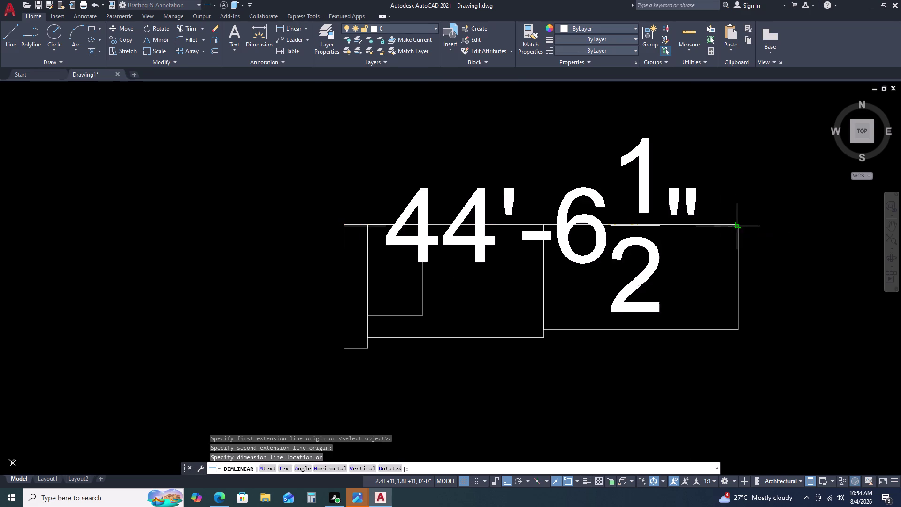
Cancel the unfinished 44'-6 1/2" dimension and frame the plan's lower-left wall corner.
scroll(down, 3)
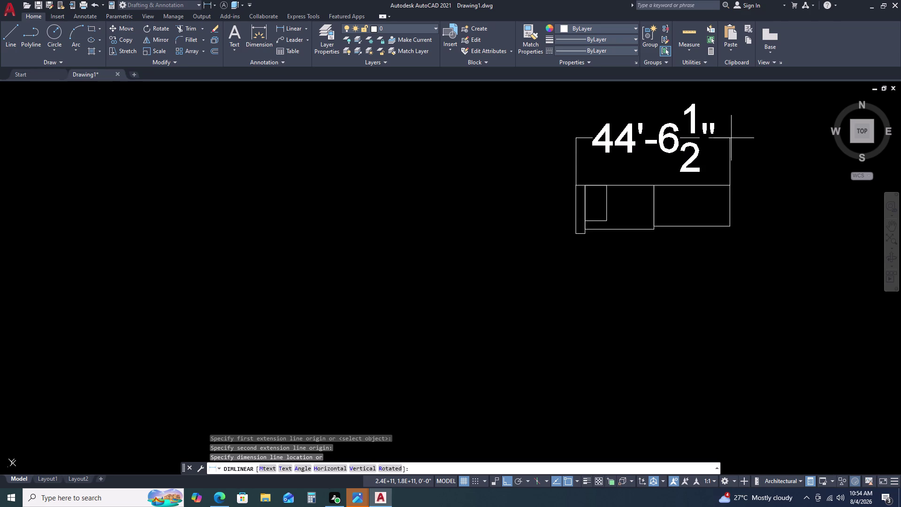
key(Escape)
scroll(up, 3)
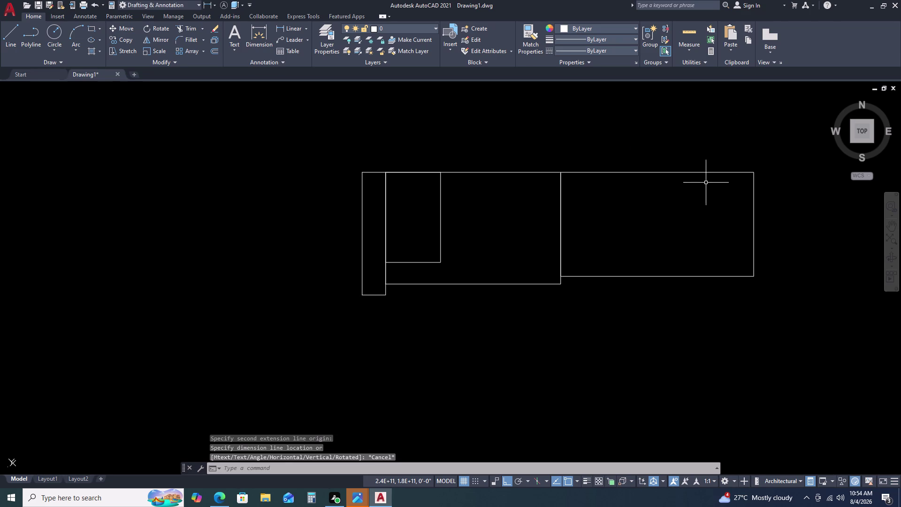
middle_drag(716, 205, 656, 161)
scroll(down, 3)
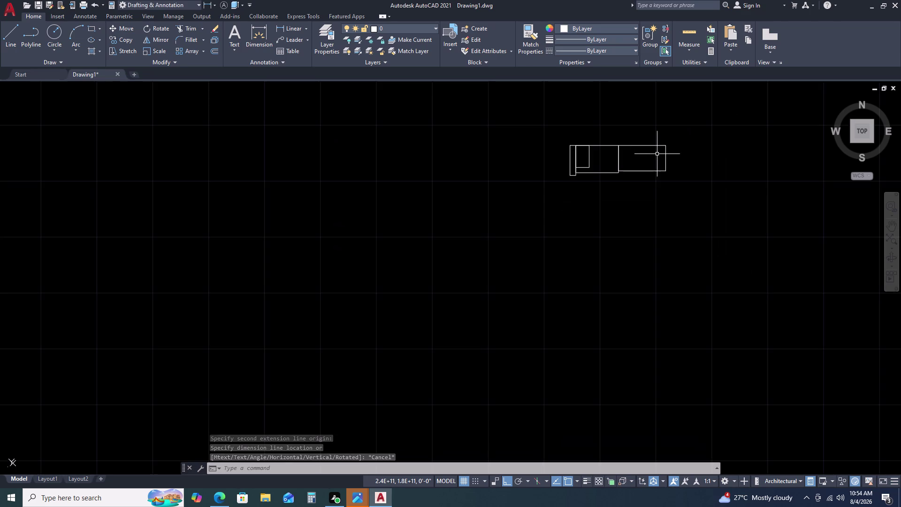
scroll(up, 3)
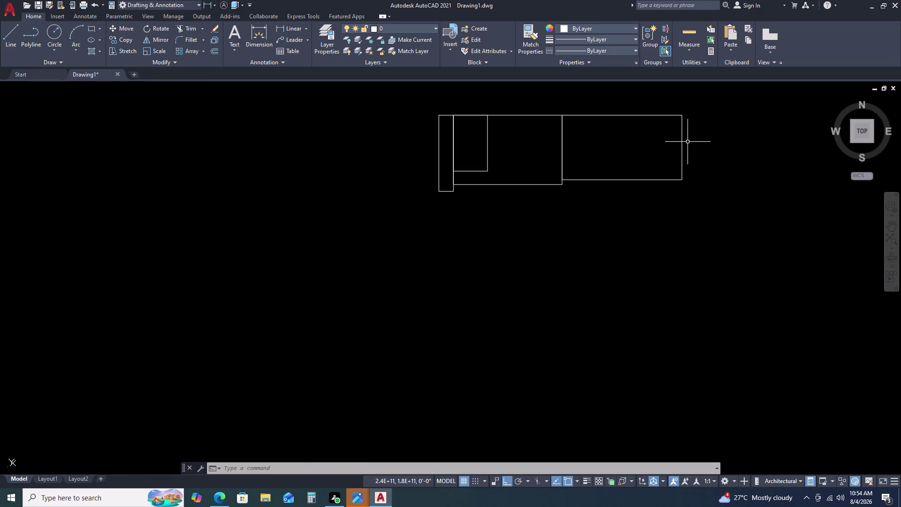
middle_click(664, 137)
middle_drag(655, 149, 648, 155)
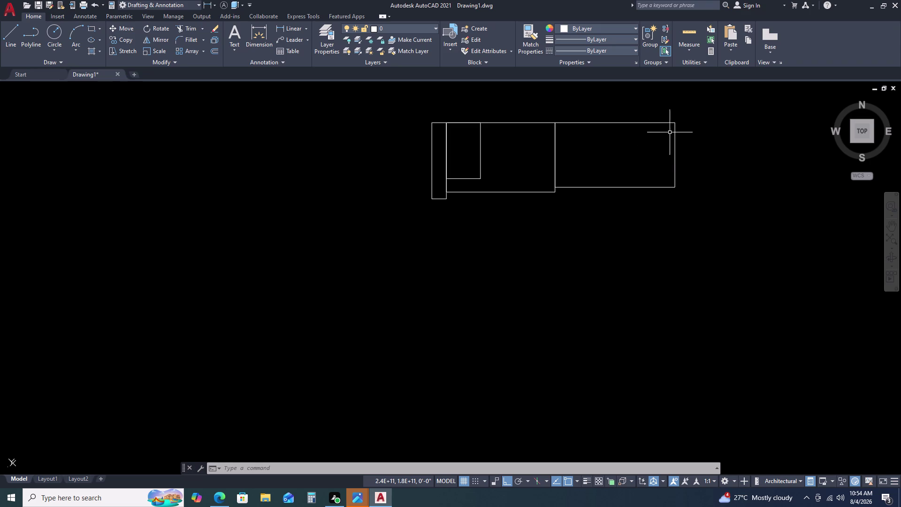
scroll(up, 3)
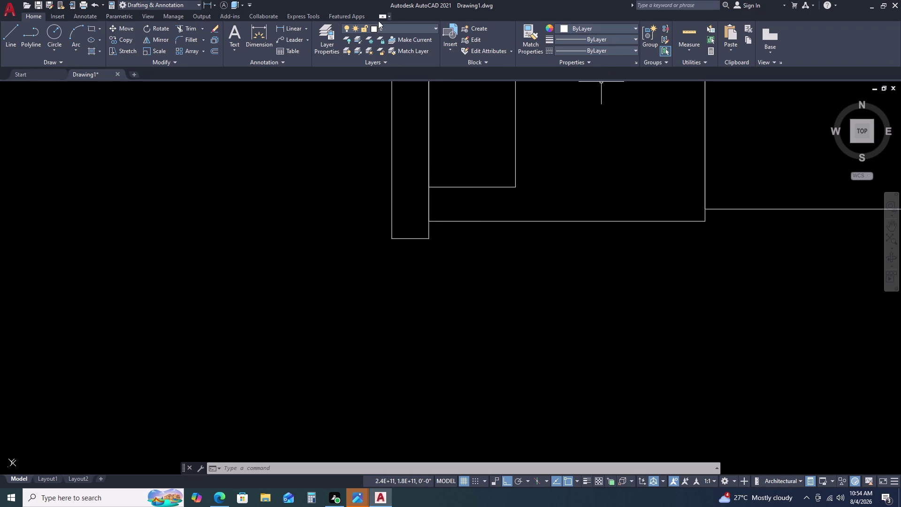
scroll(down, 3)
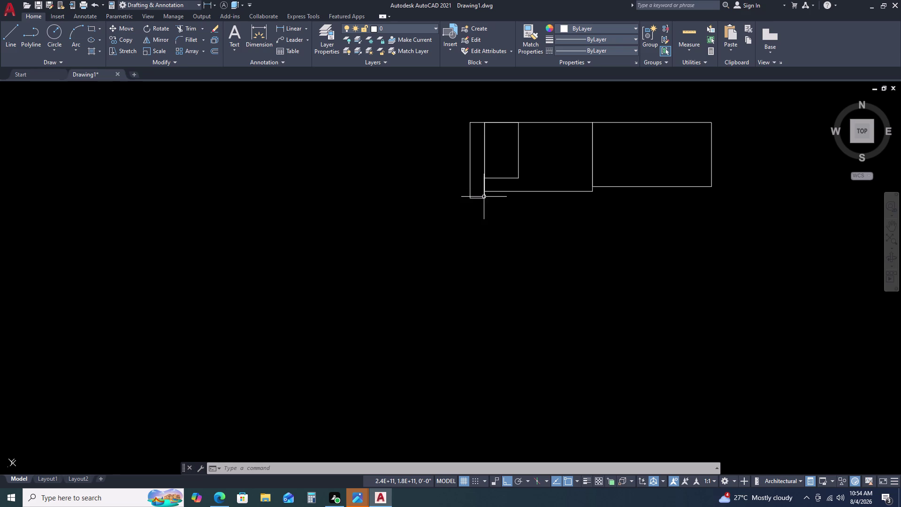
middle_drag(486, 197, 435, 151)
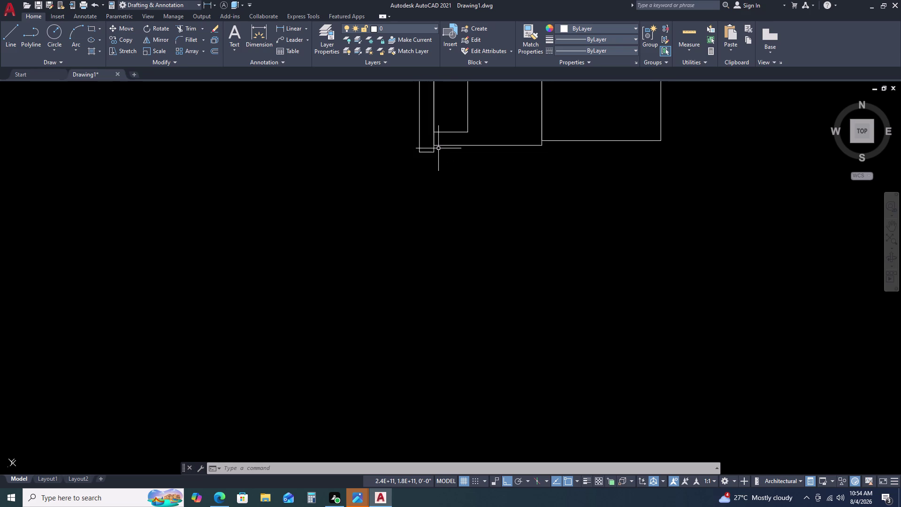
Start a REC rectangle at the wall's lower-left end using the Dimensions option.
text(REC)
key(space)
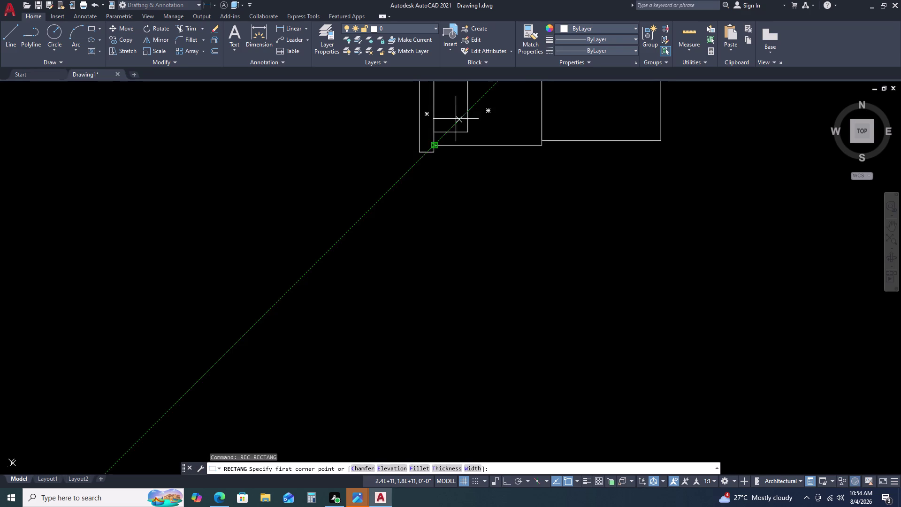
scroll(down, 3)
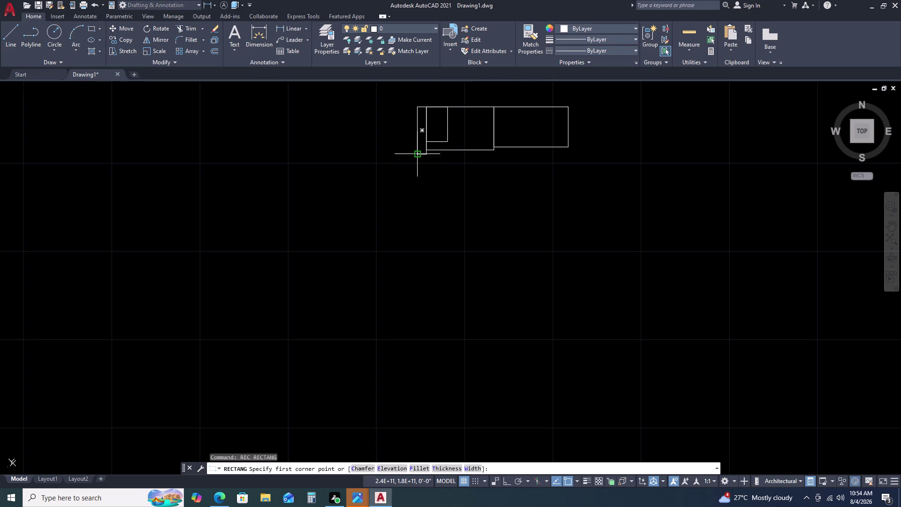
scroll(up, 3)
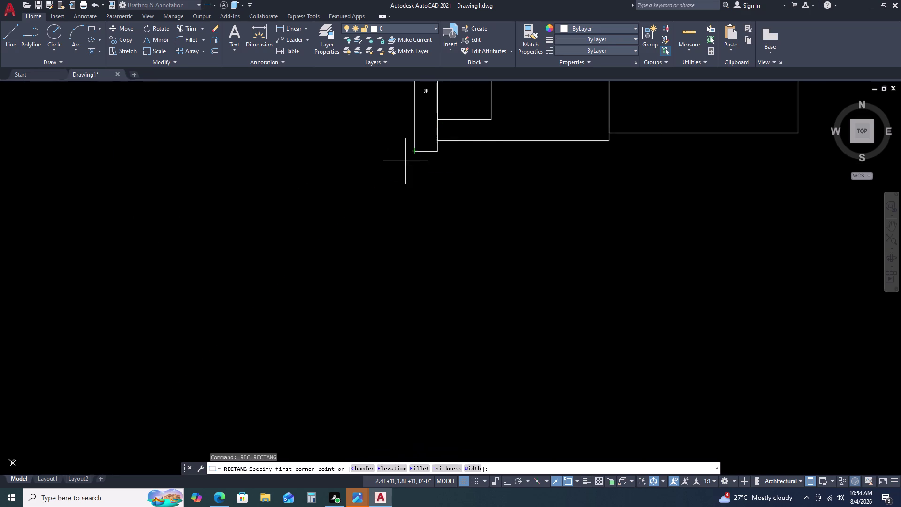
click(416, 151)
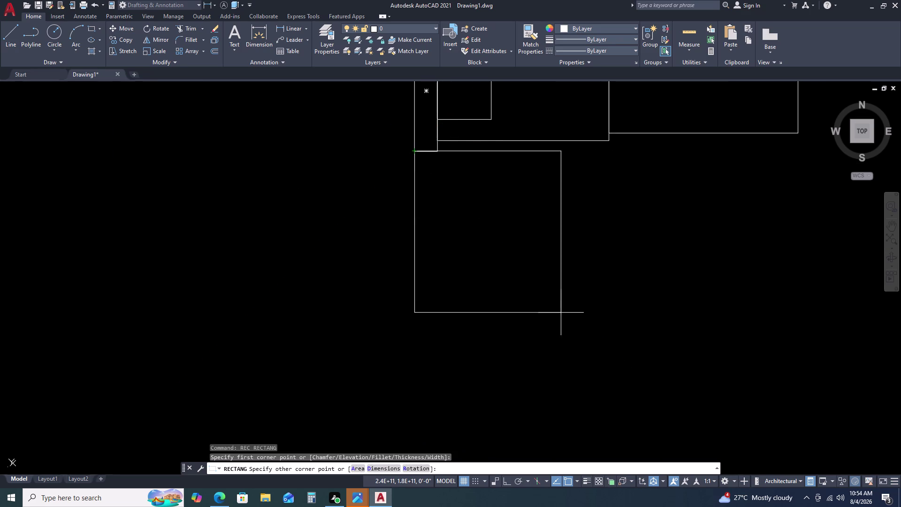
key(d)
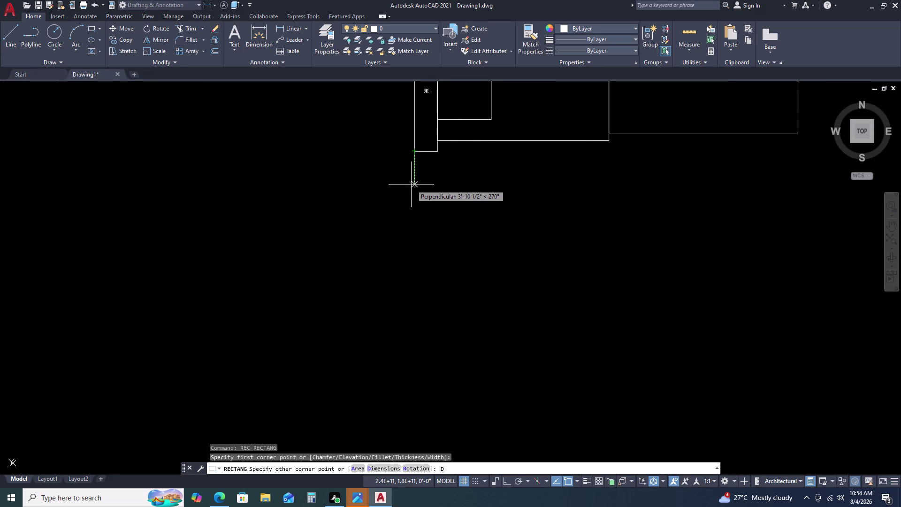
key(space)
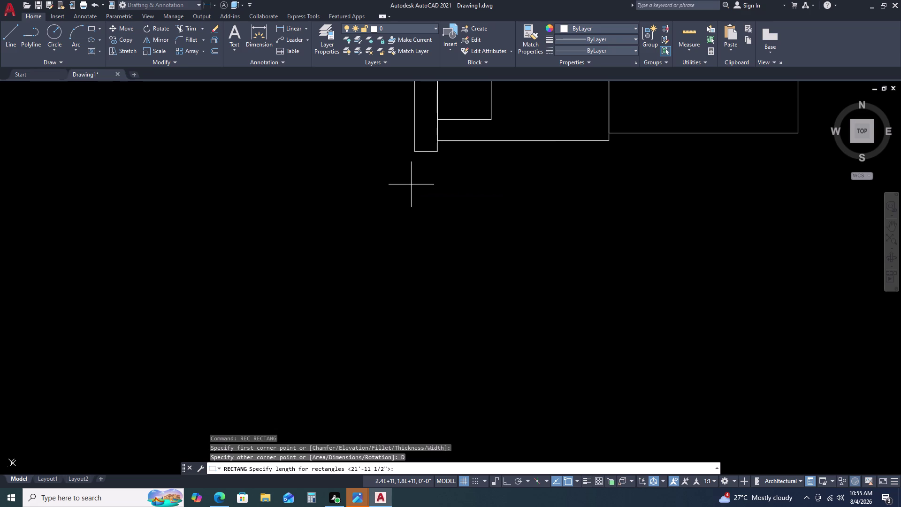
Size the rectangle 11'9 by 11'7.5 and place it below-right of the corner.
text(11)
key(apostrophe)
key(9)
key(Return)
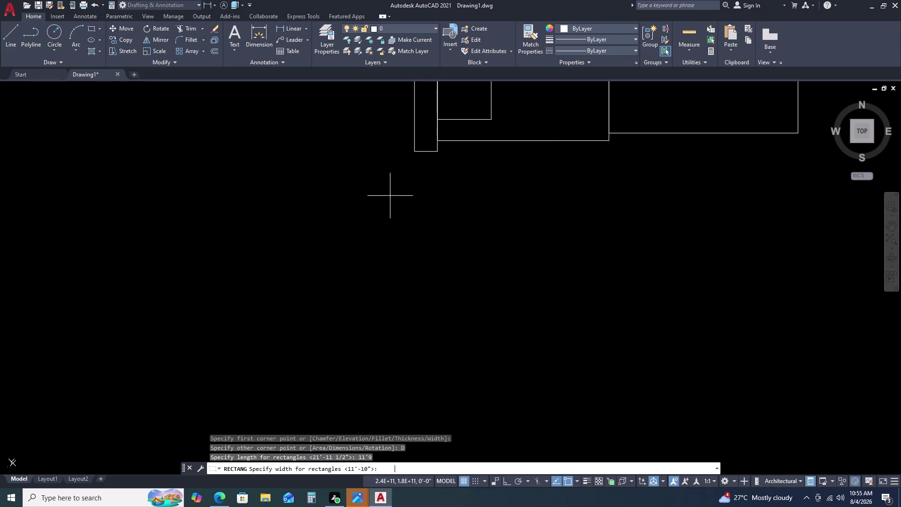
text(11)
key(apostrophe)
text(7.5)
key(Return)
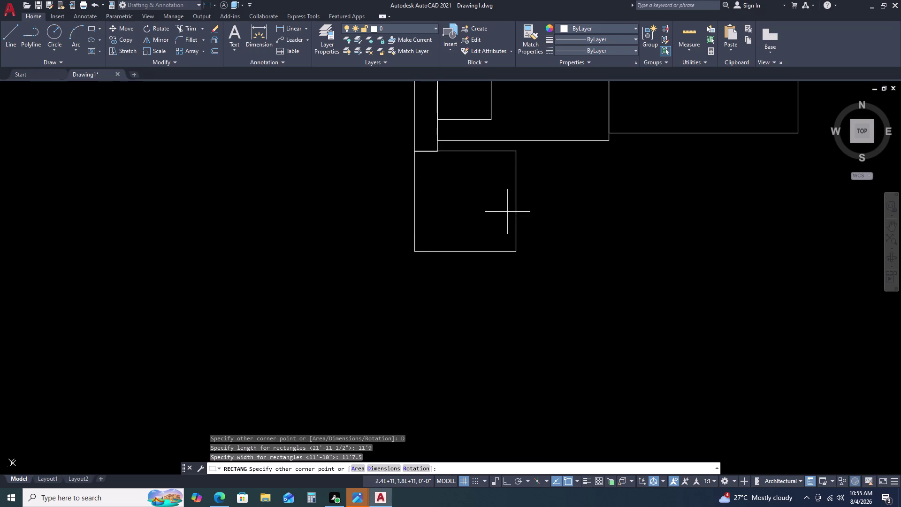
click(543, 205)
middle_drag(558, 185, 554, 188)
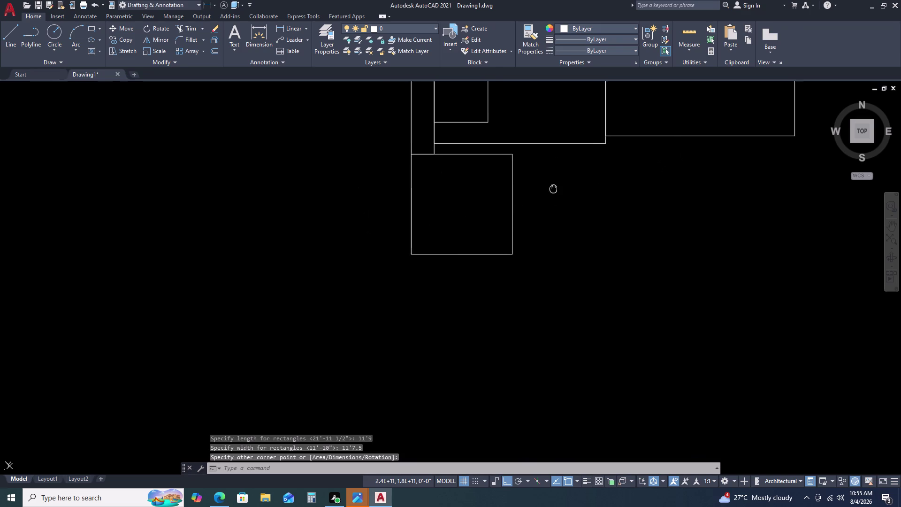
middle_drag(555, 188, 486, 211)
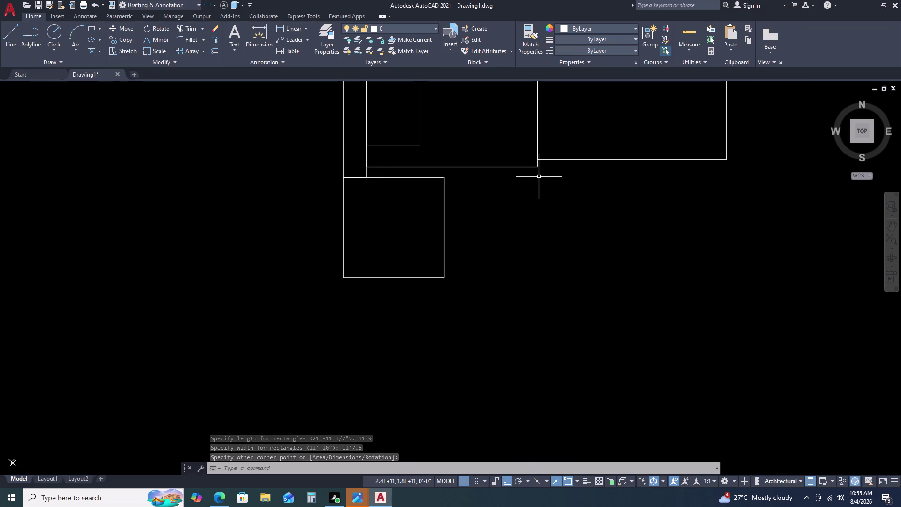
Start a rectangle at the new room's top-right corner with the Dimensions option.
text(REC)
key(space)
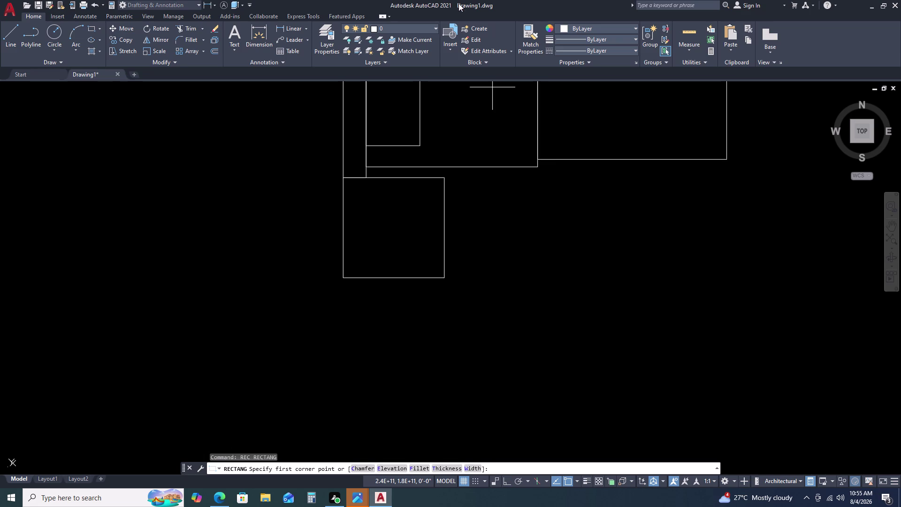
double_click(444, 179)
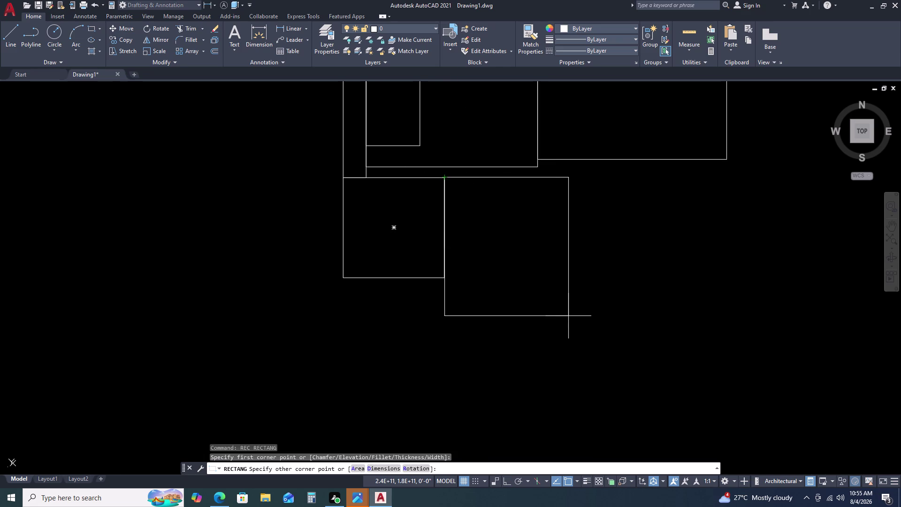
text(12')
key(1)
key(BackSpace)
key(BackSpace)
key(BackSpace)
key(BackSpace)
key(BackSpace)
text(D)
key(space)
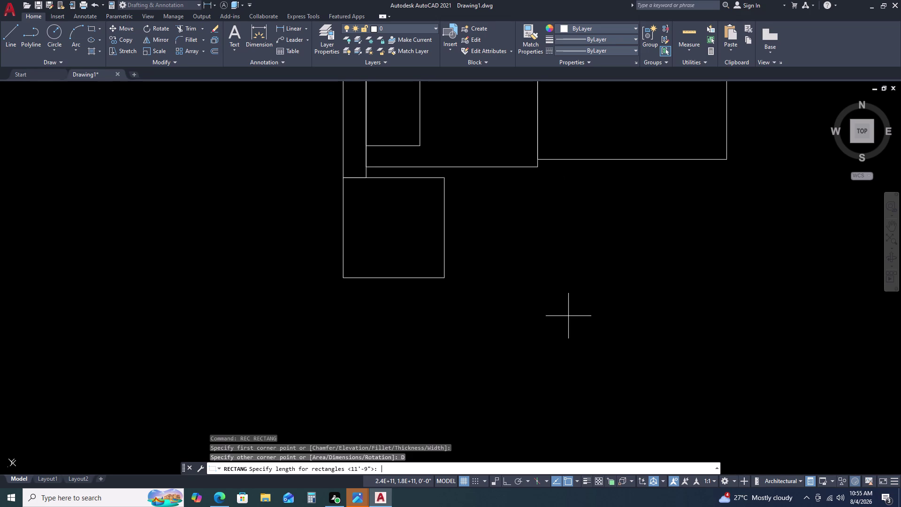
Enter a 12'1 length and 11'7.5 width for the rectangle.
text(12)
key(apostrophe)
key(1)
key(Return)
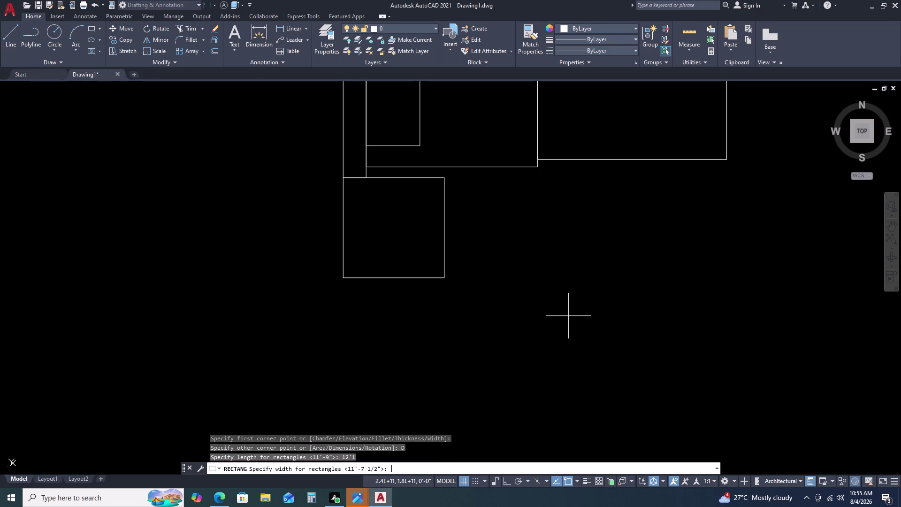
text(11')
text(7)
text(.5)
key(Return)
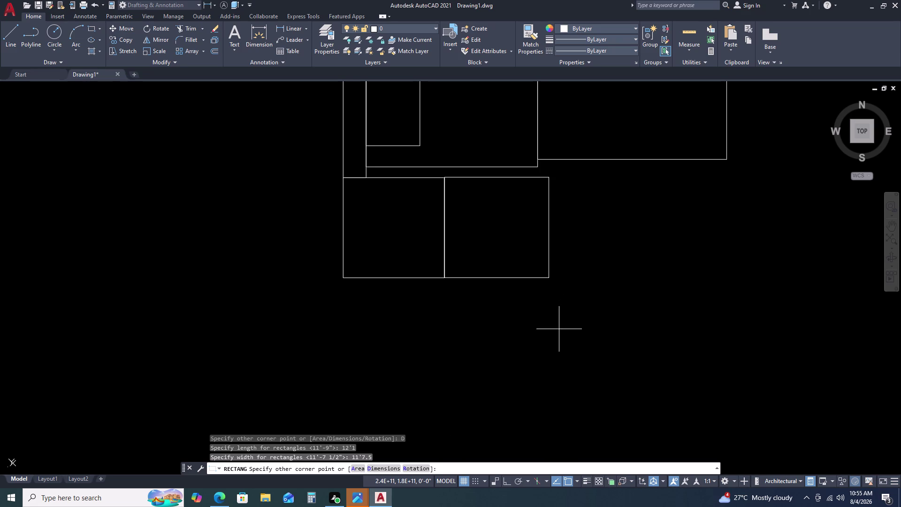
Place the 12'1 by 11'7.5 room right of the first room and zoom out.
drag(478, 275, 478, 282)
click(484, 251)
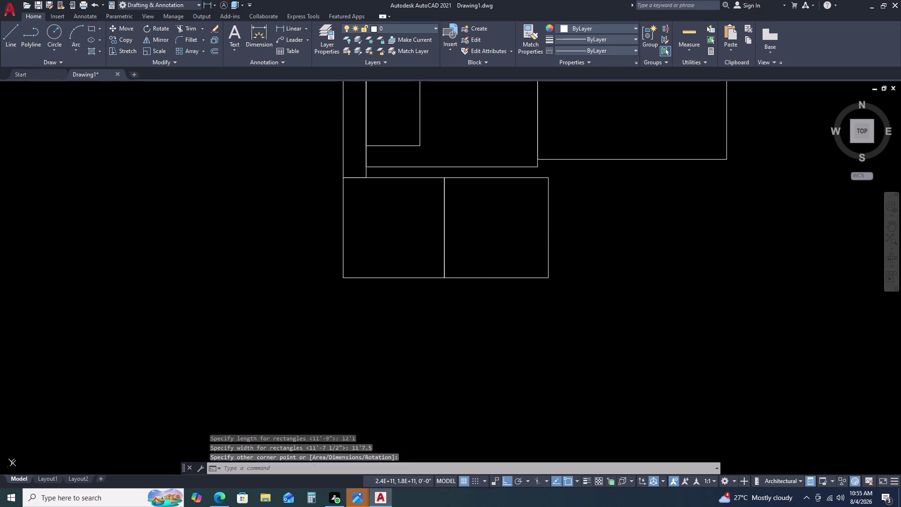
click(515, 230)
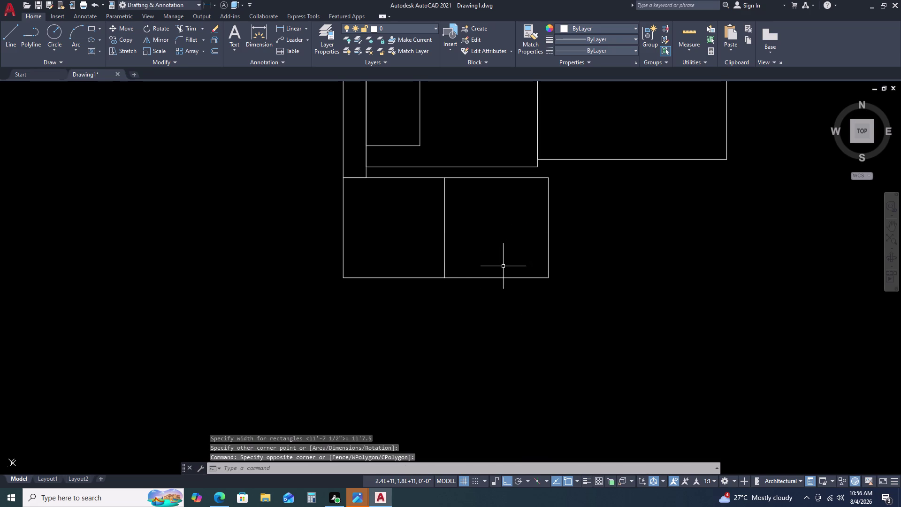
middle_drag(541, 242, 529, 250)
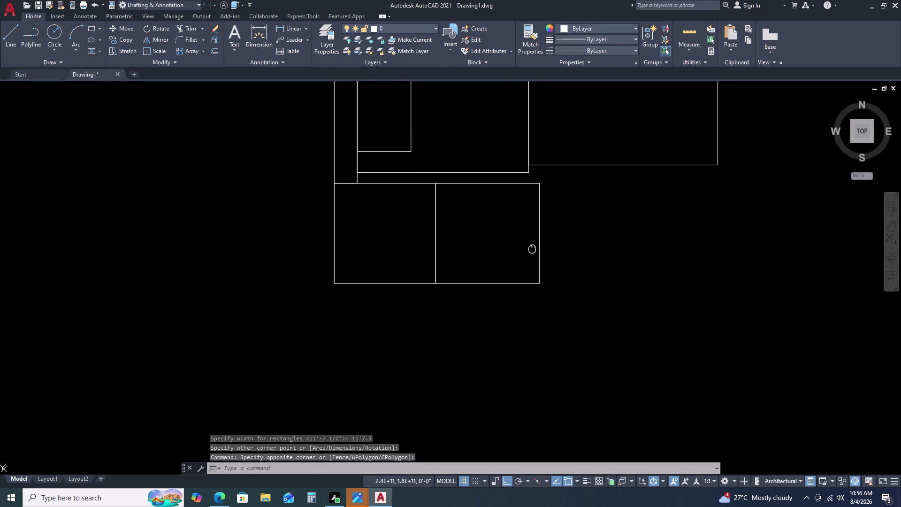
middle_drag(530, 249, 508, 254)
middle_click(506, 253)
scroll(down, 3)
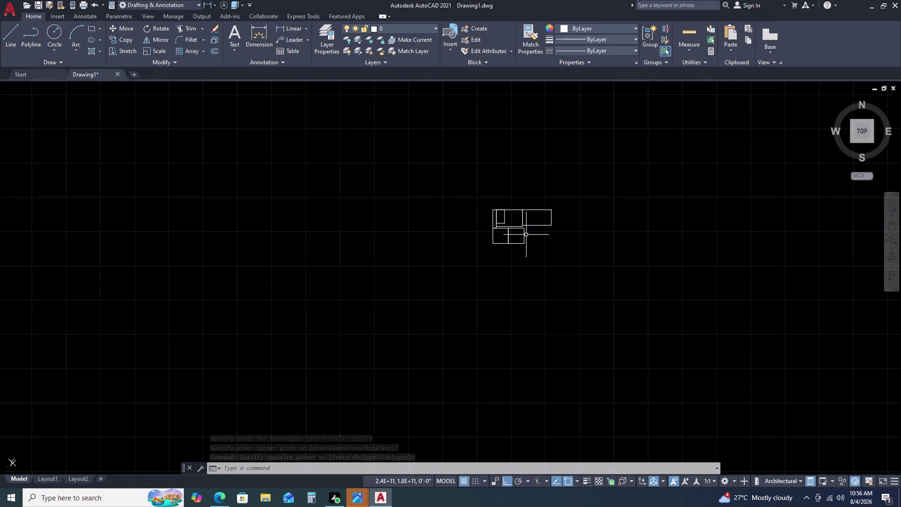
middle_drag(518, 254, 527, 209)
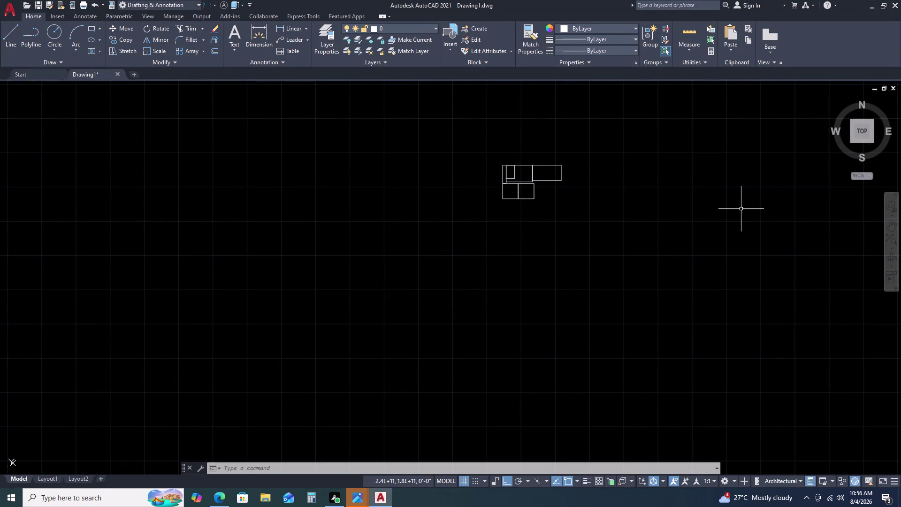
Start a rectangle at the existing room corner with the Dimensions option.
text(RE)
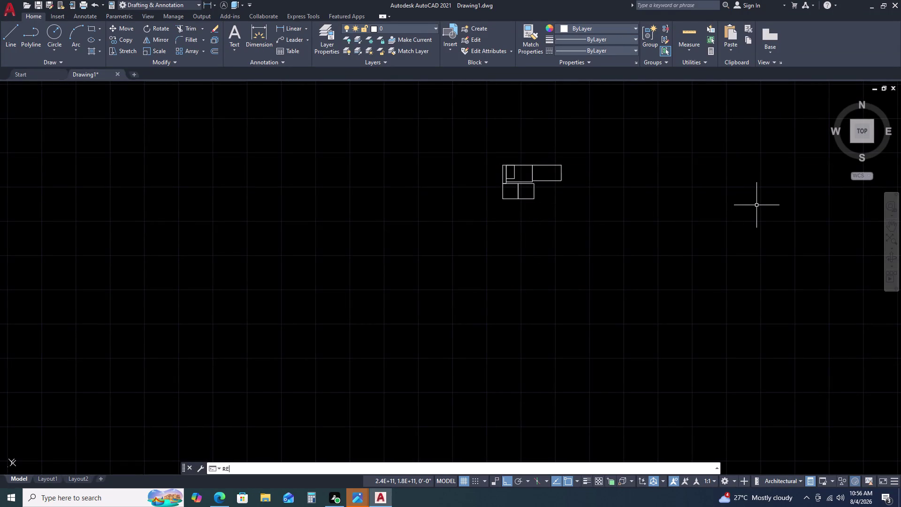
text(C)
key(space)
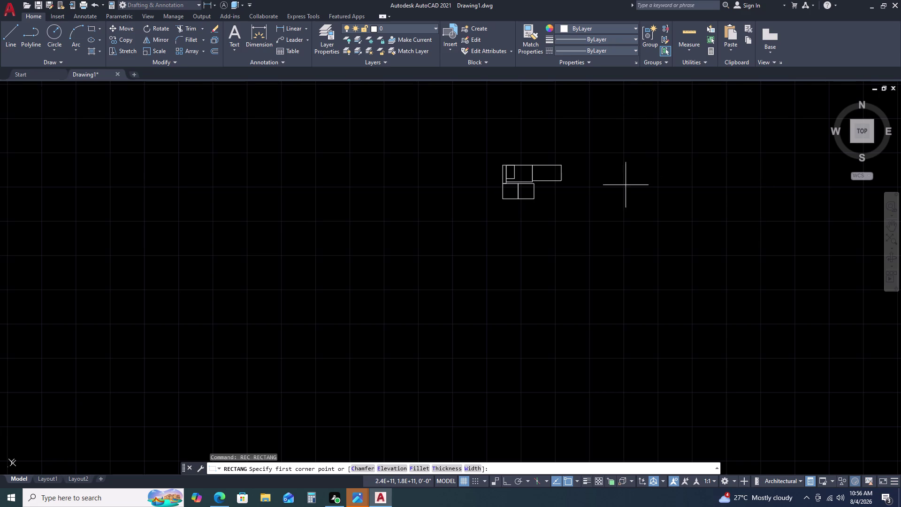
scroll(up, 3)
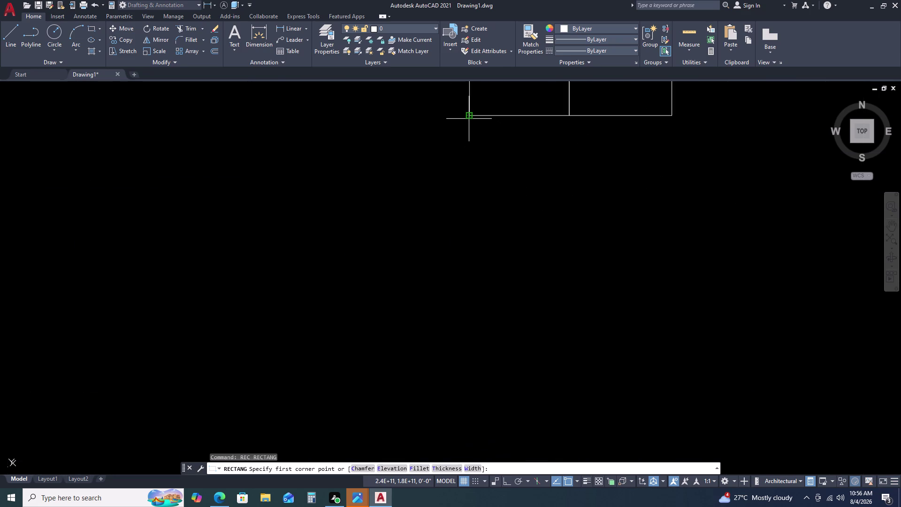
click(470, 115)
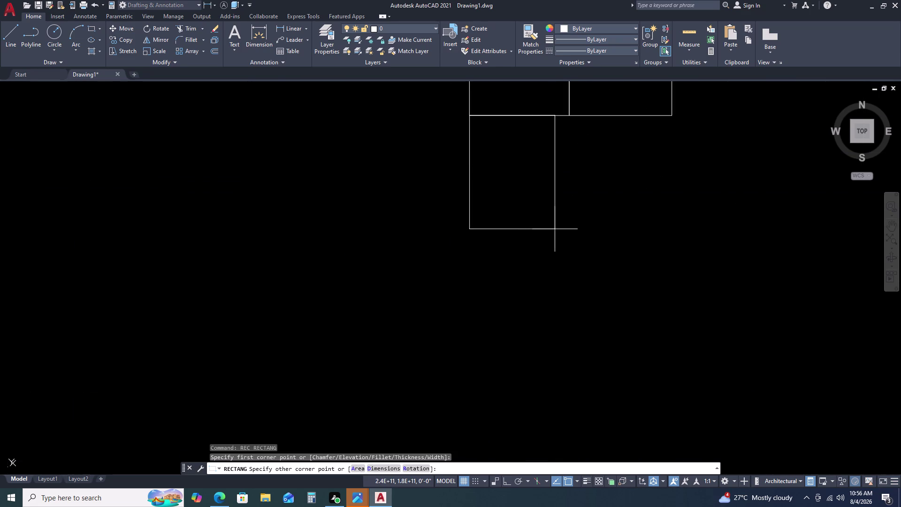
text(D)
key(space)
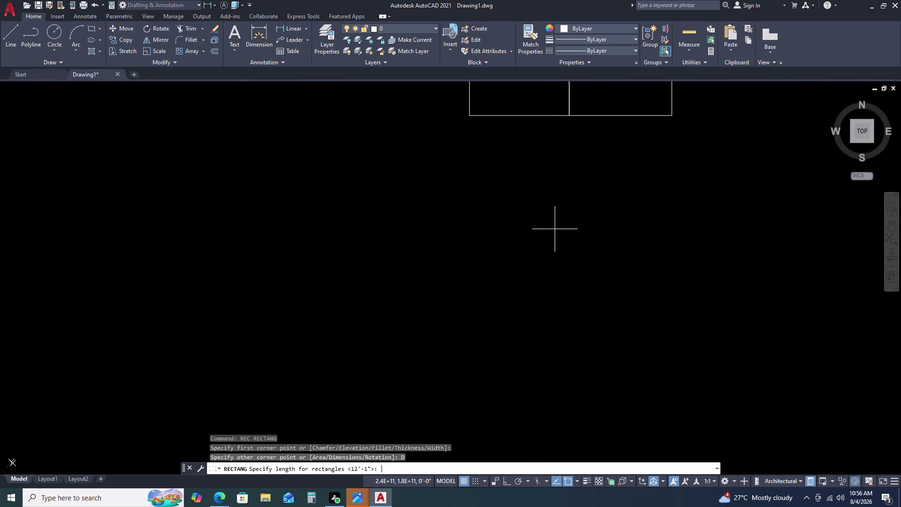
Size the small room 6 ft by 5 ft and place it below the corner.
text(6')
key(5)
key(apostrophe)
key(Return)
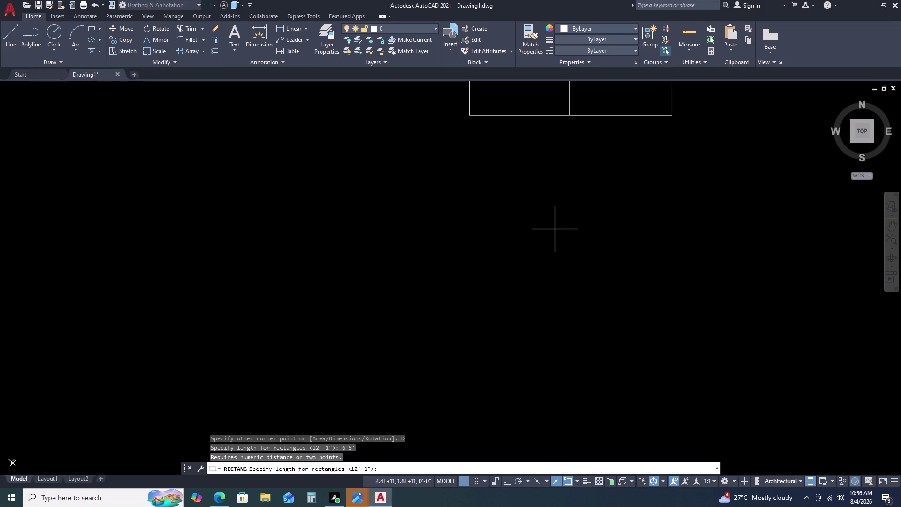
key(6)
key(apostrophe)
key(Return)
key(5)
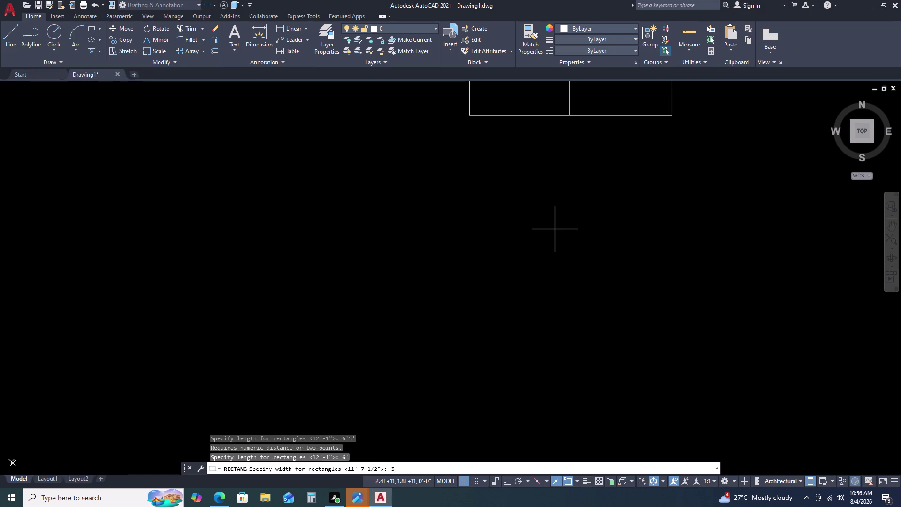
key(apostrophe)
key(Return)
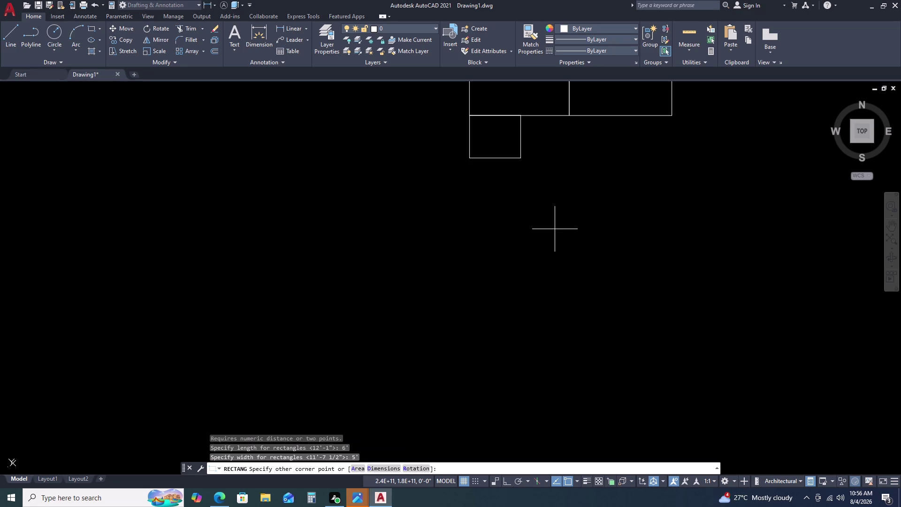
click(555, 249)
Check the 6 by 5 room outline by selecting it, then clear the selection.
click(556, 204)
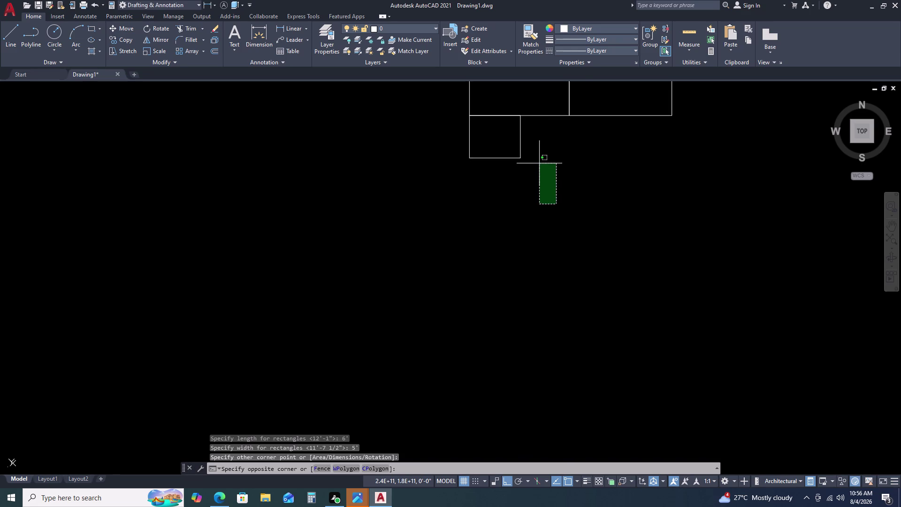
click(539, 163)
click(541, 158)
click(556, 142)
key(Escape)
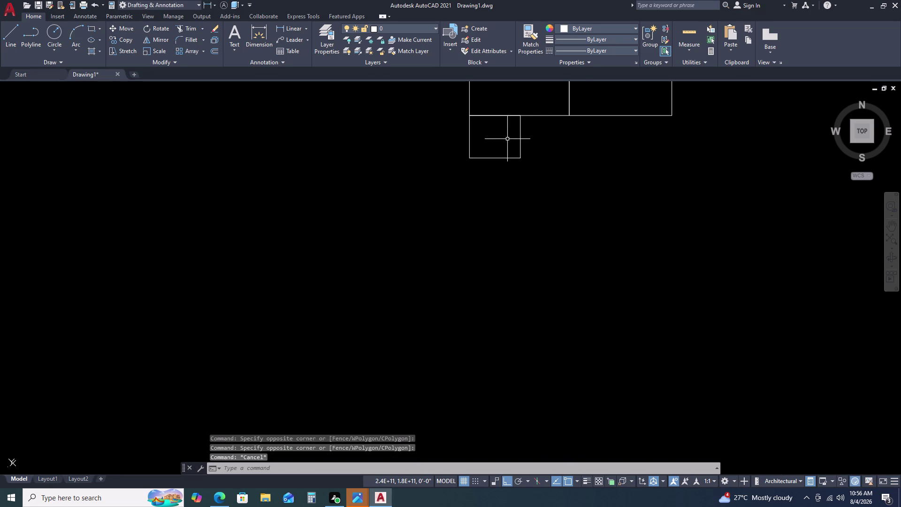
key(Escape)
scroll(up, 3)
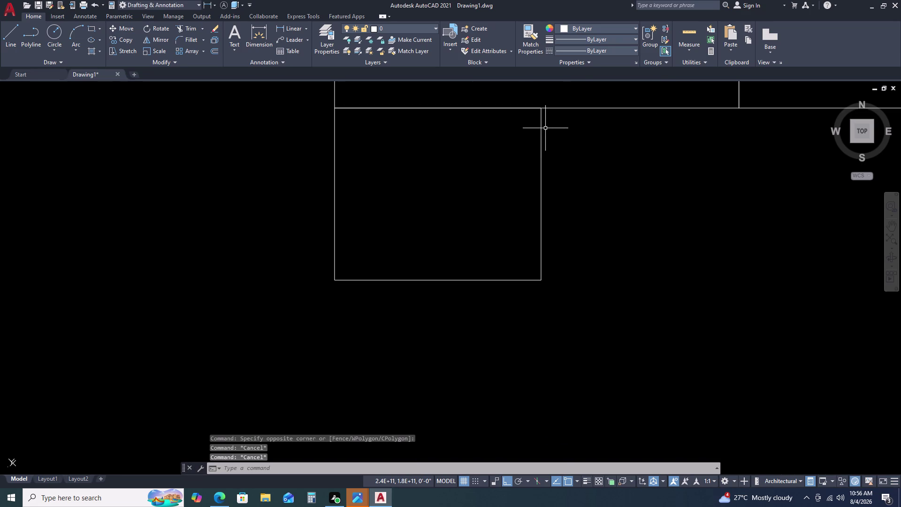
click(523, 136)
click(545, 129)
click(546, 125)
click(516, 143)
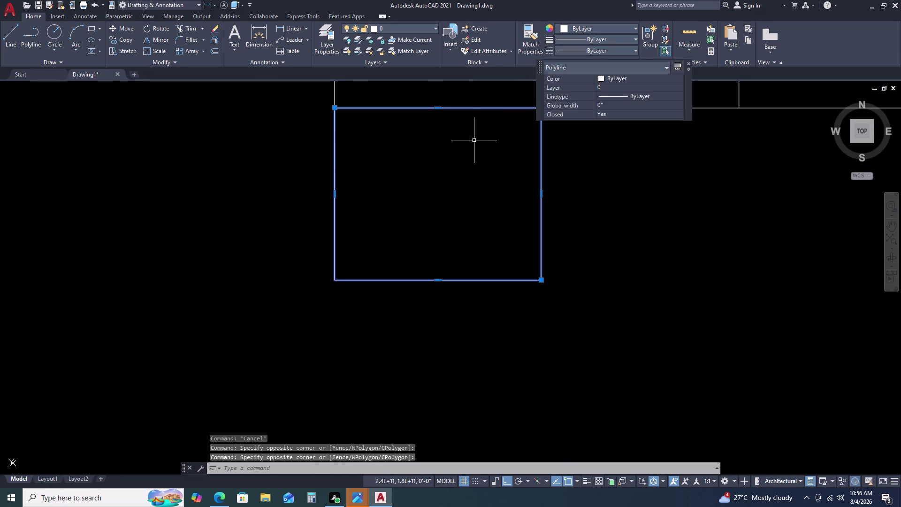
key(Escape)
scroll(down, 3)
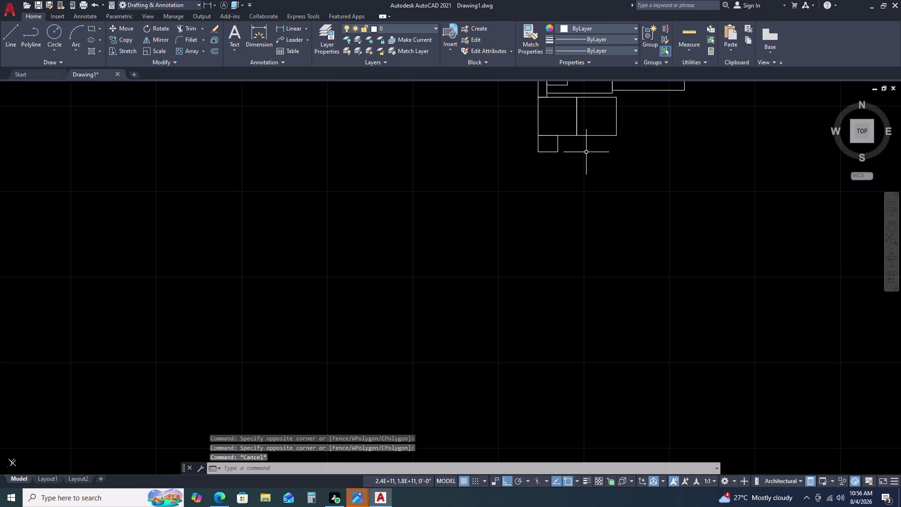
Begin the next rectangle at the wall corner, choosing exact dimensions.
key(r)
key(e)
text(C)
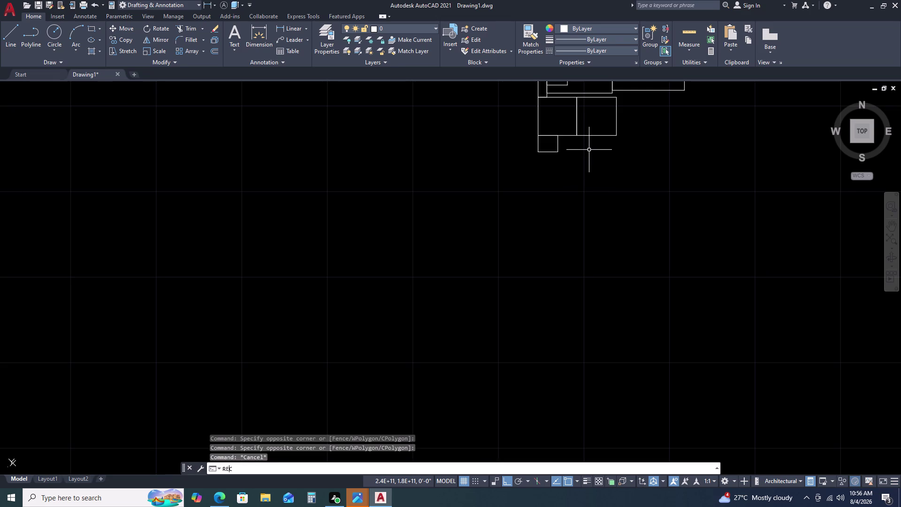
key(space)
scroll(up, 3)
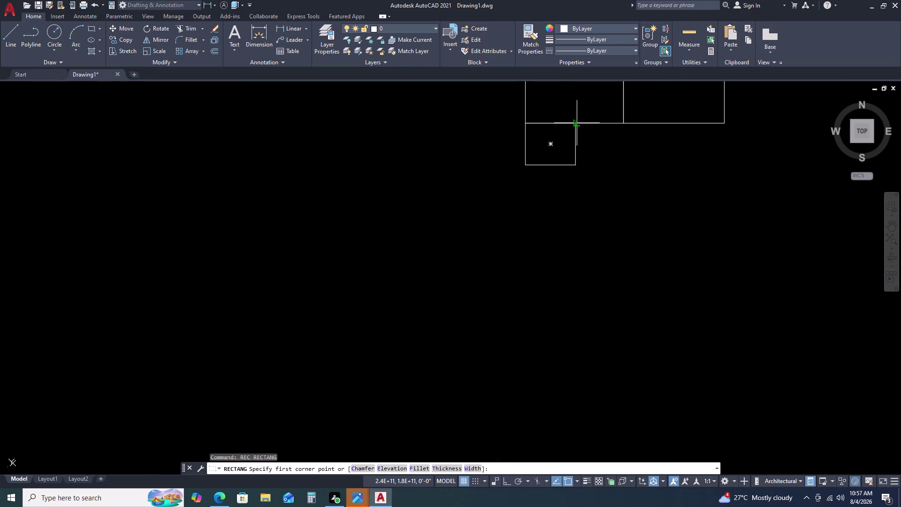
click(580, 122)
key(Escape)
key(space)
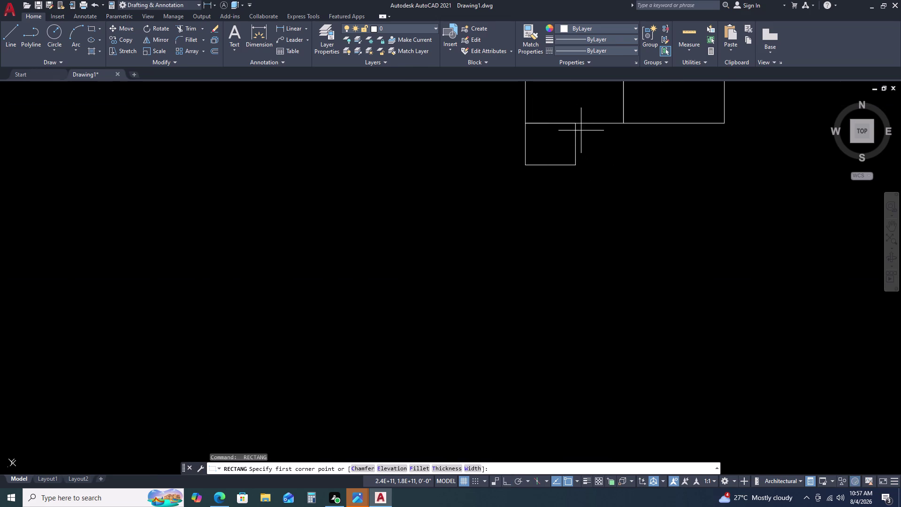
scroll(up, 3)
double_click(561, 112)
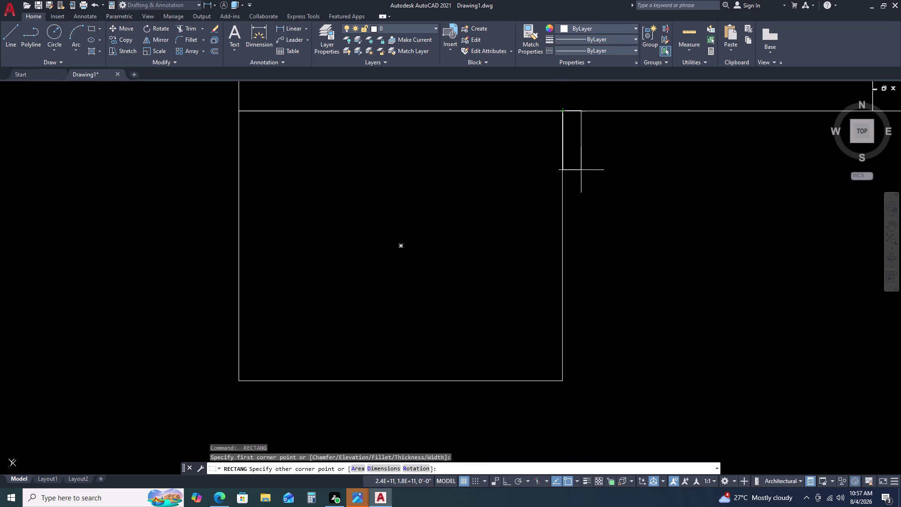
scroll(down, 3)
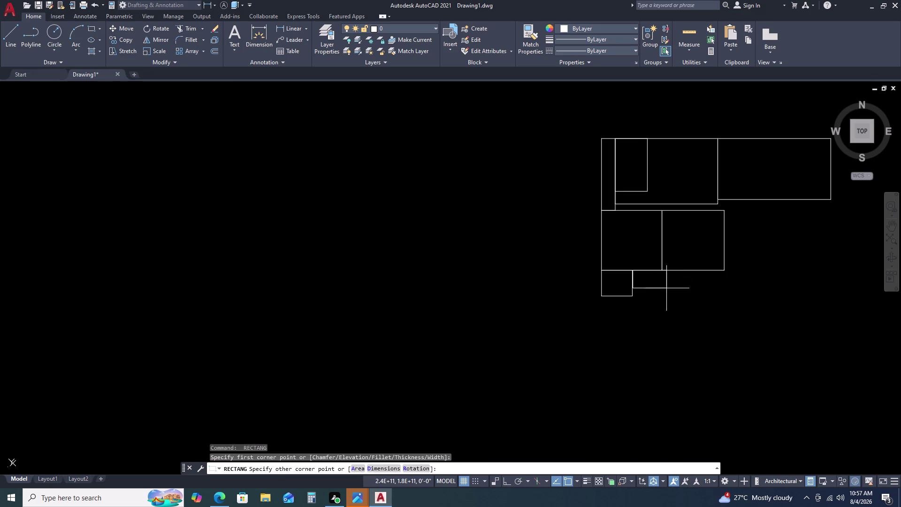
key(d)
key(space)
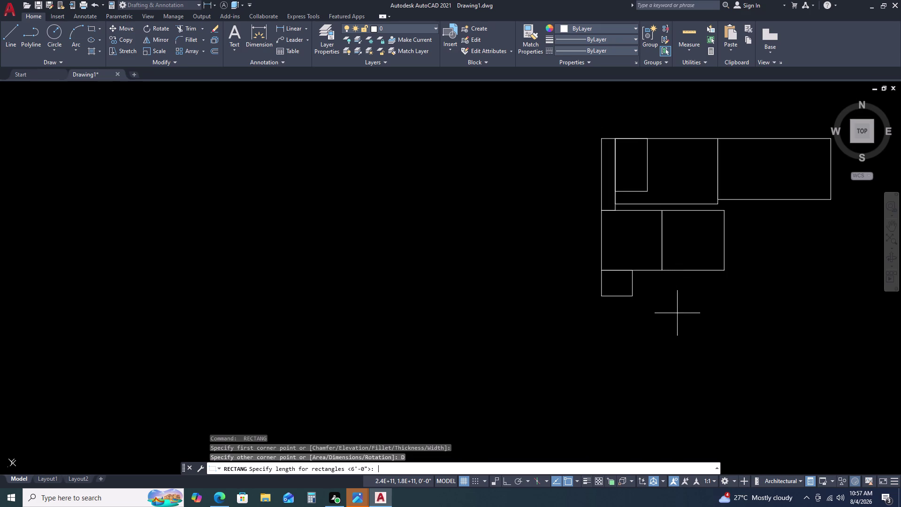
Size the large room 12'1 by 11'7.5 and place it beside the small room.
text(11)
key(apostrophe)
key(BackSpace)
key(BackSpace)
text(2)
text(')
key(1)
key(Return)
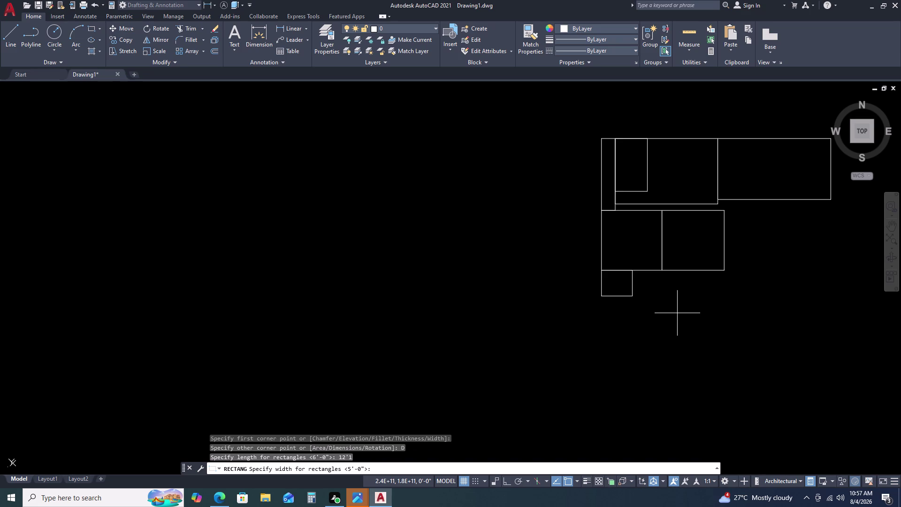
text(11)
key(apostrophe)
key(7)
text(.5)
key(Return)
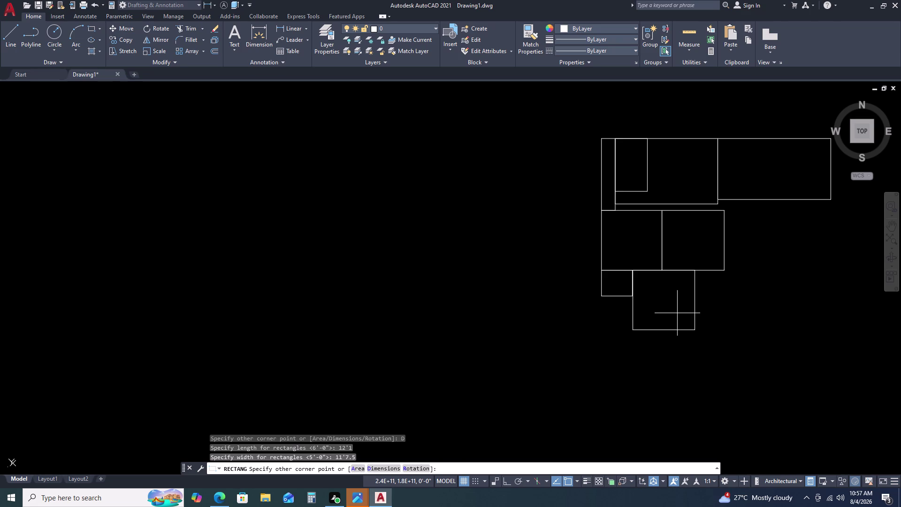
click(677, 334)
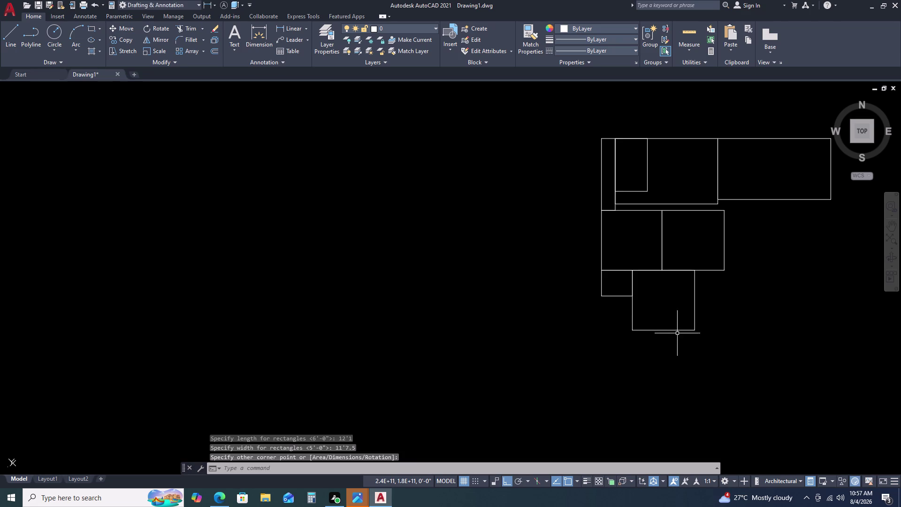
Regenerate the display, cancel leftover commands, and start a fresh rectangle.
key(r)
key(e)
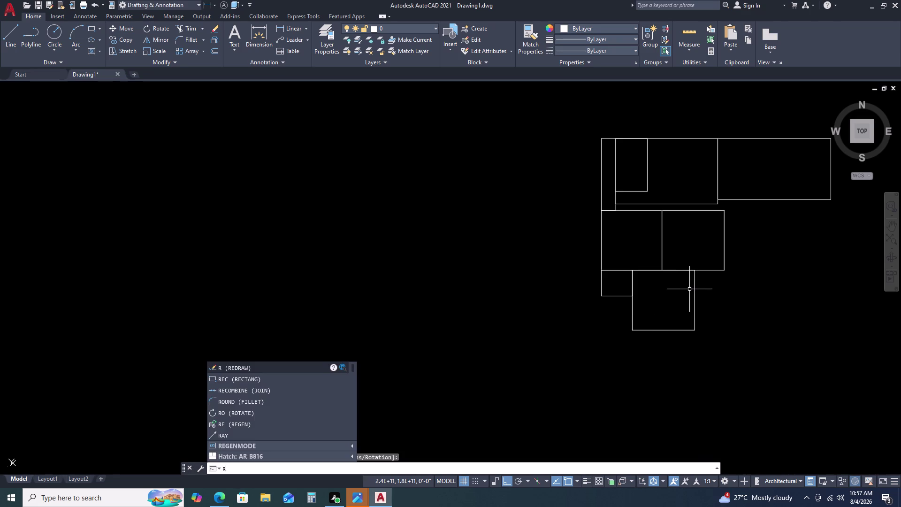
key(space)
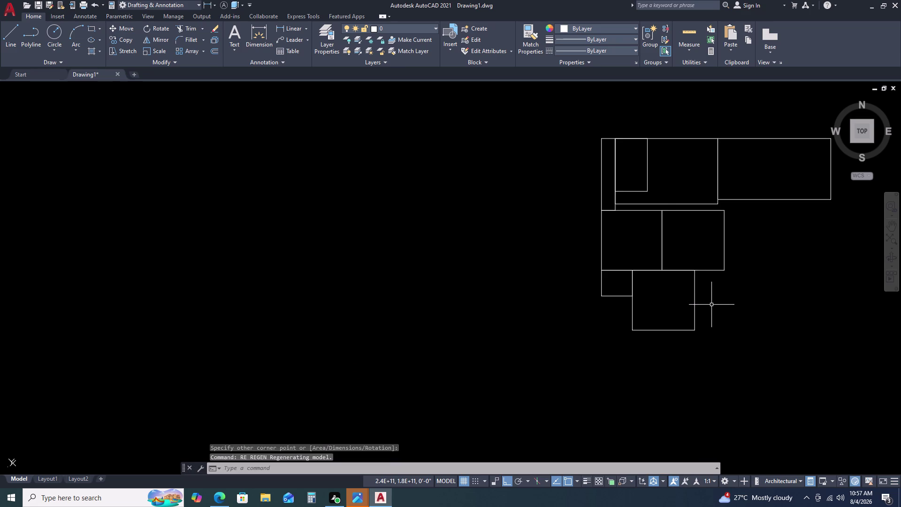
key(Escape)
key(Escape)
key(Escape)
key(Escape)
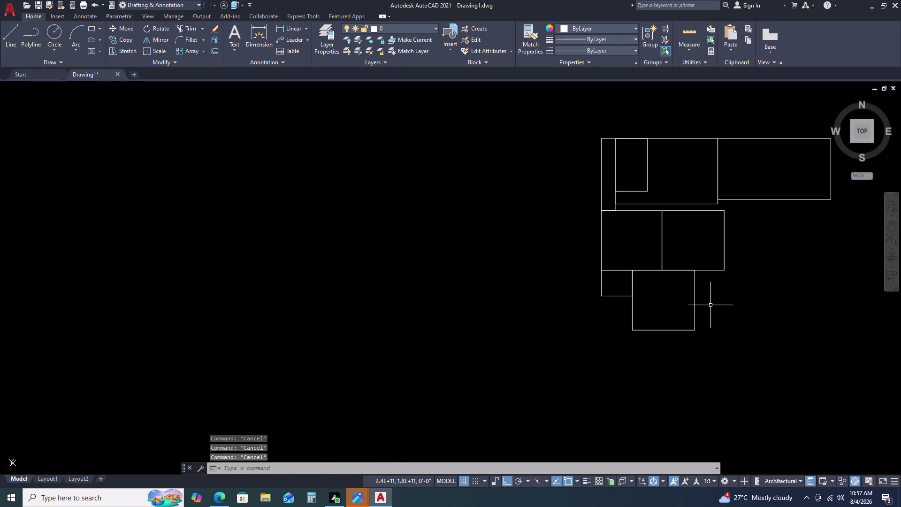
key(r)
key(e)
key(space)
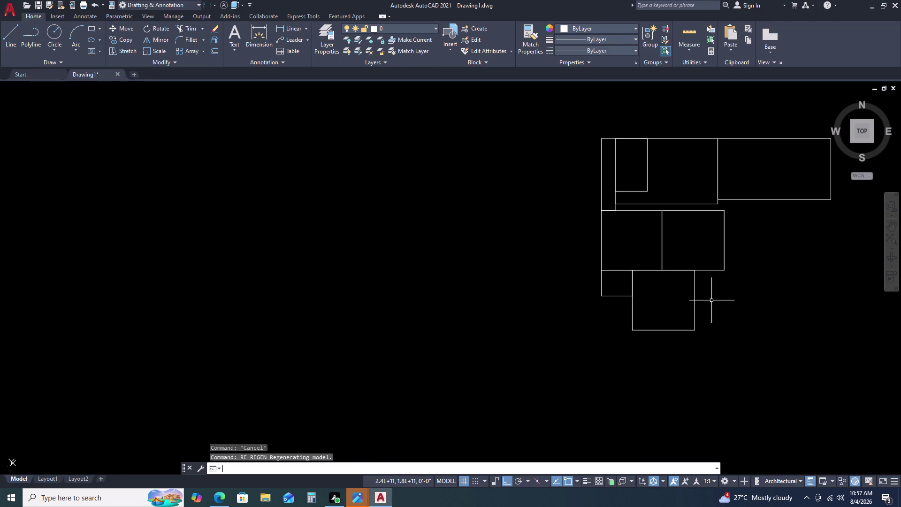
key(Escape)
key(Escape)
text(RE)
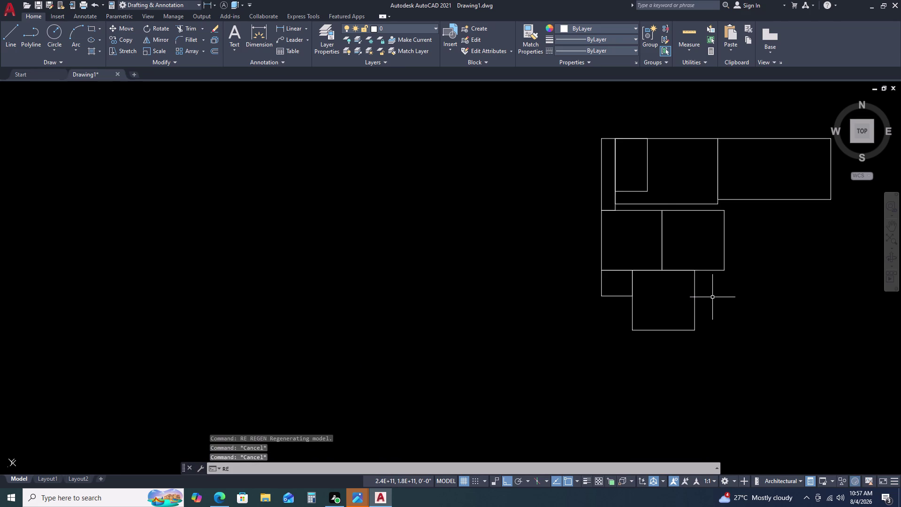
key(c)
key(space)
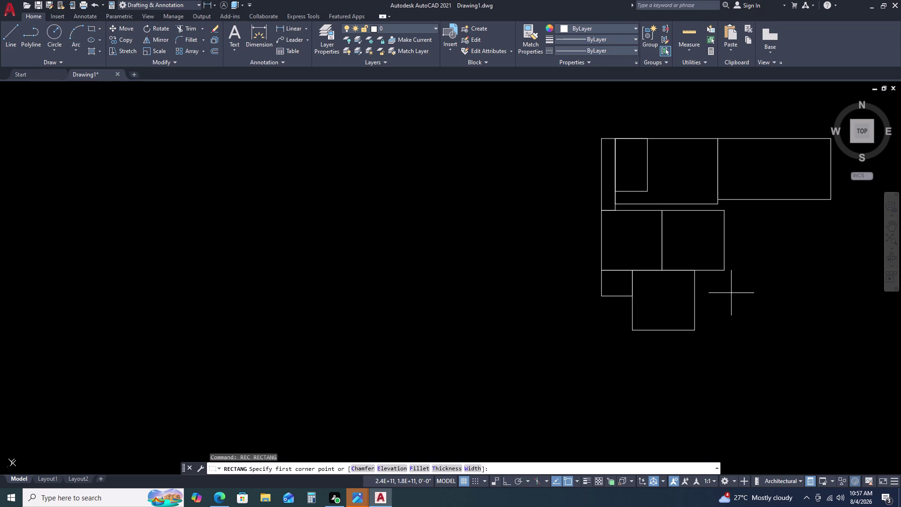
Start the third room's rectangle at the wall corner, choosing the Dimensions option.
middle_drag(742, 292, 679, 234)
middle_click(680, 235)
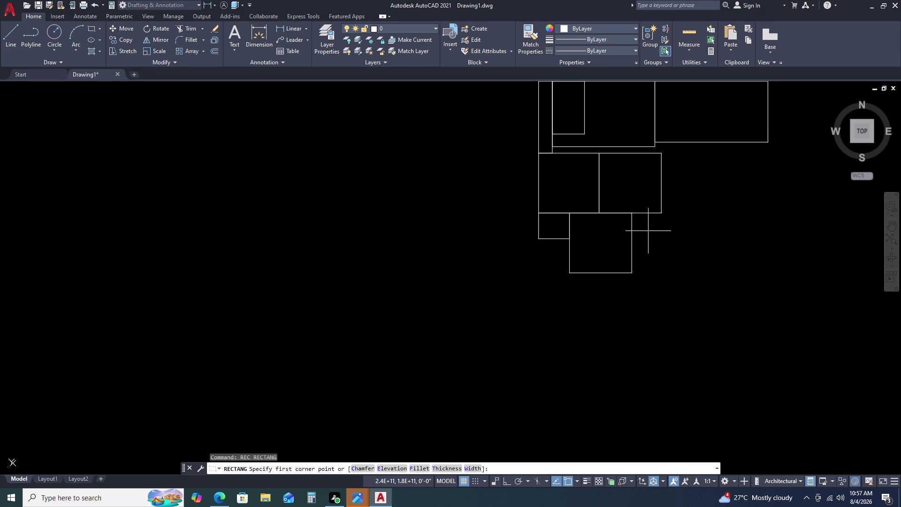
scroll(up, 3)
double_click(621, 184)
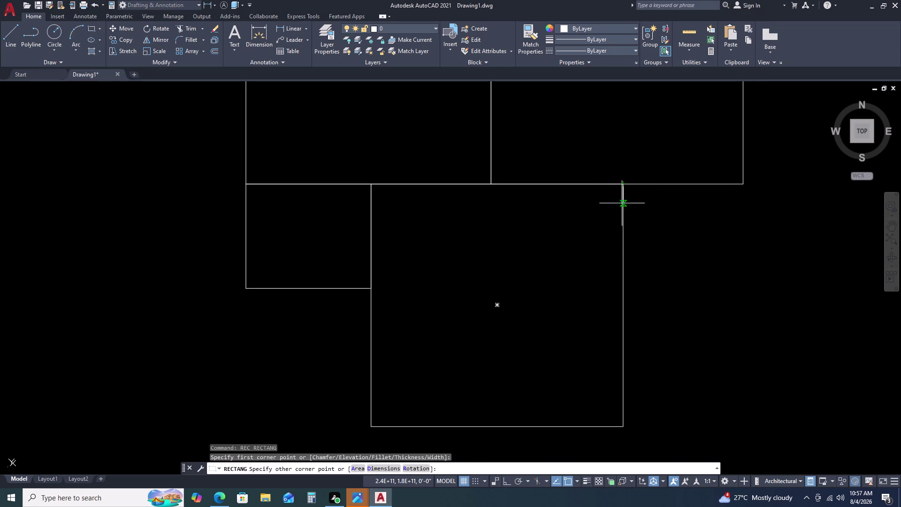
scroll(down, 3)
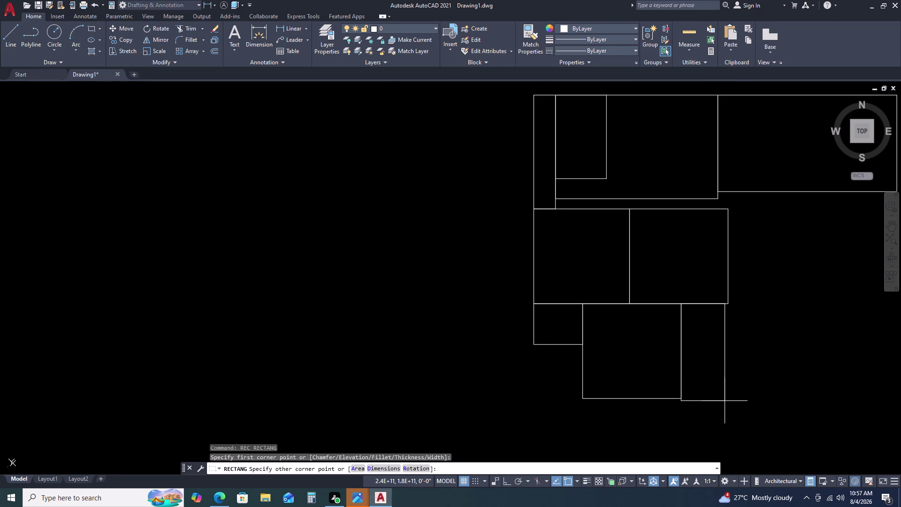
text(D)
key(space)
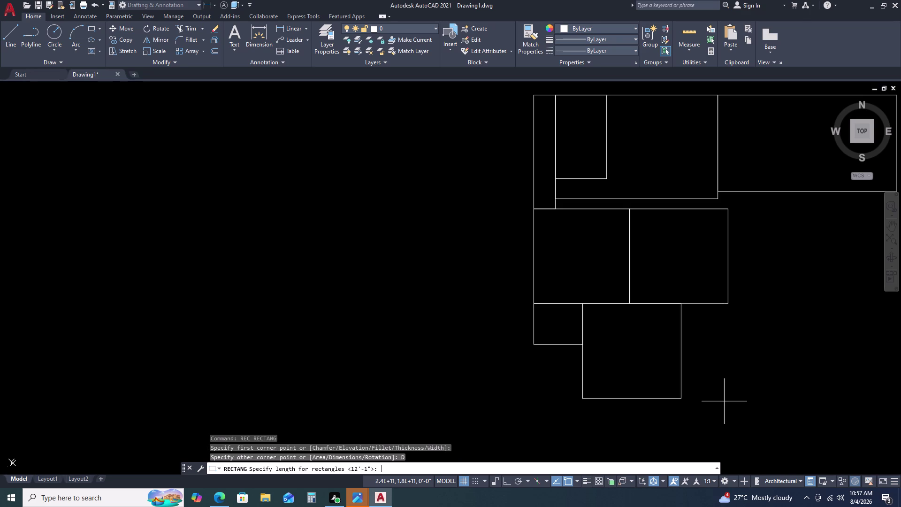
Enter a 9'-5" length and 11'-7.5" width, then place the room beside the lower rooms.
key(9)
key(apostrophe)
key(0)
key(BackSpace)
text(.5)
key(Return)
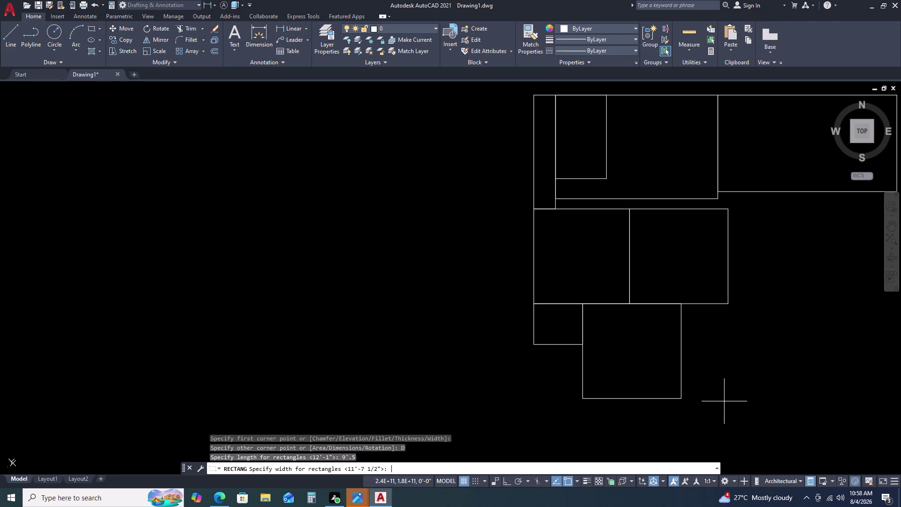
text(11')
text(7.5)
key(Return)
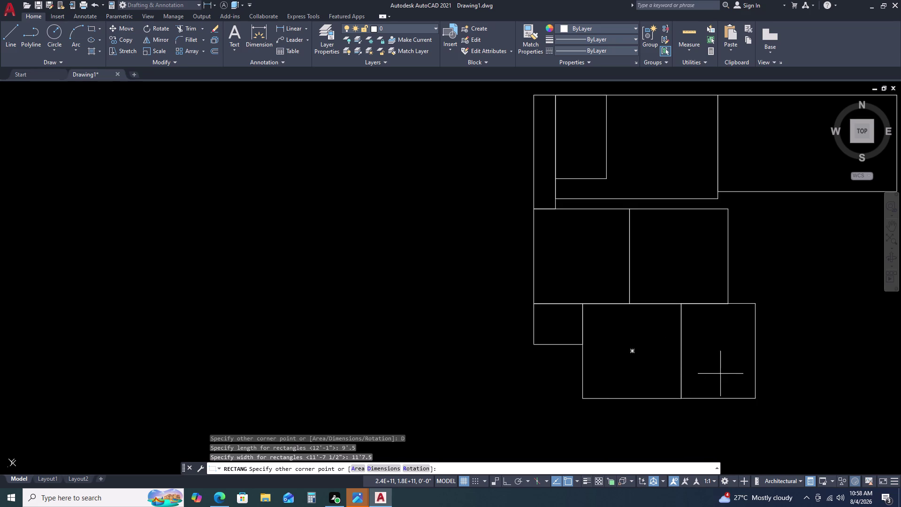
click(735, 373)
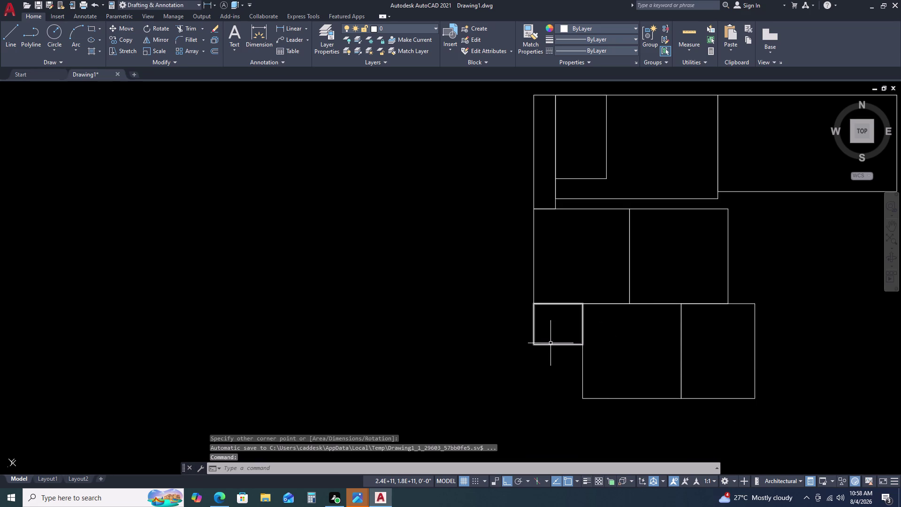
Window-select the two lower rooms and begin a move, then cancel it.
double_click(551, 343)
key(Escape)
double_click(796, 345)
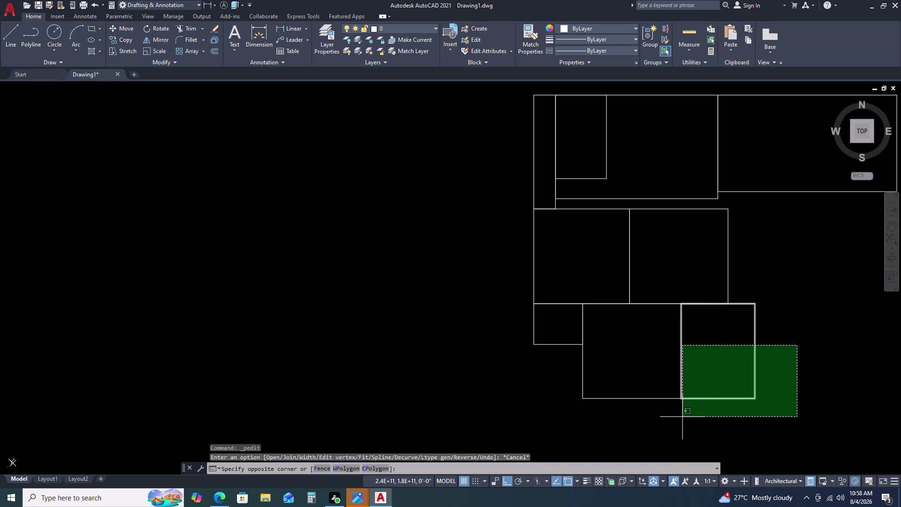
click(649, 423)
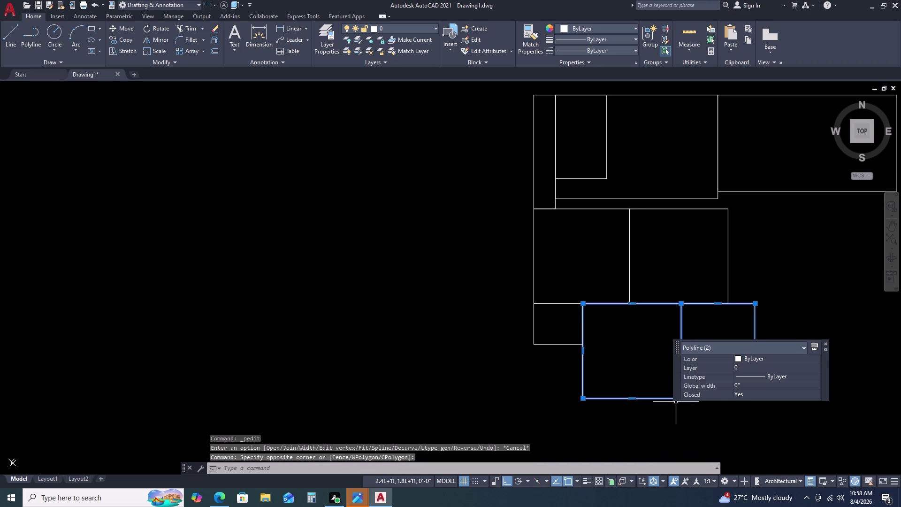
key(m)
key(space)
triple_click(580, 304)
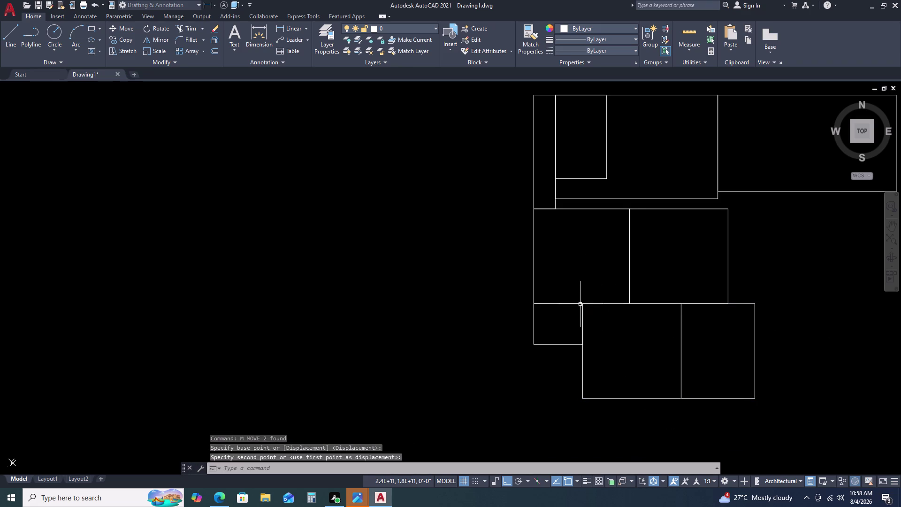
key(Escape)
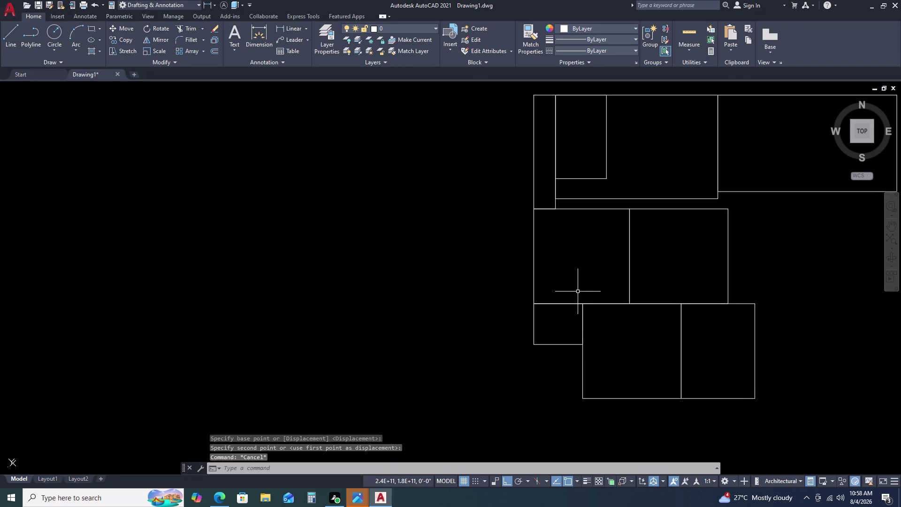
Reselect the two lower rooms and retry the move from their top-left corner, then cancel again.
click(578, 291)
triple_click(772, 417)
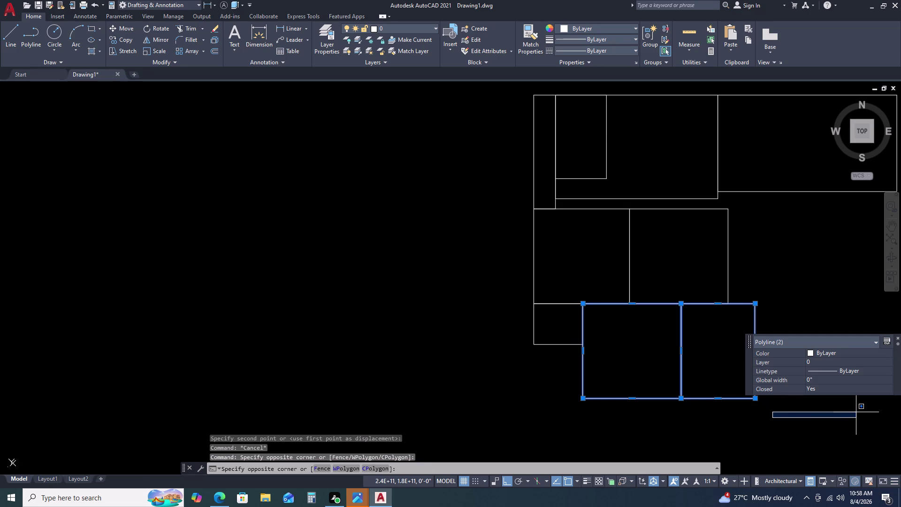
key(m)
key(space)
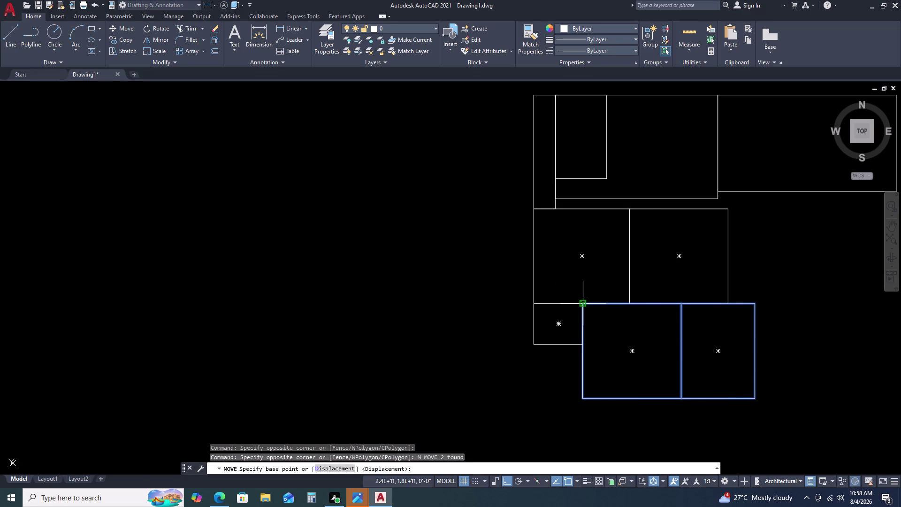
click(583, 303)
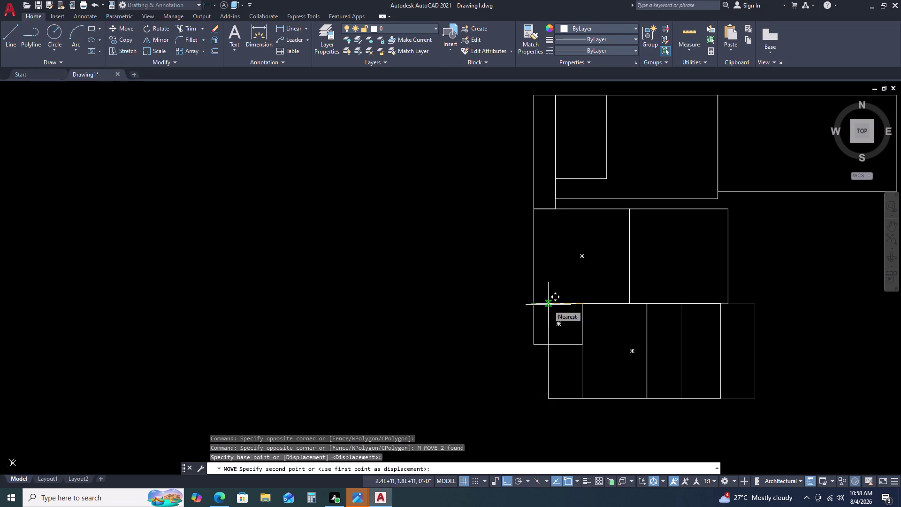
key(Escape)
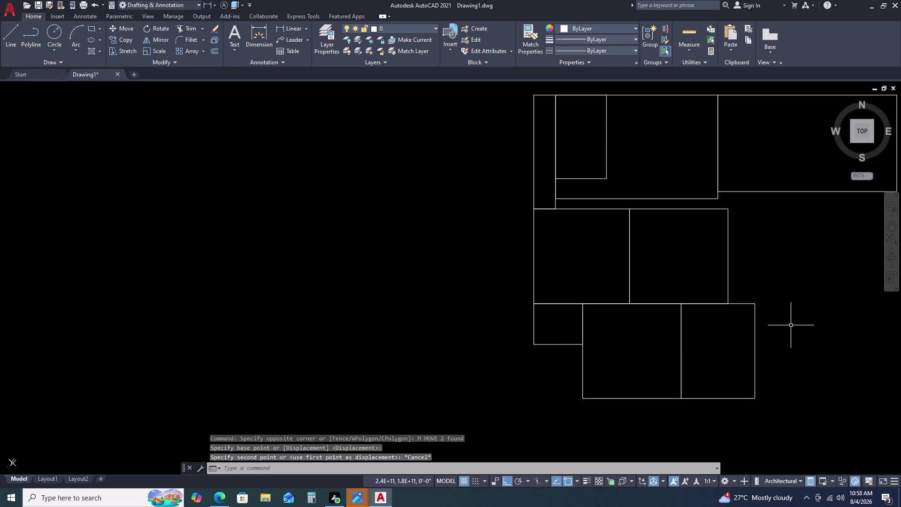
Move the two lower rooms about 2'-11" left, flush with the room above.
drag(787, 324, 778, 328)
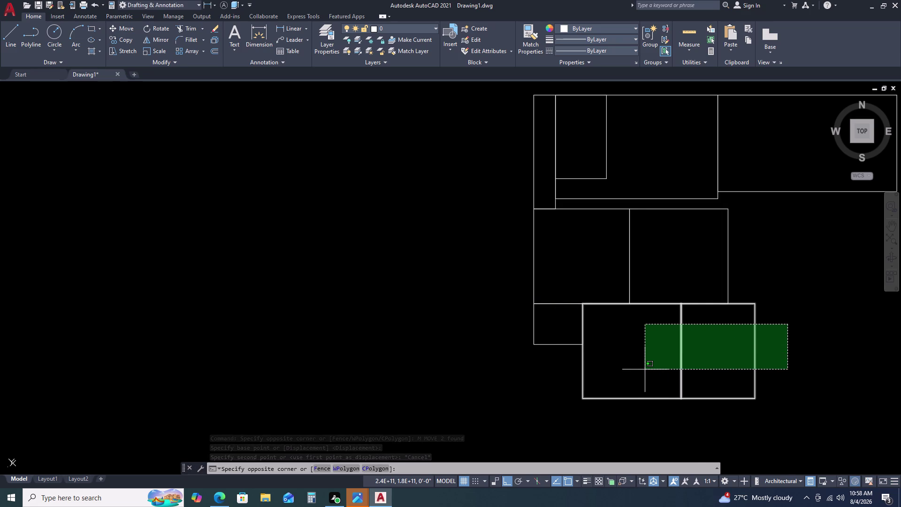
double_click(644, 369)
key(m)
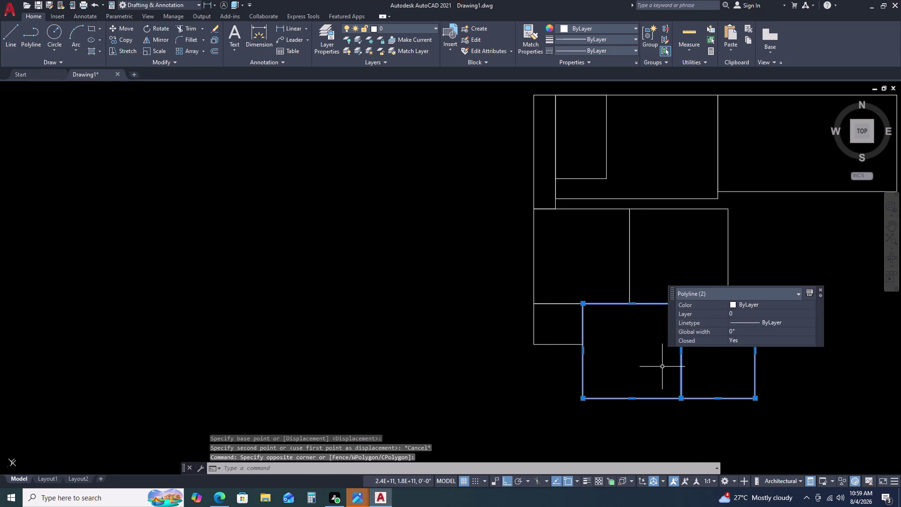
key(space)
click(755, 306)
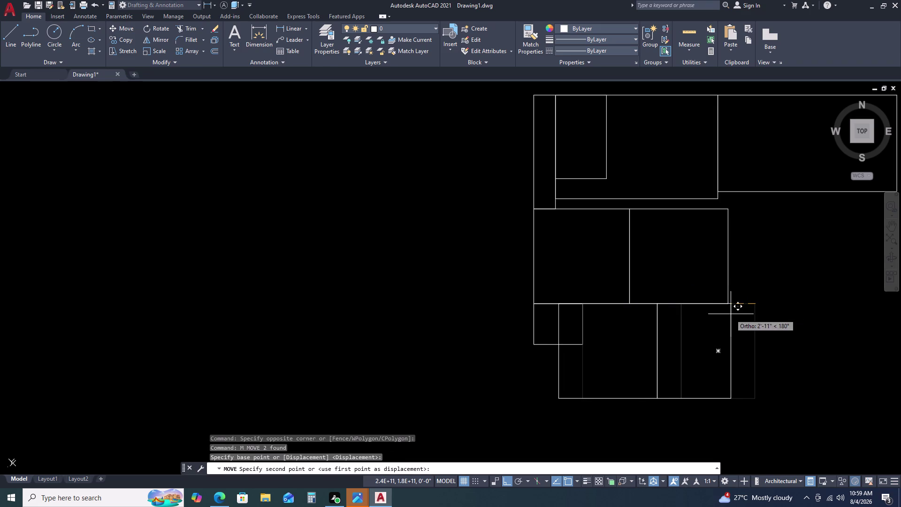
triple_click(728, 305)
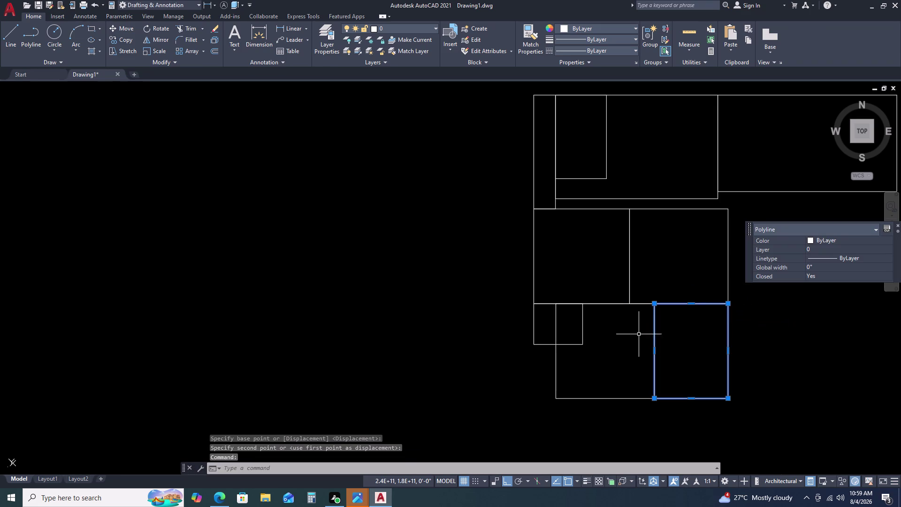
key(Escape)
text(TR)
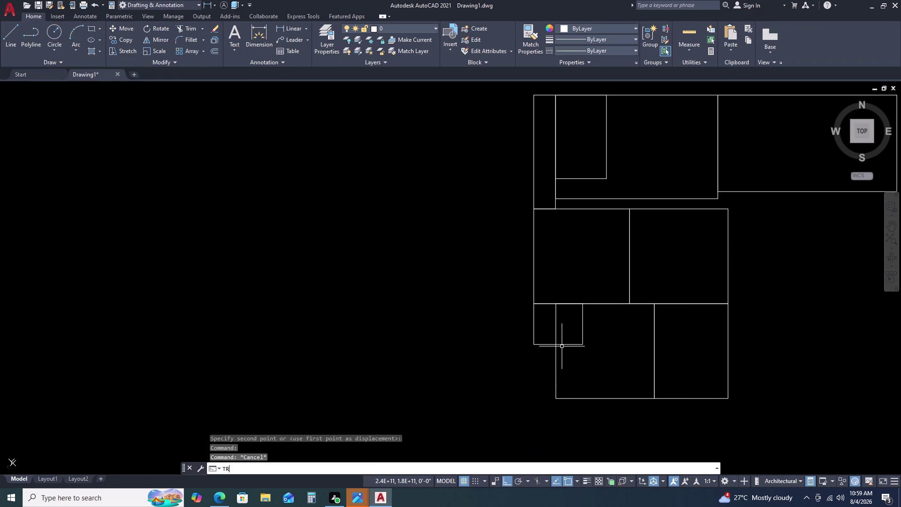
key(space)
text(C)
click(565, 313)
click(557, 322)
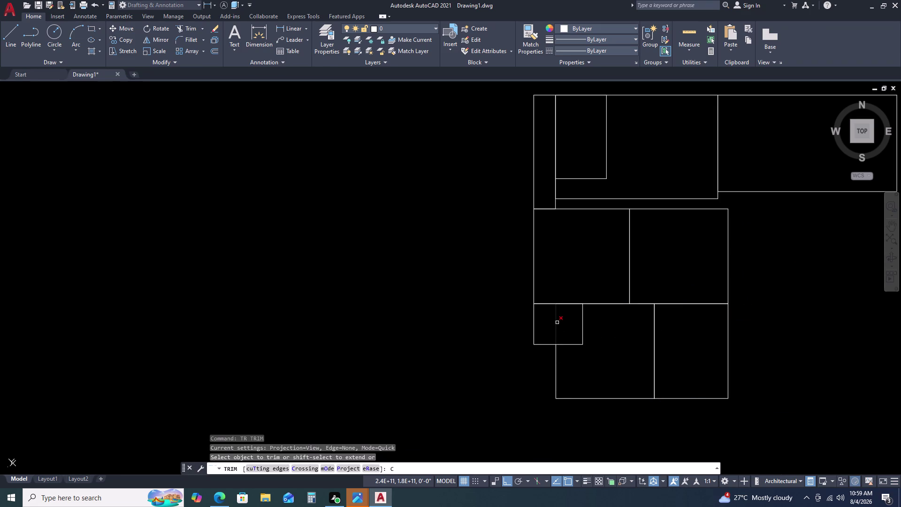
click(557, 324)
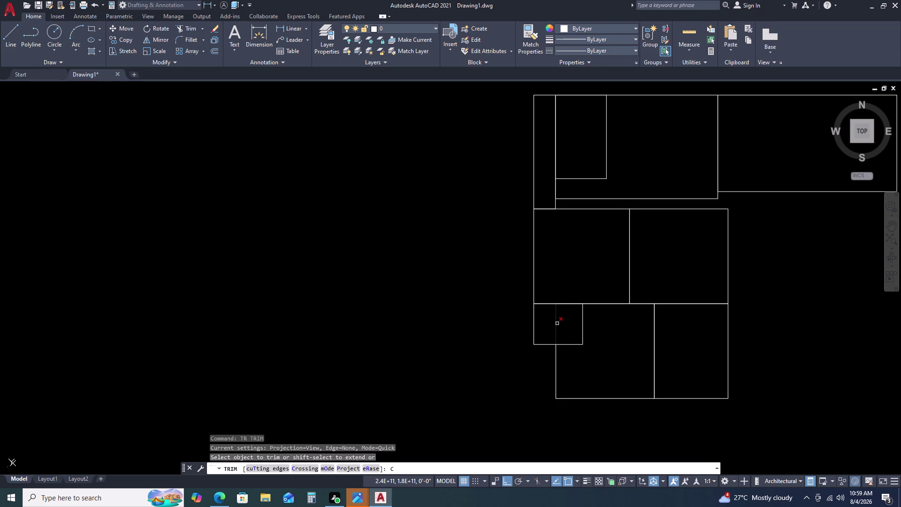
click(557, 323)
click(556, 316)
click(555, 326)
key(Escape)
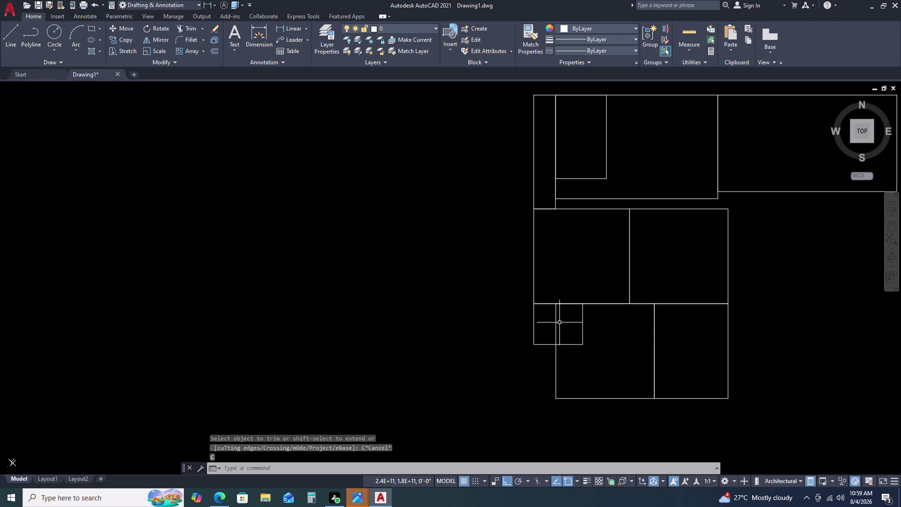
text(TR)
key(space)
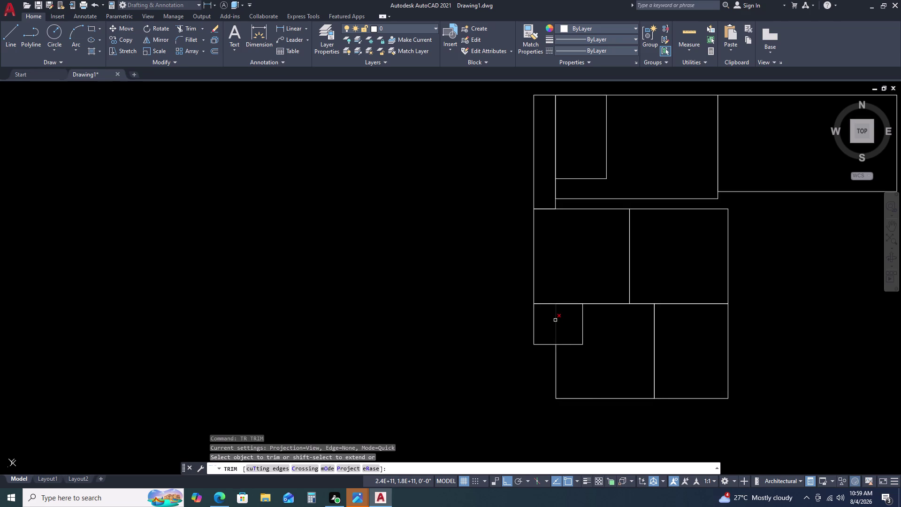
click(555, 320)
key(Escape)
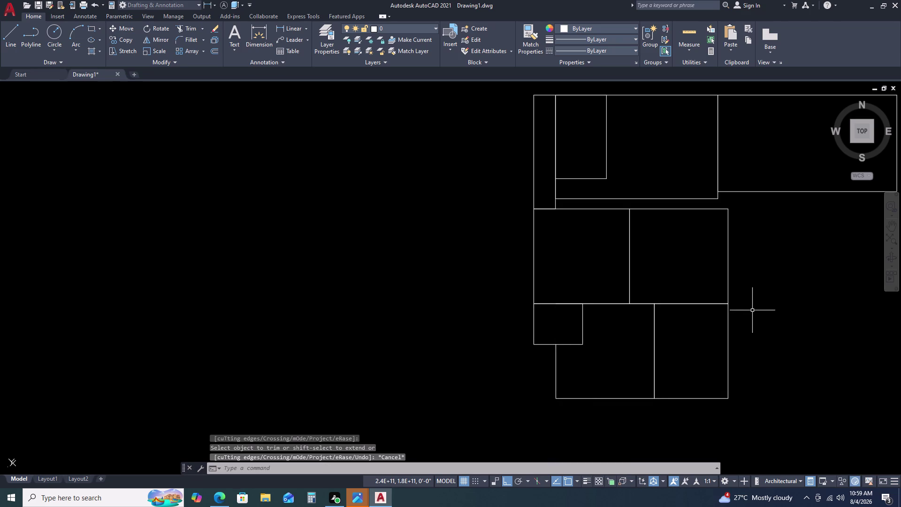
scroll(down, 3)
middle_click(761, 307)
middle_drag(762, 309, 668, 266)
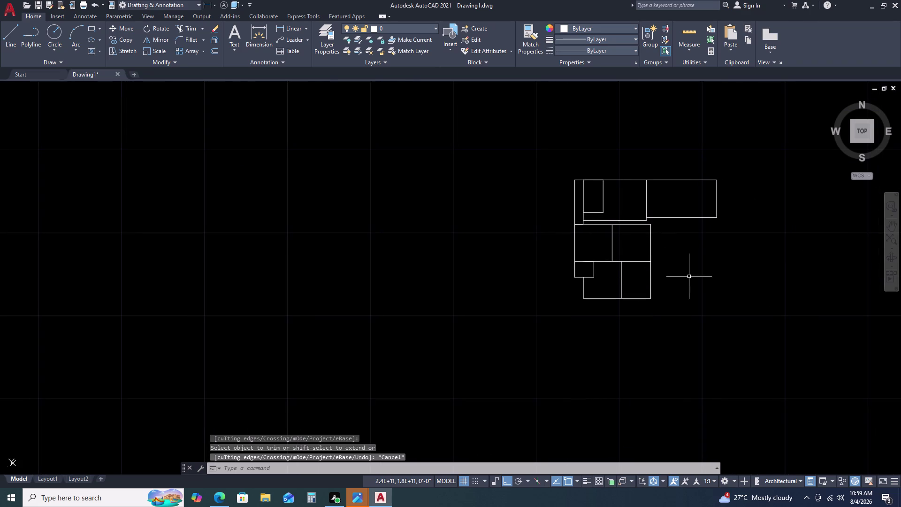
middle_drag(693, 289, 670, 258)
scroll(up, 3)
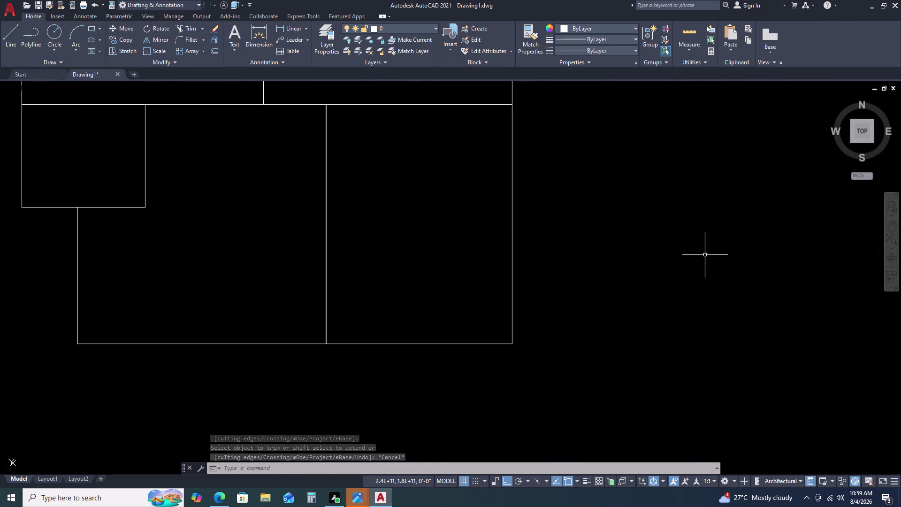
scroll(down, 3)
middle_drag(706, 271, 644, 263)
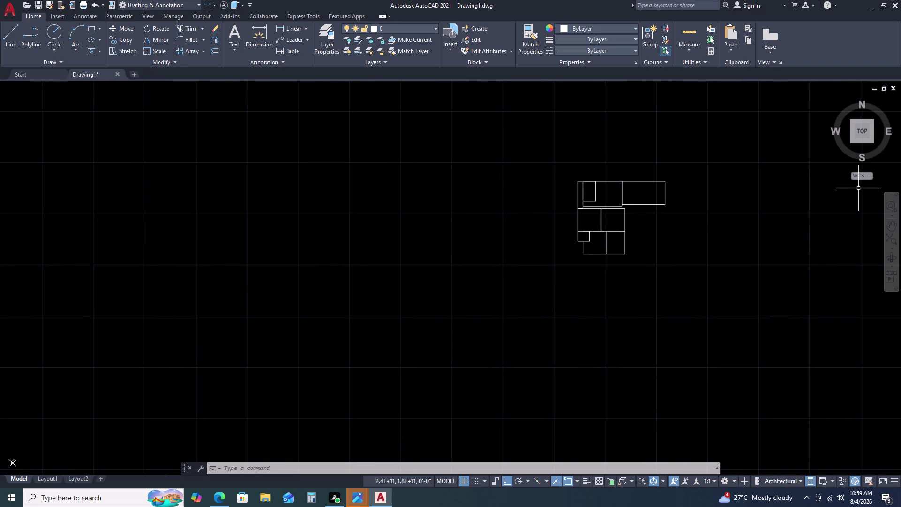
scroll(up, 3)
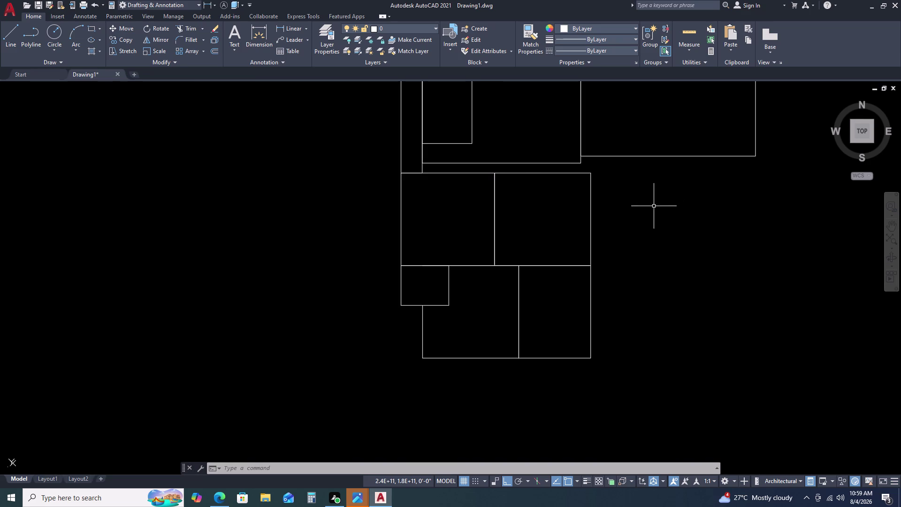
click(596, 168)
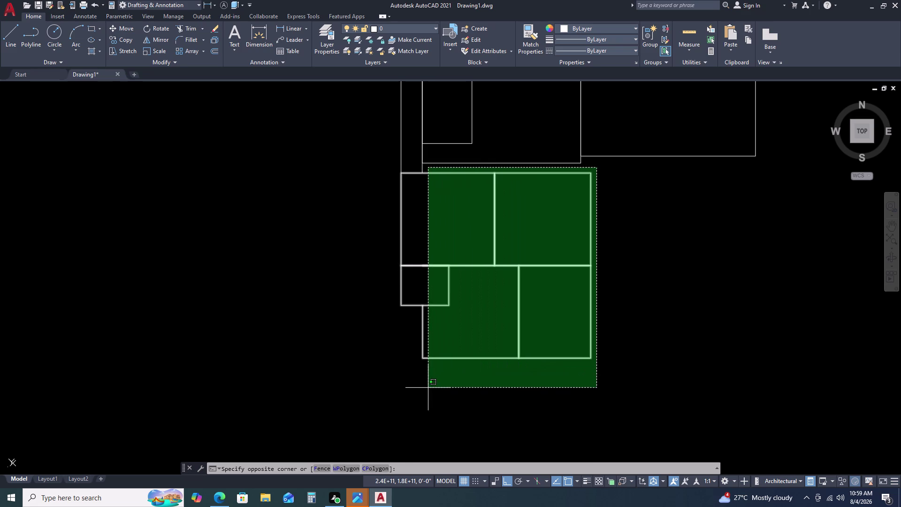
Move the five selected rooms from their top-right corner to align under the upper room's wall.
click(427, 389)
scroll(down, 3)
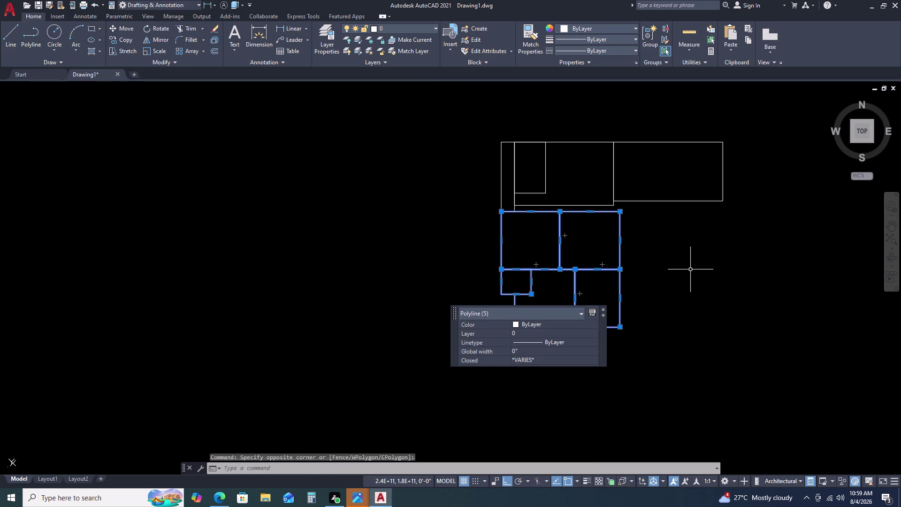
key(m)
key(space)
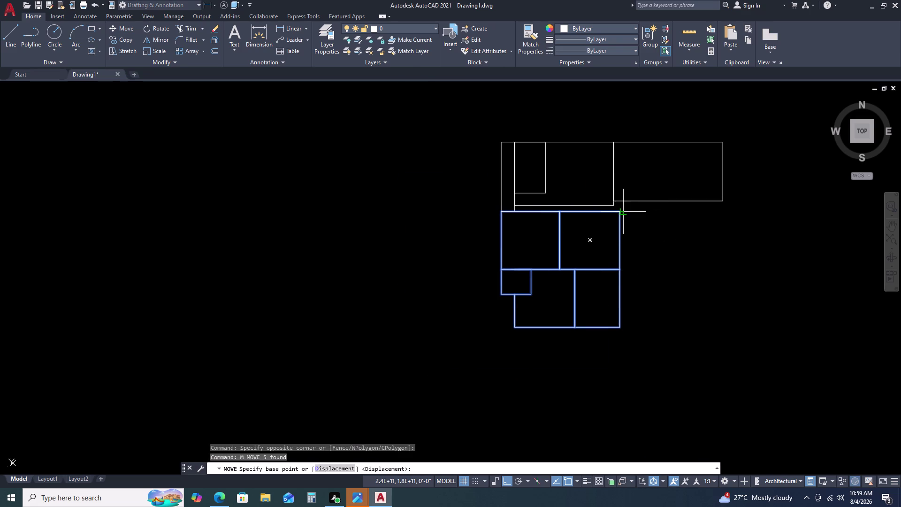
click(619, 210)
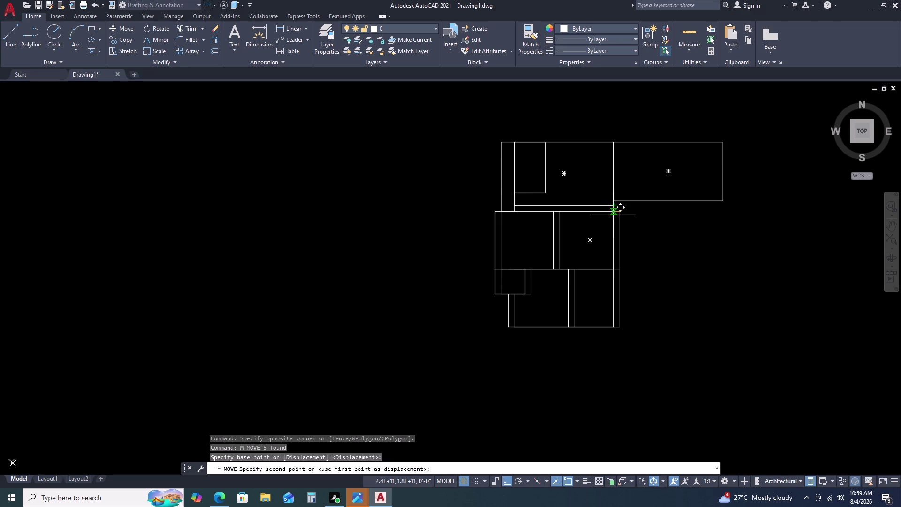
click(613, 213)
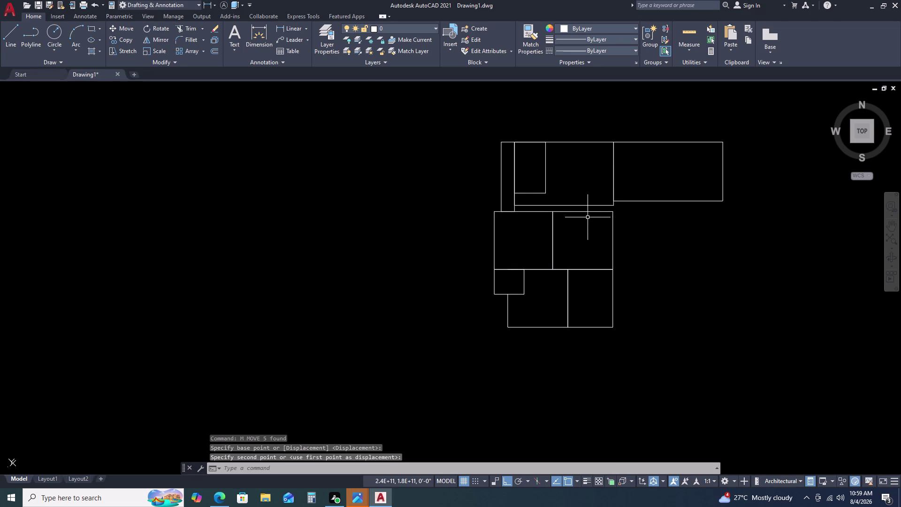
scroll(up, 3)
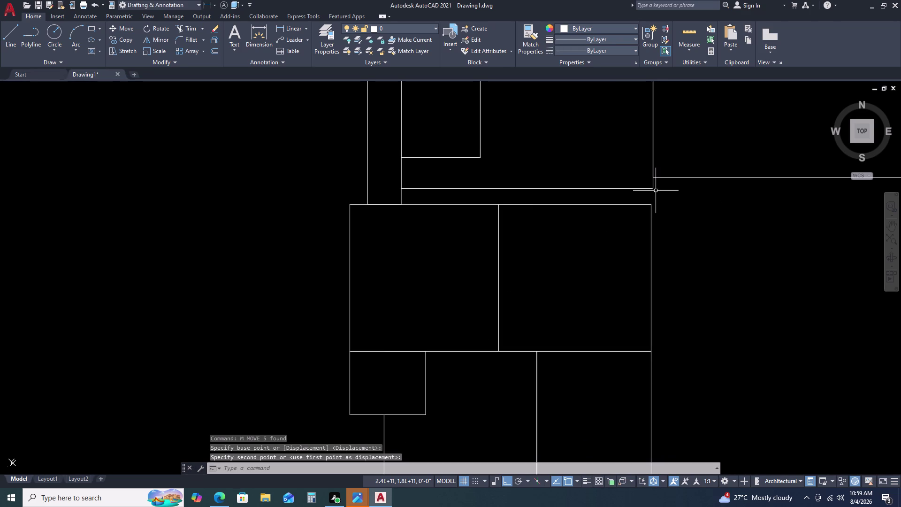
text(L)
key(space)
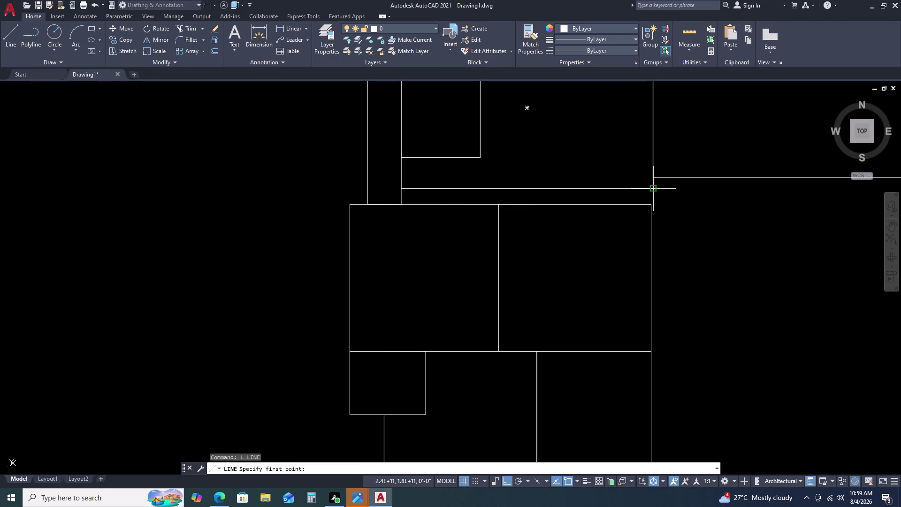
click(652, 188)
double_click(651, 230)
key(Escape)
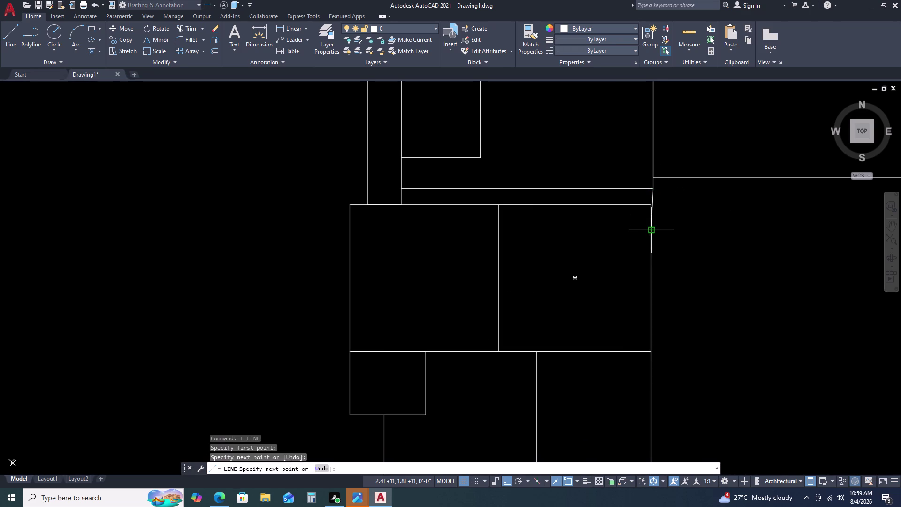
key(ctrl+z)
key(ctrl+z)
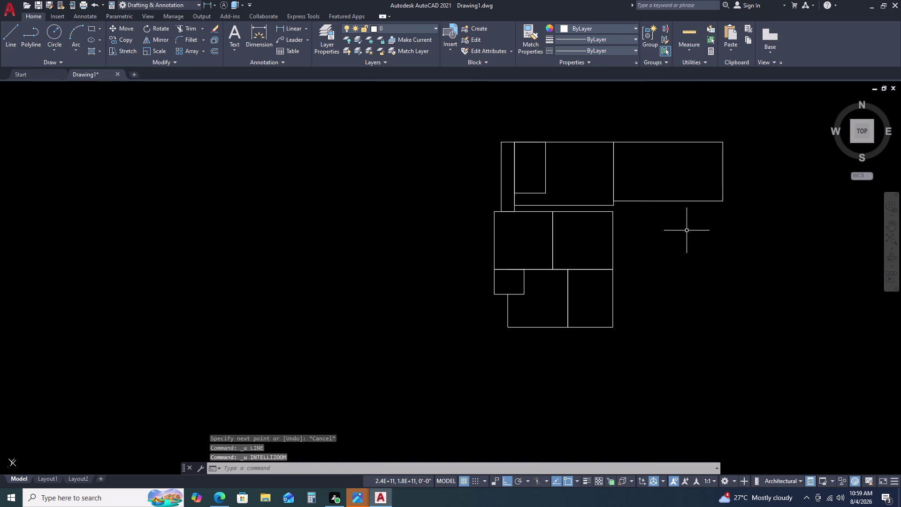
key(l)
key(space)
scroll(up, 3)
scroll(up, 3)
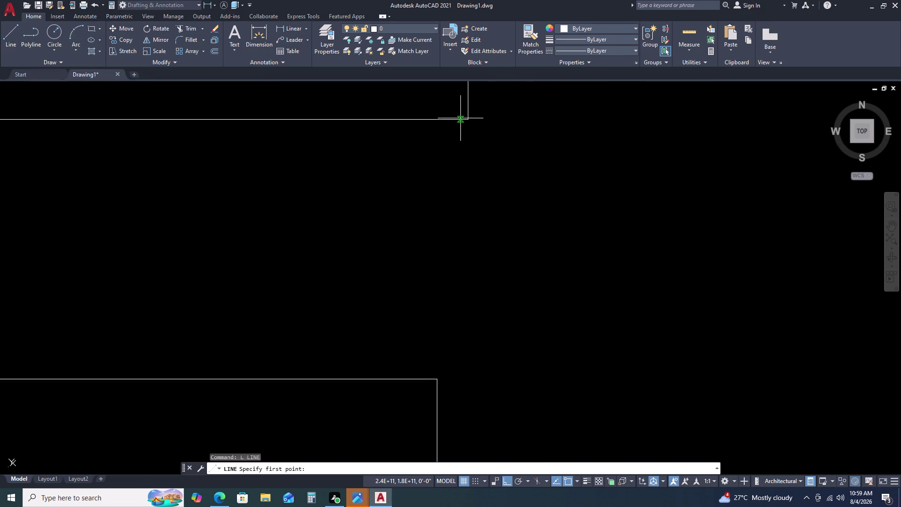
click(467, 120)
scroll(down, 3)
click(470, 382)
key(Escape)
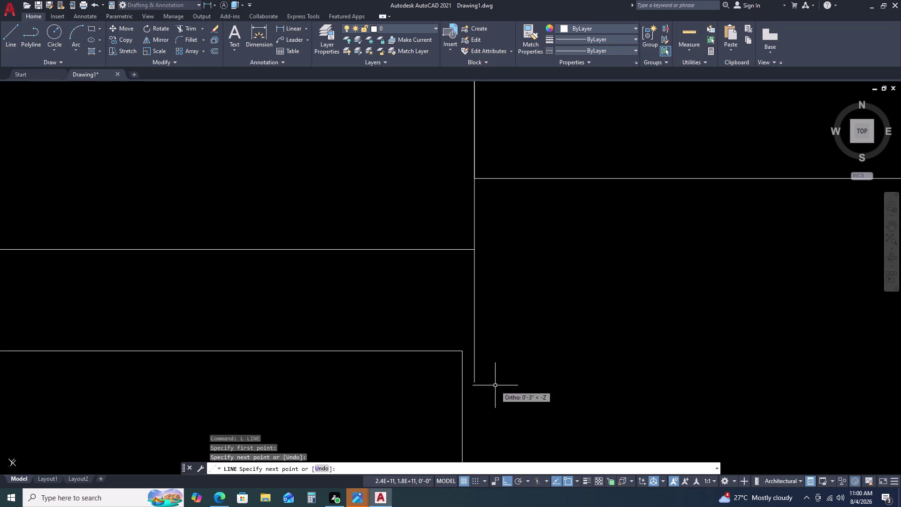
scroll(down, 3)
scroll(down, 3)
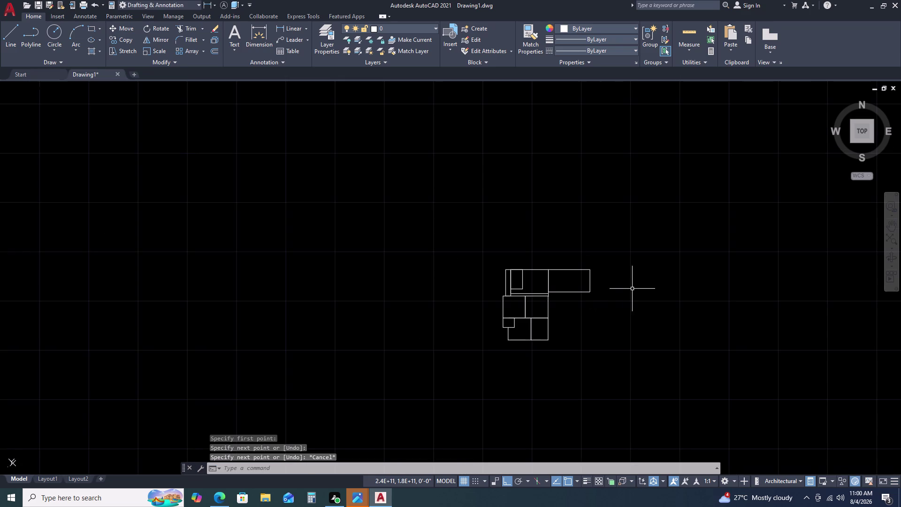
scroll(up, 3)
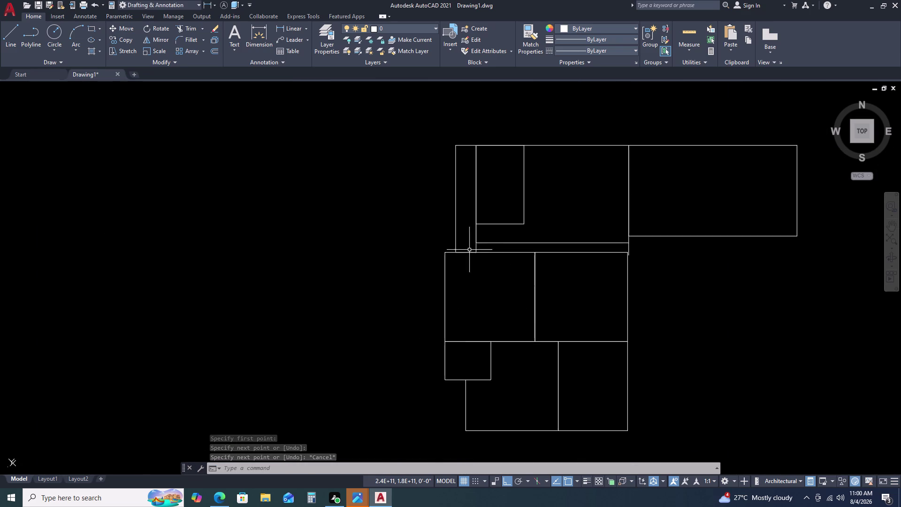
click(440, 248)
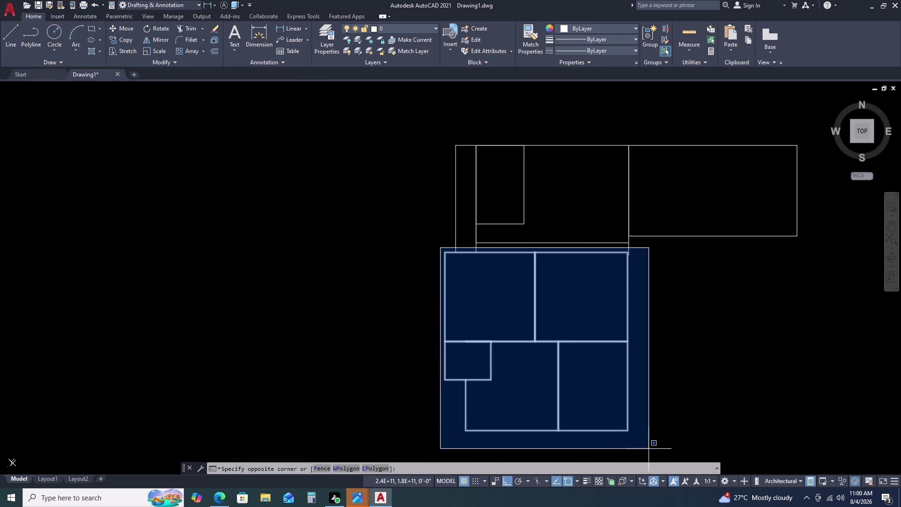
Move the five lower room outlines from their top-right corner against the upper wall corner.
click(648, 449)
key(m)
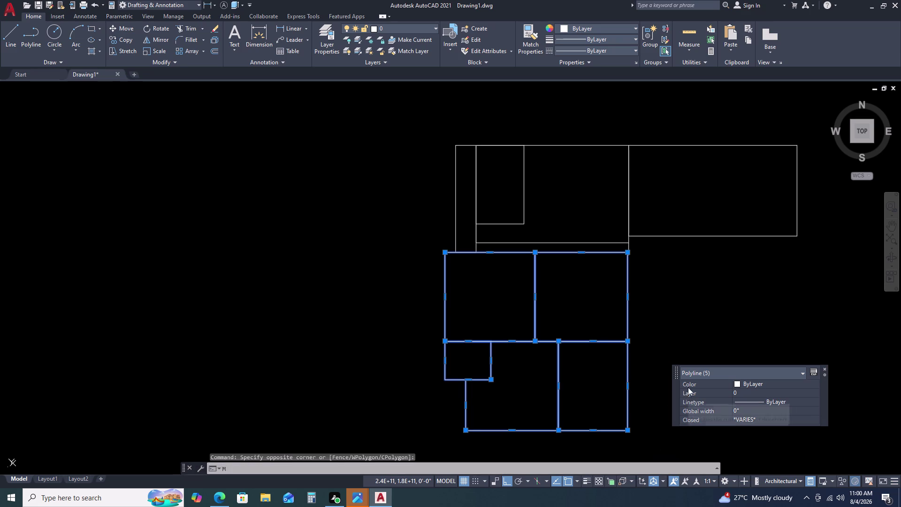
key(space)
scroll(up, 3)
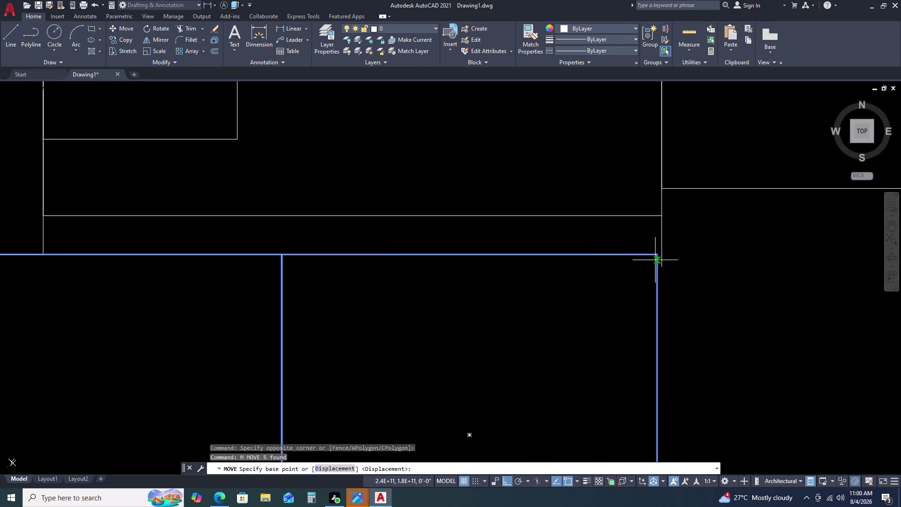
click(655, 256)
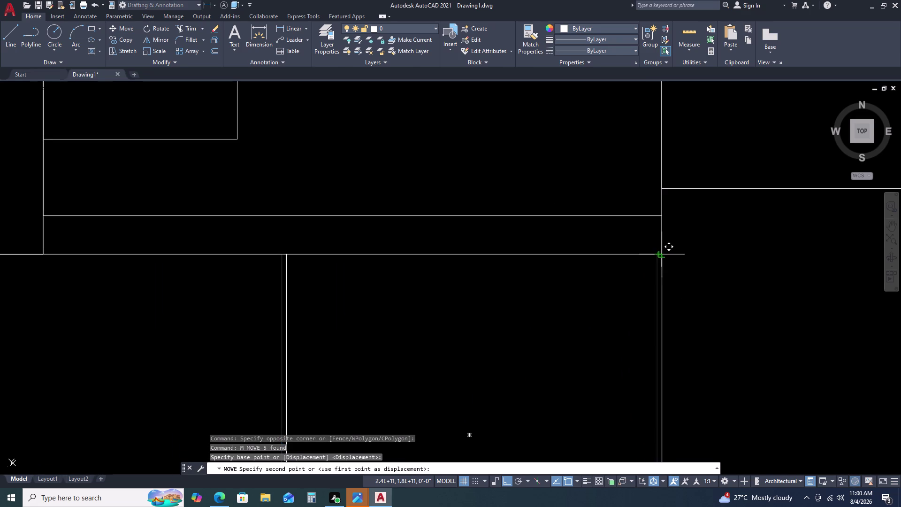
click(664, 255)
scroll(down, 3)
scroll(up, 3)
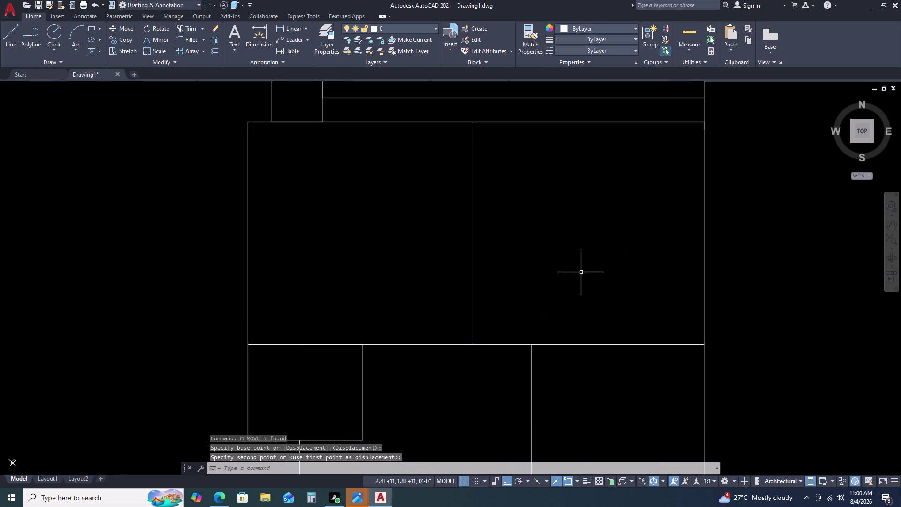
scroll(down, 3)
middle_drag(779, 250, 504, 270)
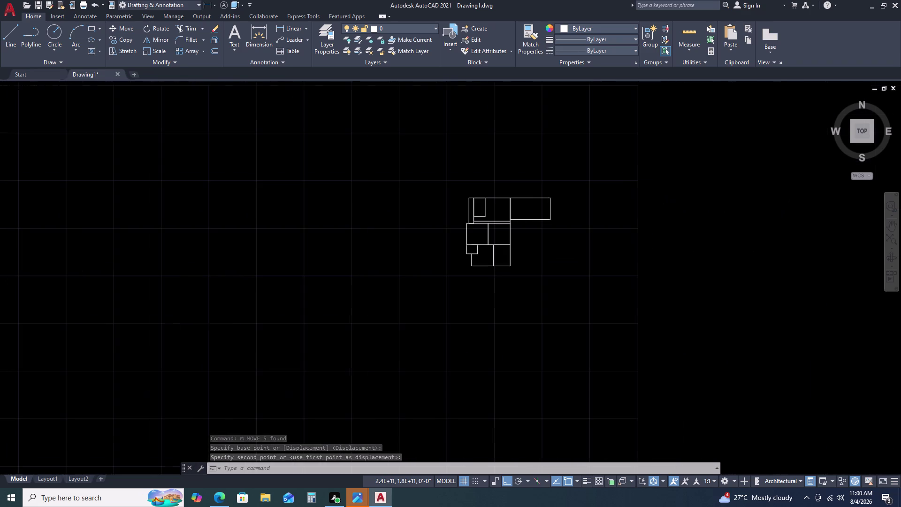
scroll(up, 3)
scroll(up, 3)
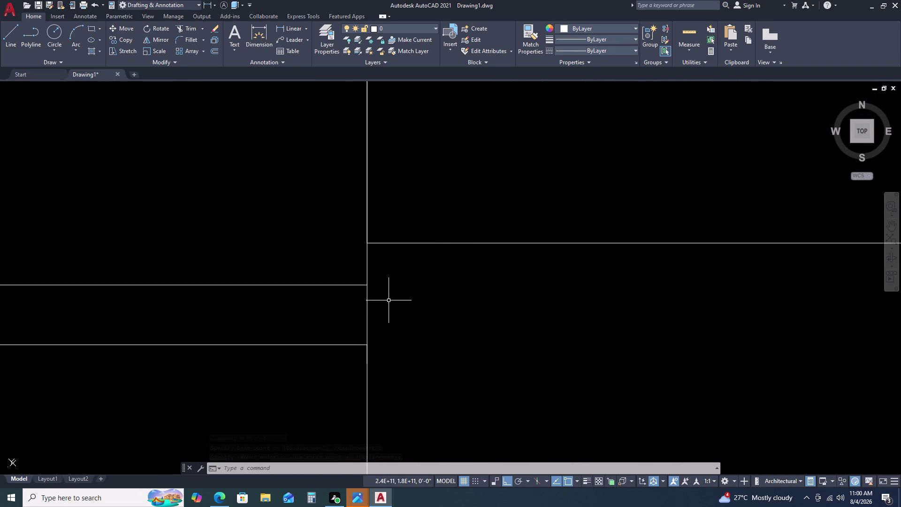
Delete the leftover stray line and zoom out to view the whole plan.
click(390, 300)
click(356, 312)
key(Delete)
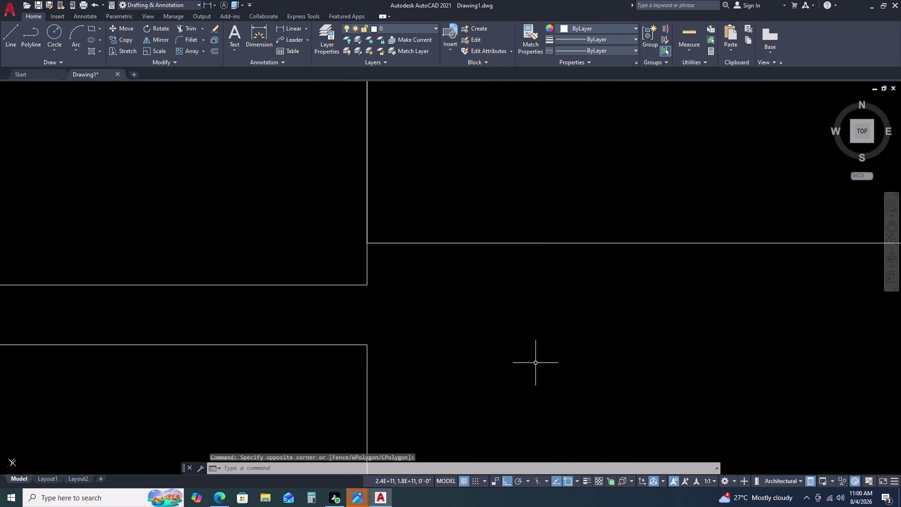
scroll(down, 3)
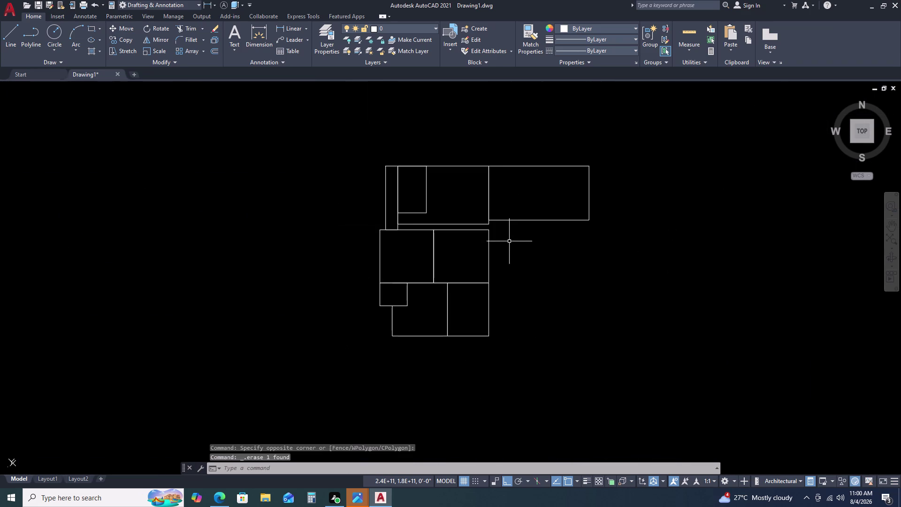
middle_click(472, 280)
middle_drag(471, 280, 470, 273)
middle_drag(467, 263, 446, 196)
scroll(down, 3)
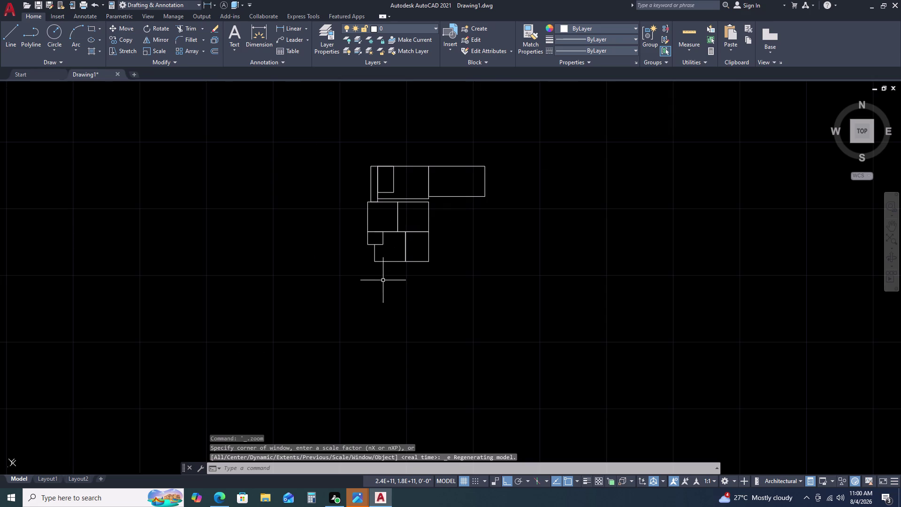
scroll(up, 3)
middle_drag(441, 202, 454, 210)
middle_click(469, 217)
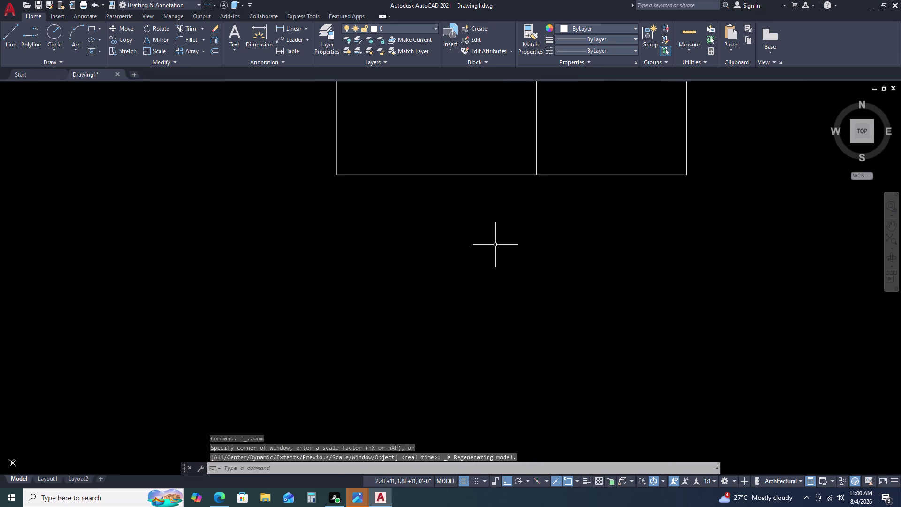
scroll(down, 3)
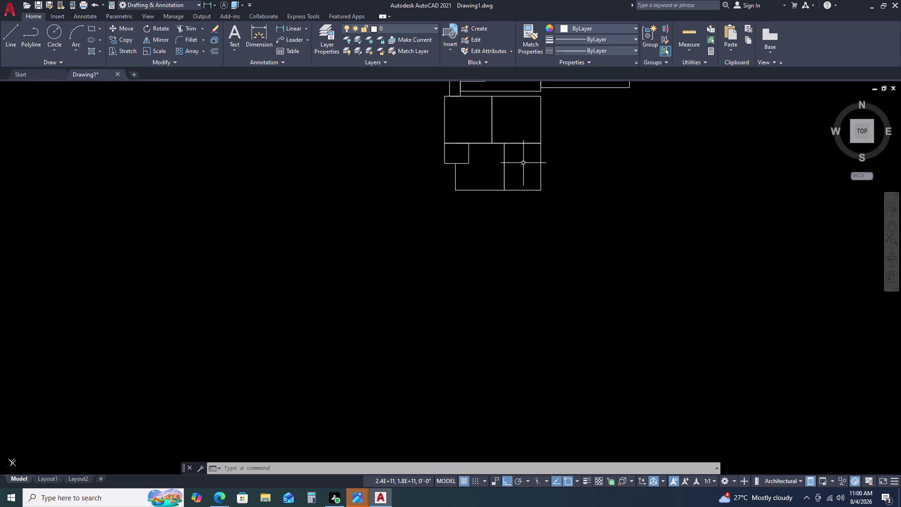
Start a rectangle below the plan with Dimensions and enter its 2'-8.5" length.
text(REC)
key(space)
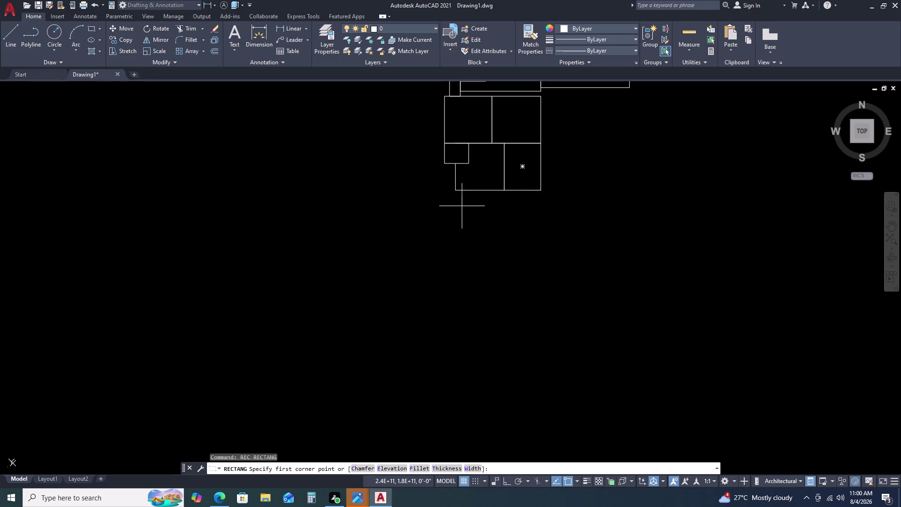
click(435, 215)
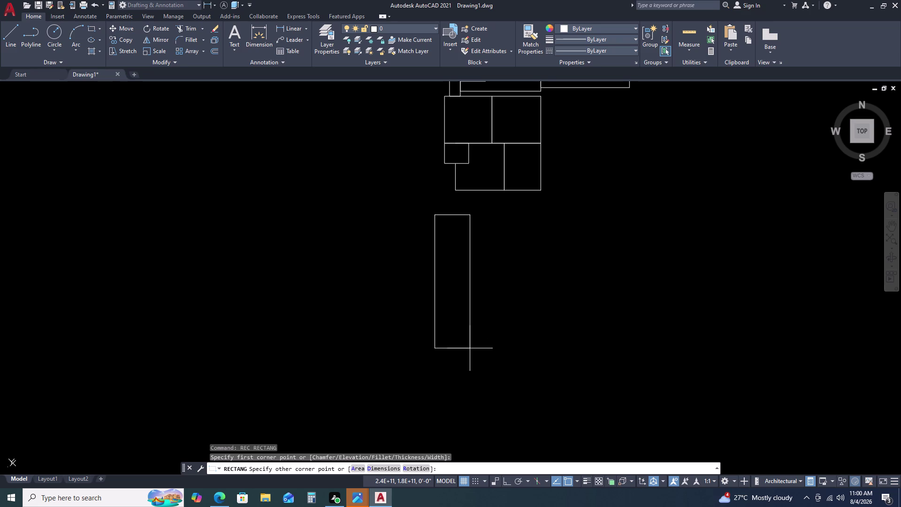
key(d)
key(space)
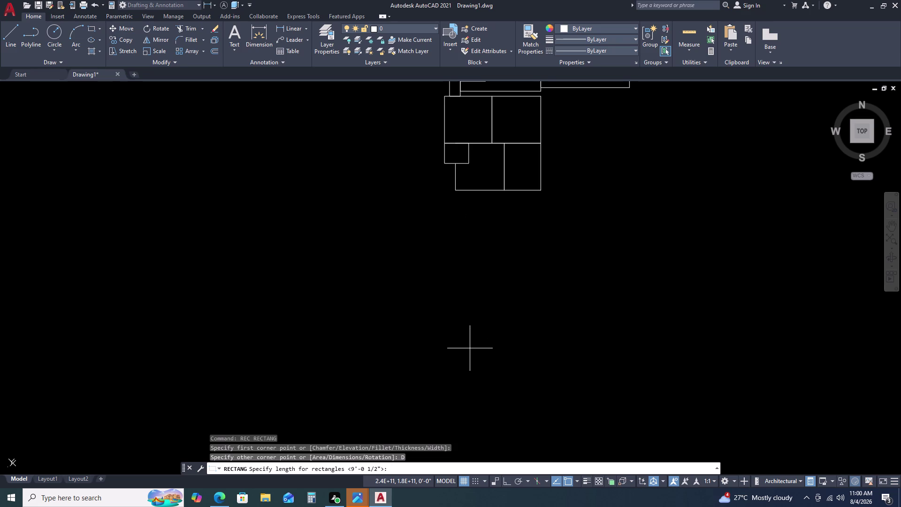
text(18)
text('6)
key(BackSpace)
key(BackSpace)
key(BackSpace)
key(BackSpace)
key(2)
key(apostrophe)
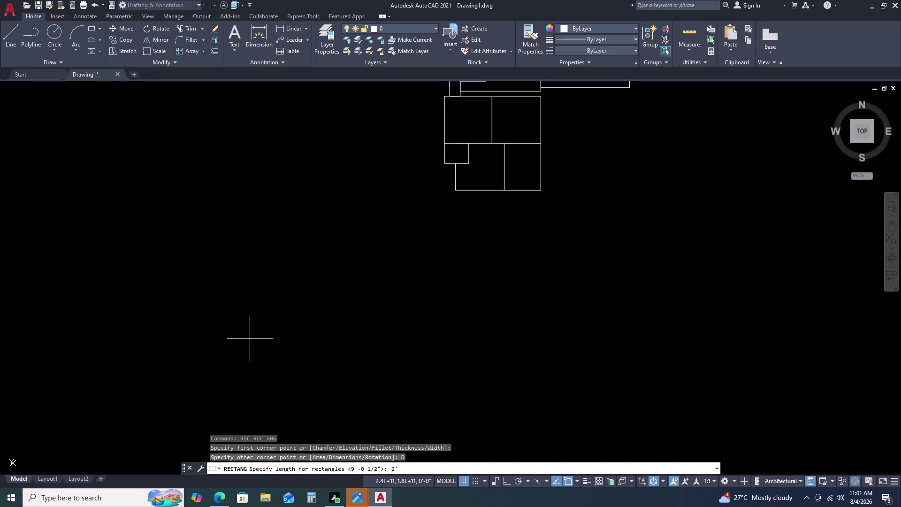
text(8.5)
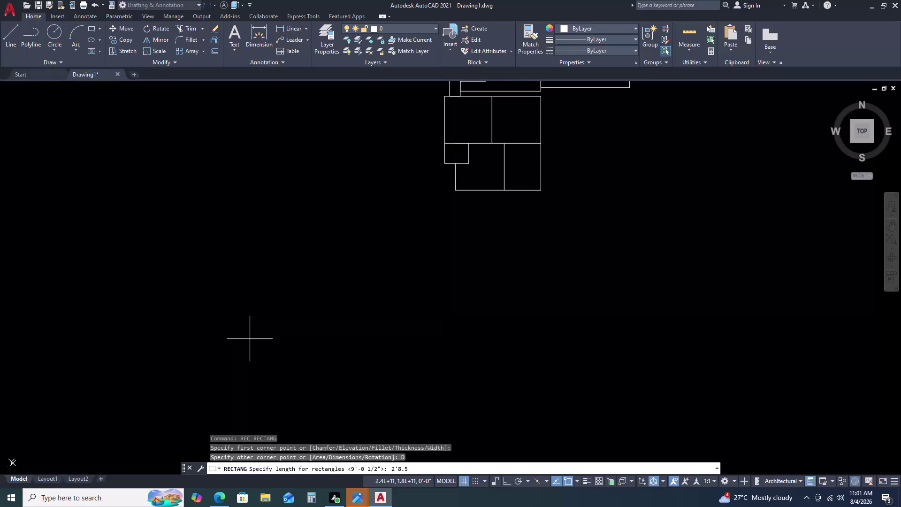
key(Return)
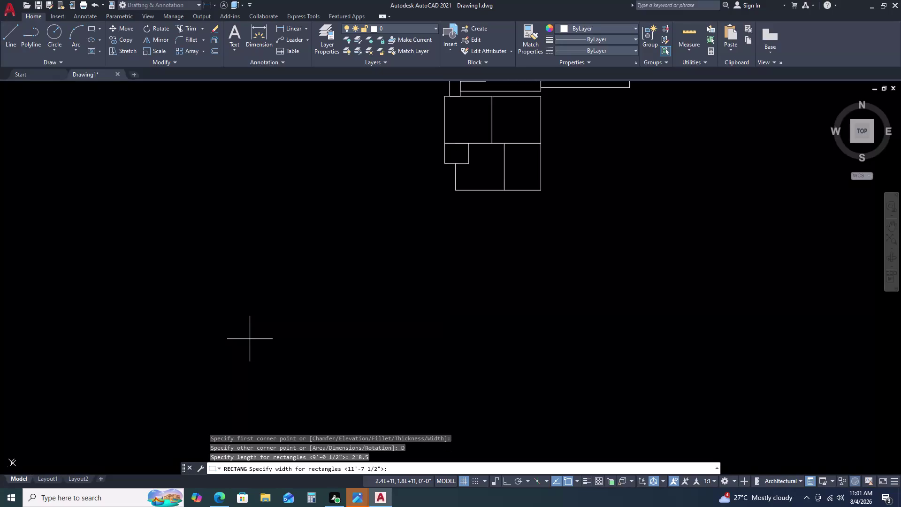
Give the rectangle an 18'-6" width, set its direction, and select it.
text(18)
key(apostrophe)
key(6)
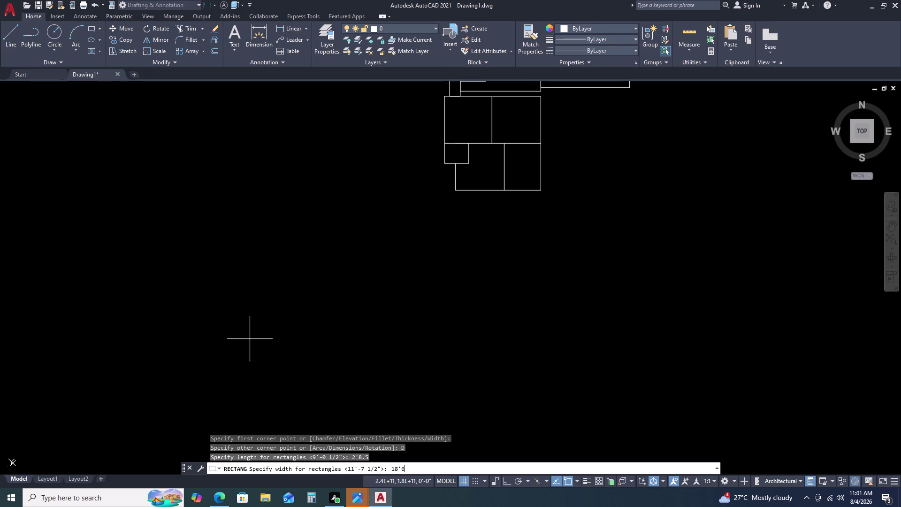
key(Return)
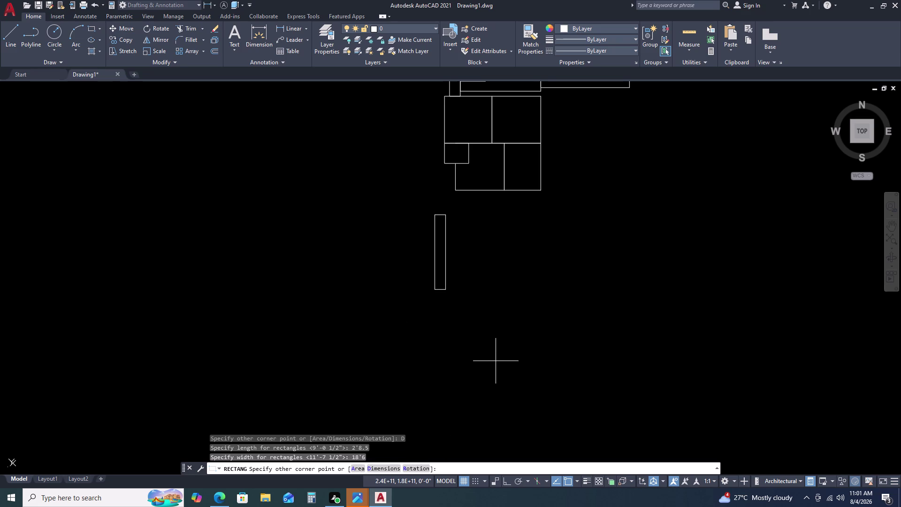
click(495, 360)
click(475, 247)
click(439, 278)
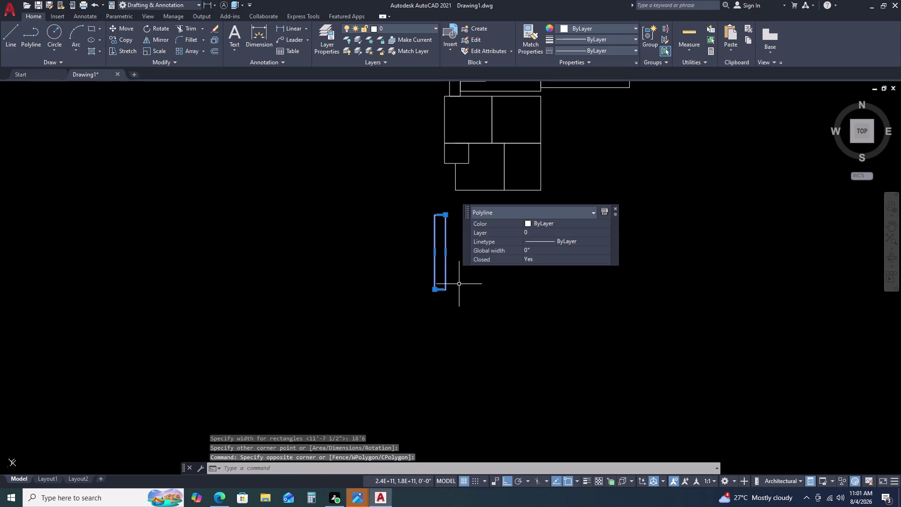
Move the narrow rectangle from its top corner to the lower wall corner beside the rooms.
key(m)
key(space)
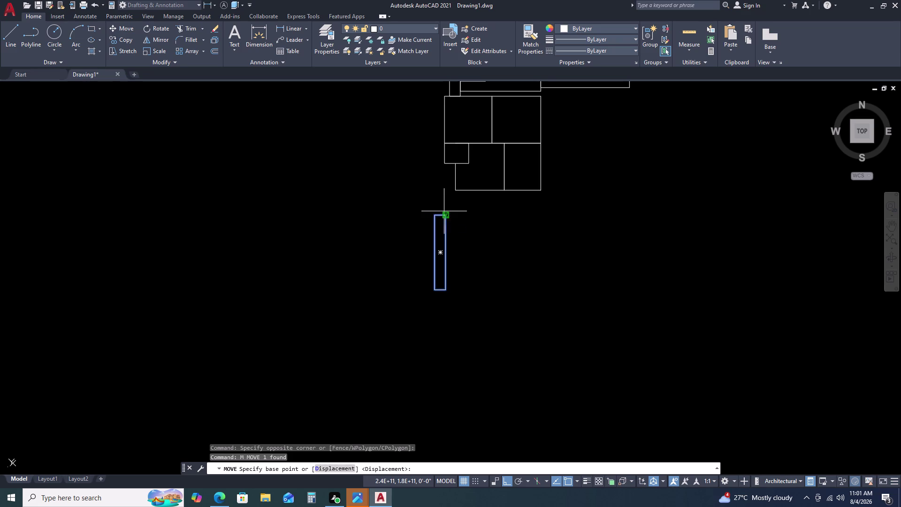
click(444, 215)
scroll(up, 3)
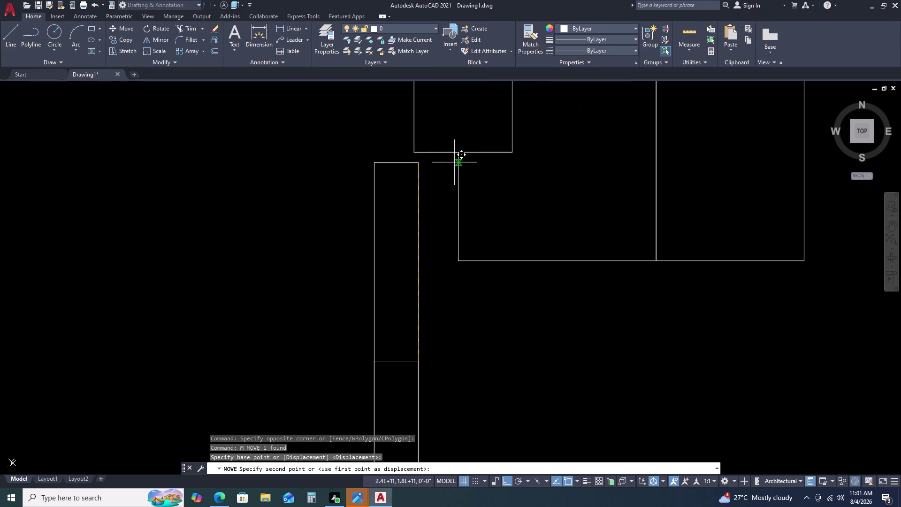
click(460, 154)
scroll(down, 3)
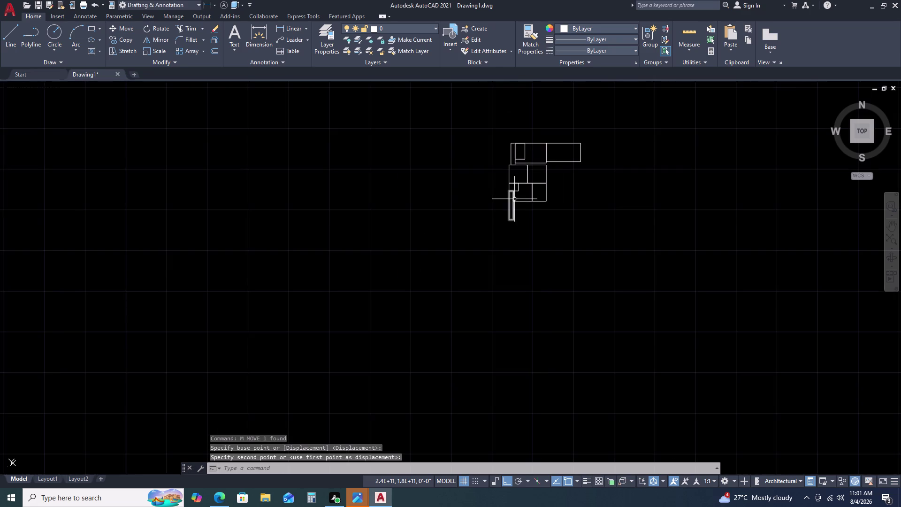
Pan to the inner wall corner and begin another rectangle with REC.
scroll(up, 3)
scroll(up, 3)
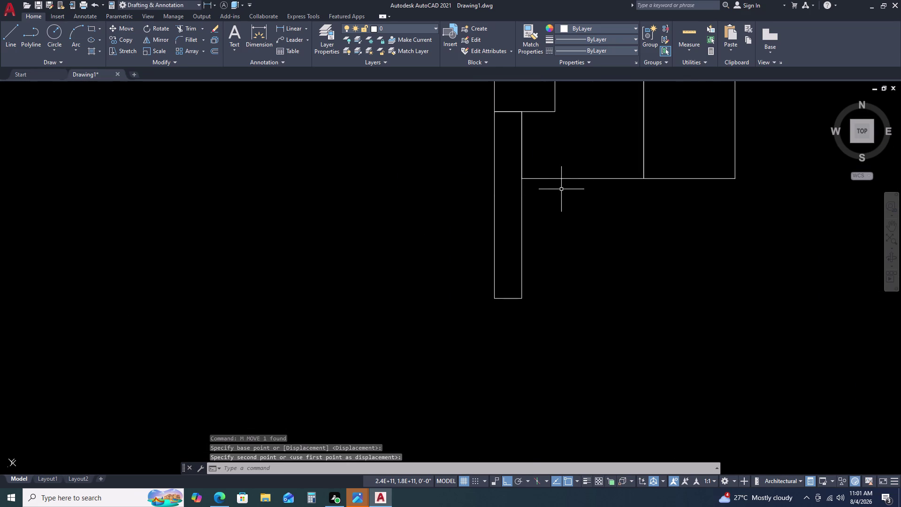
middle_drag(562, 189, 519, 179)
middle_drag(513, 175, 485, 152)
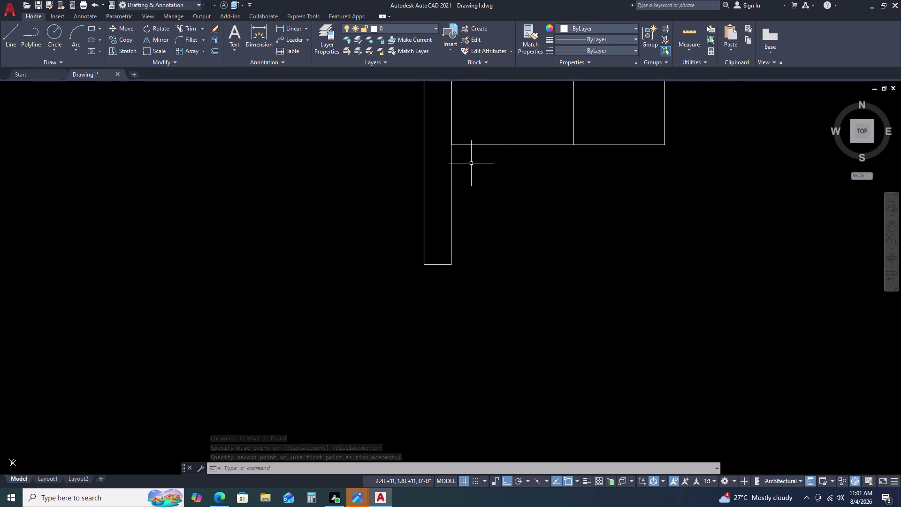
key(r)
key(e)
text(C)
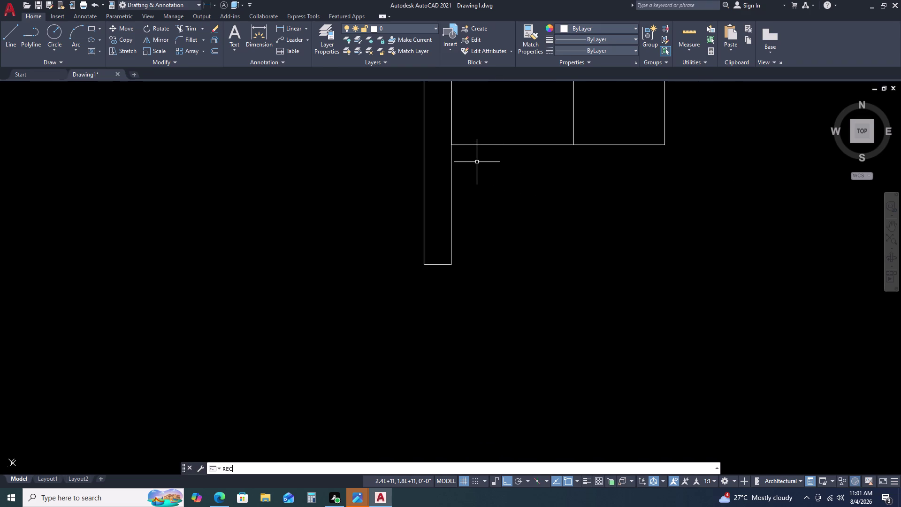
key(space)
click(451, 146)
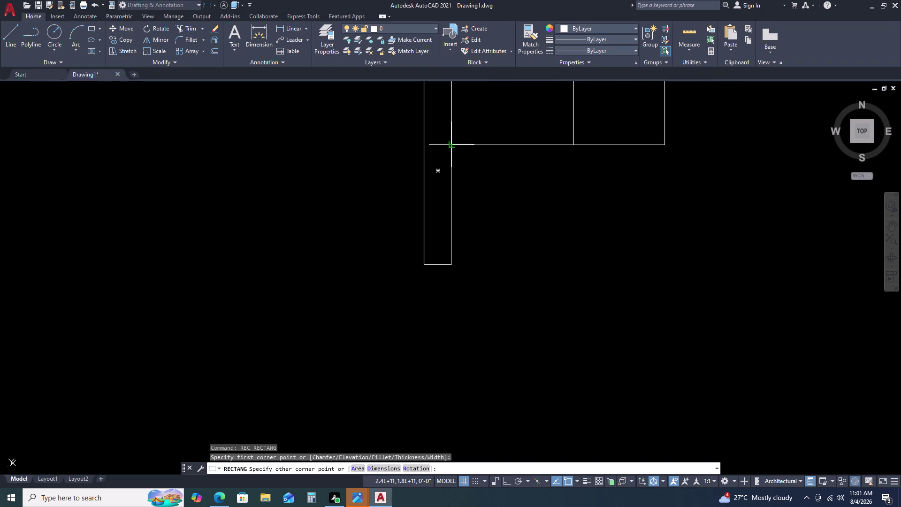
text(D)
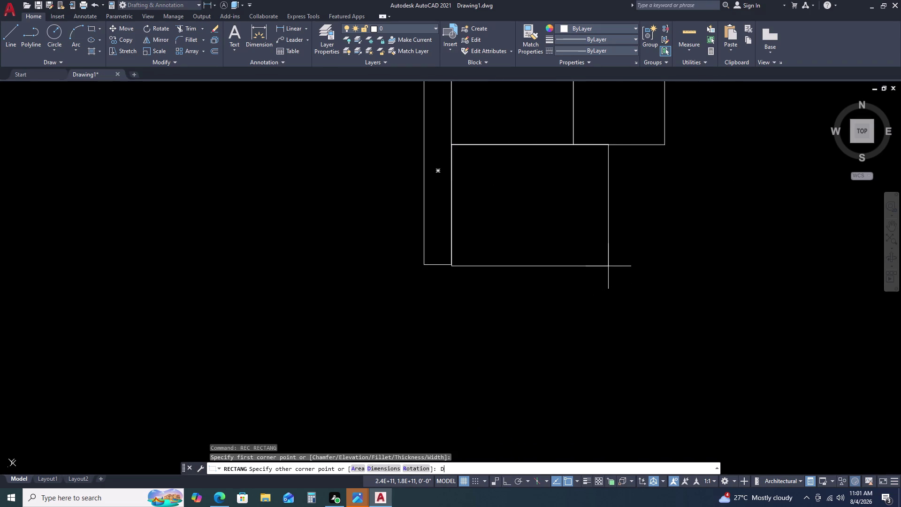
key(space)
text(1)
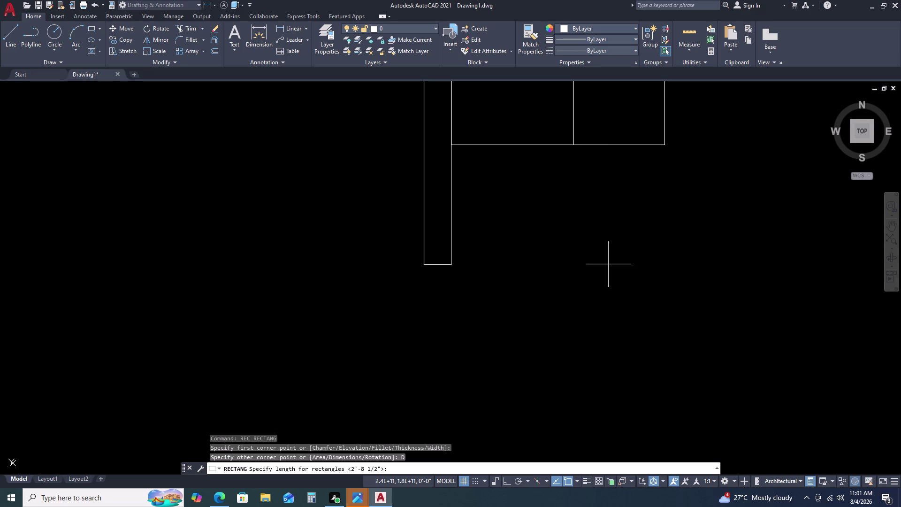
text(2)
key(apostrophe)
key(1)
key(Return)
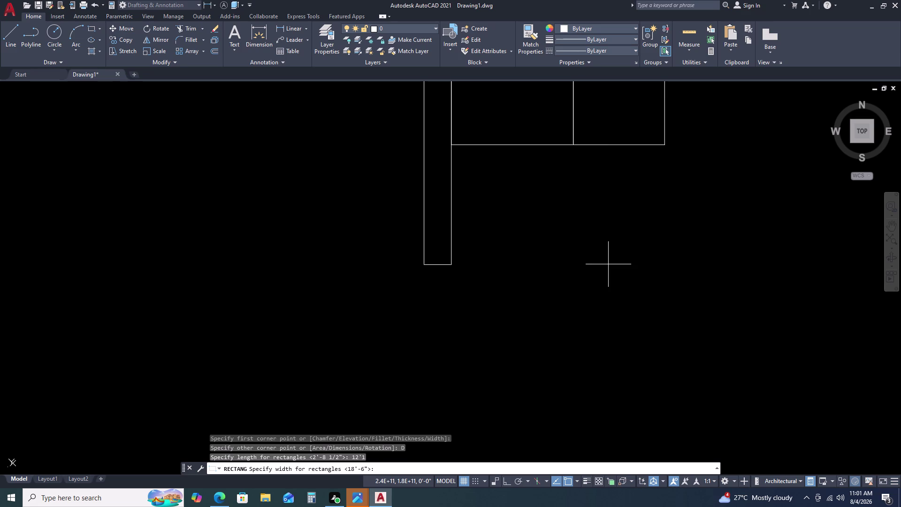
text(11)
key(apostrophe)
key(7)
text(.5)
key(Return)
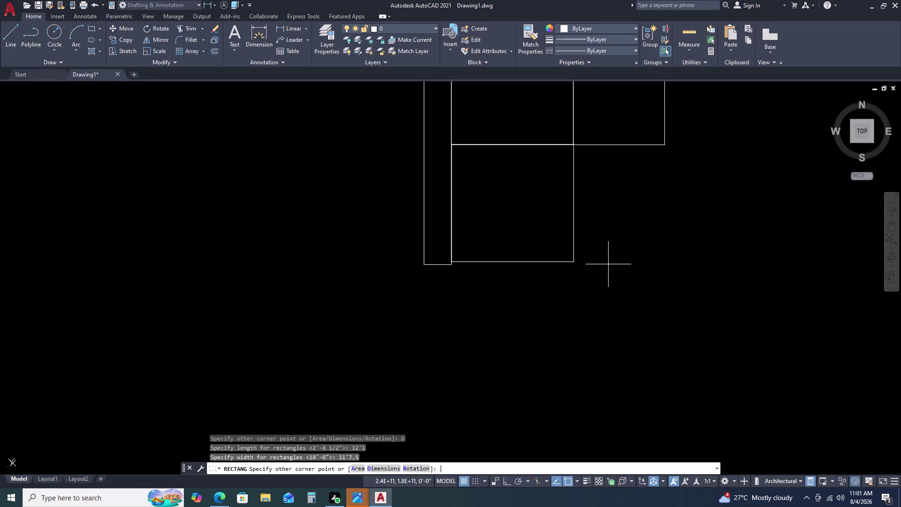
click(552, 281)
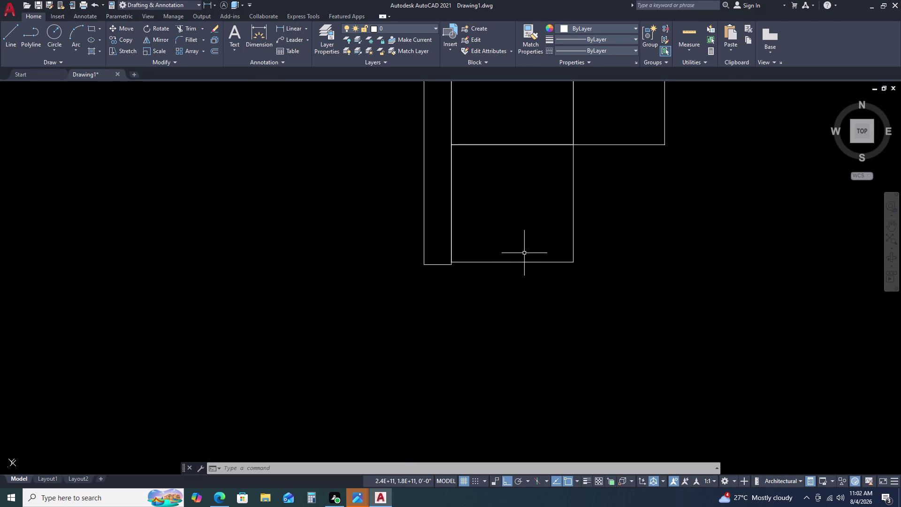
click(584, 247)
drag(518, 273, 513, 276)
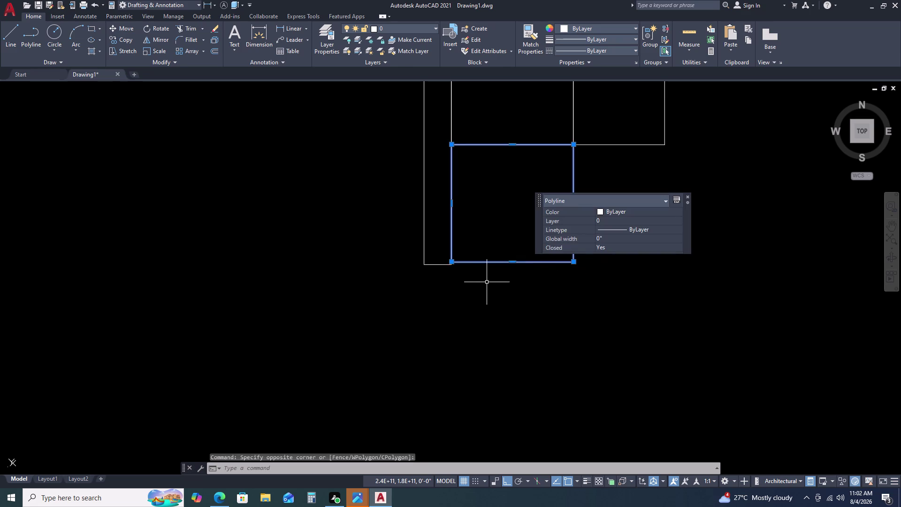
key(Escape)
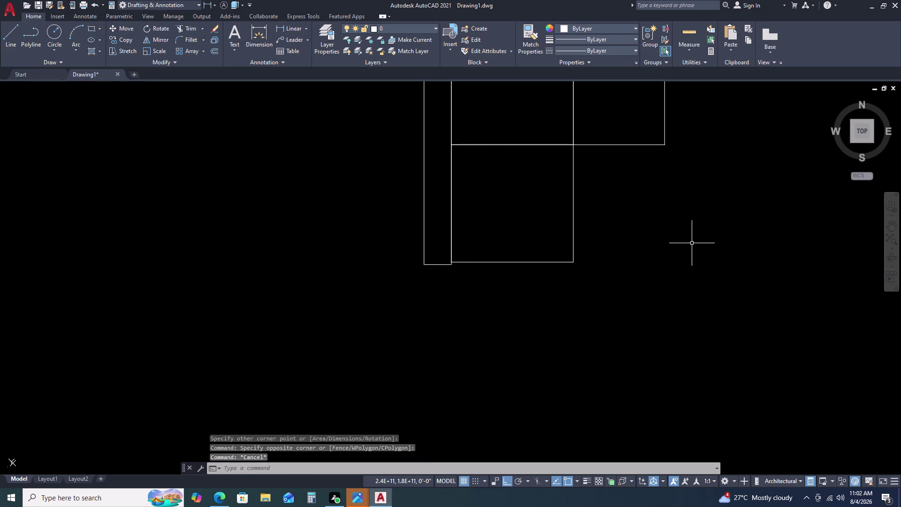
key(Escape)
key(Escape)
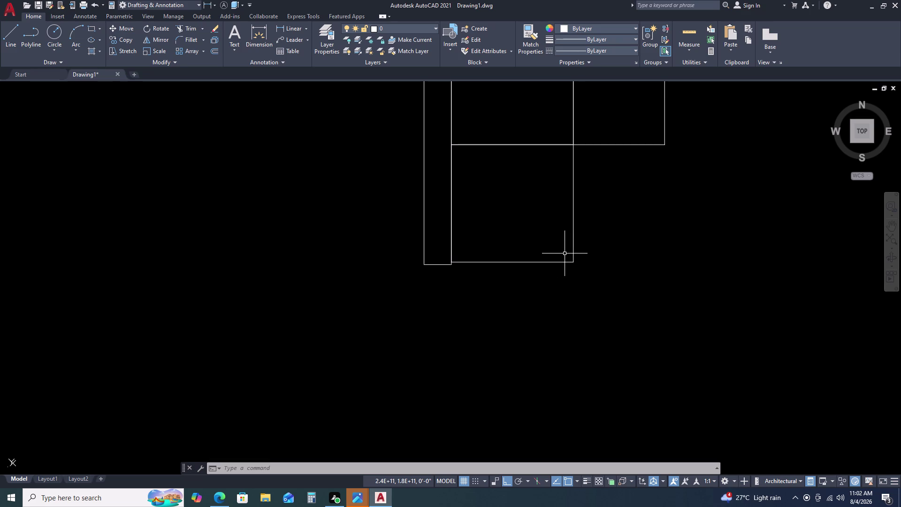
key(Escape)
key(ctrl+z)
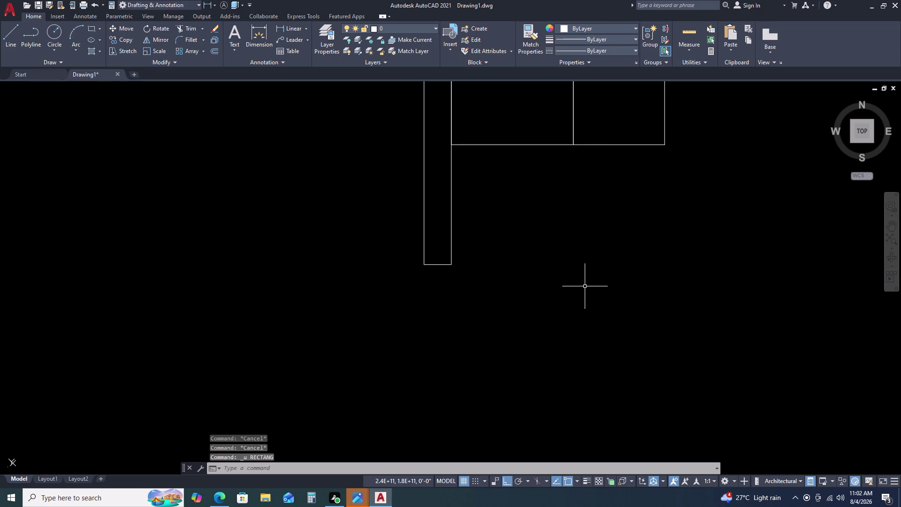
Draw a 7' by 11'-10.5" rectangle in empty space using the Dimensions option.
text(RE)
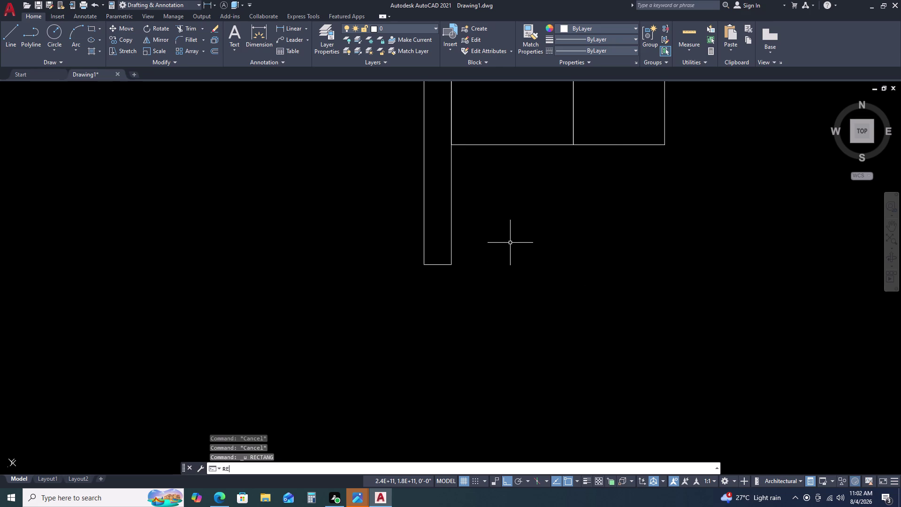
text(C)
key(space)
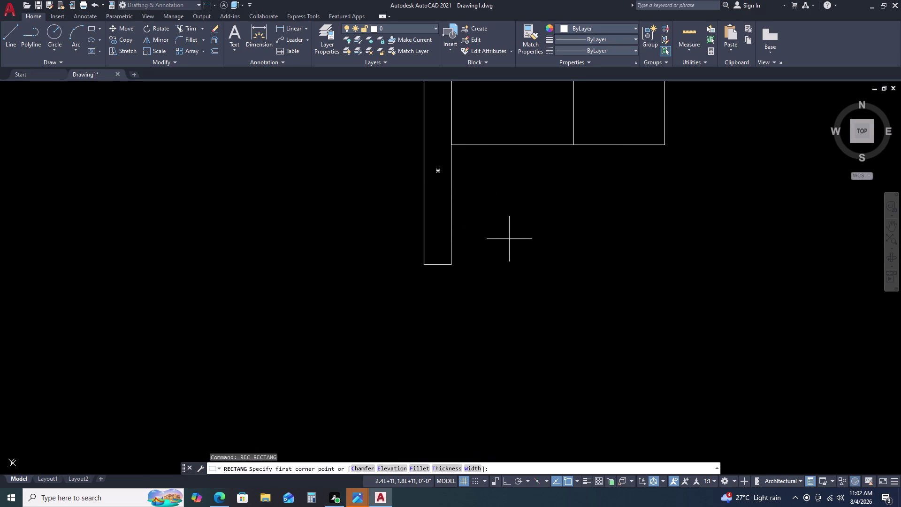
click(504, 206)
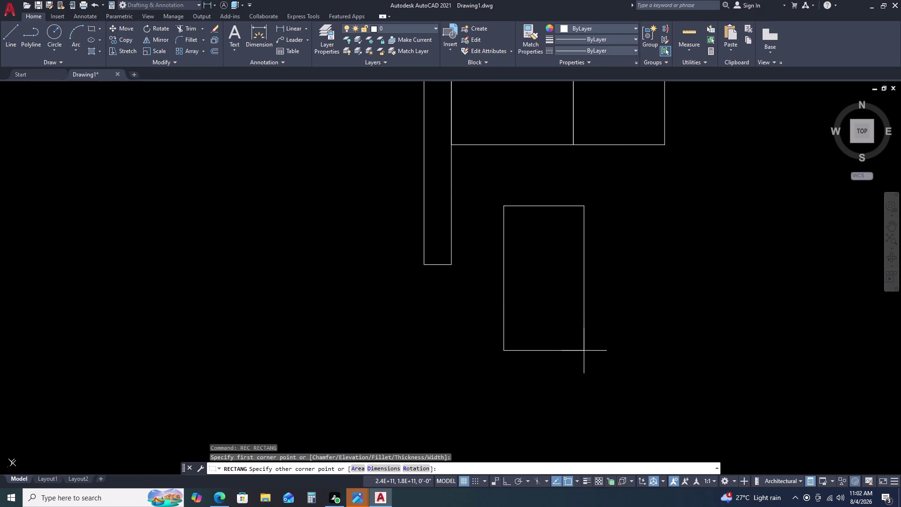
text(D)
key(space)
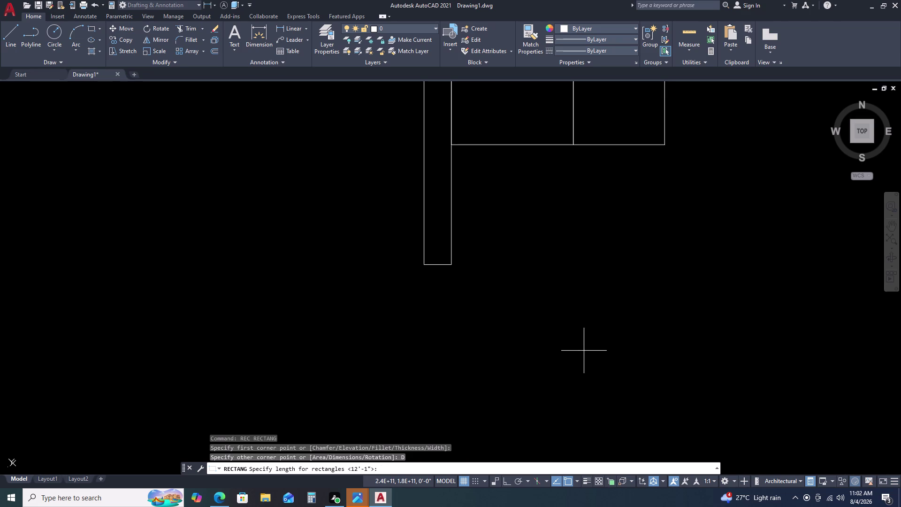
key(7)
key(apostrophe)
key(Return)
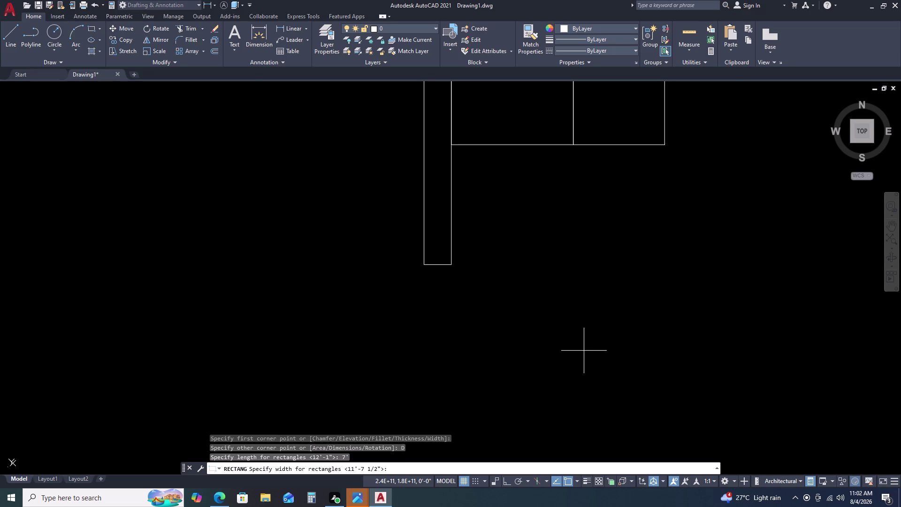
text(11)
key(apostrophe)
text(10.5)
key(Return)
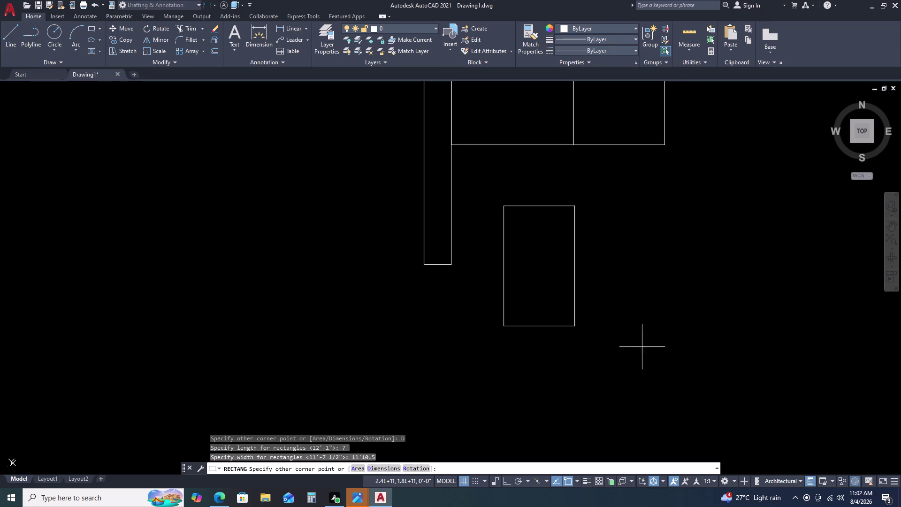
click(631, 260)
Move the rectangle up to the top wall line, then snap its top-left corner into the left wall corner.
click(583, 254)
click(564, 274)
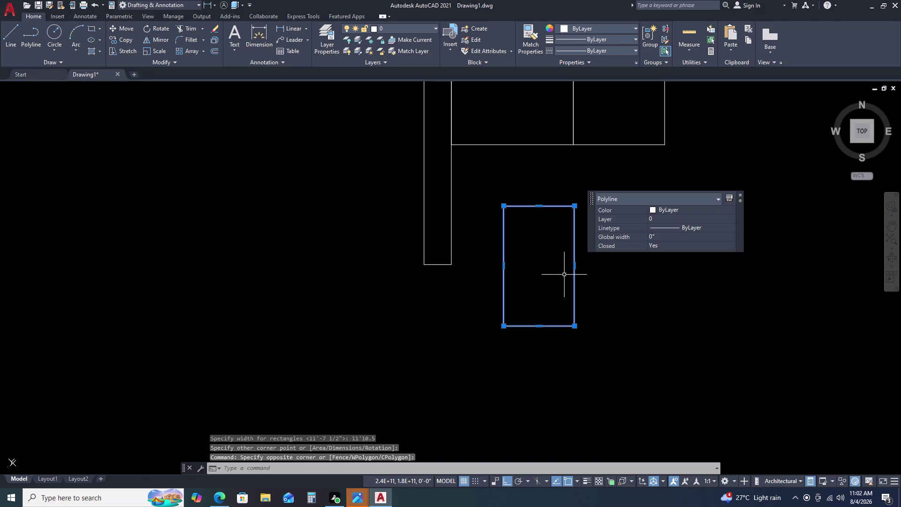
key(m)
key(space)
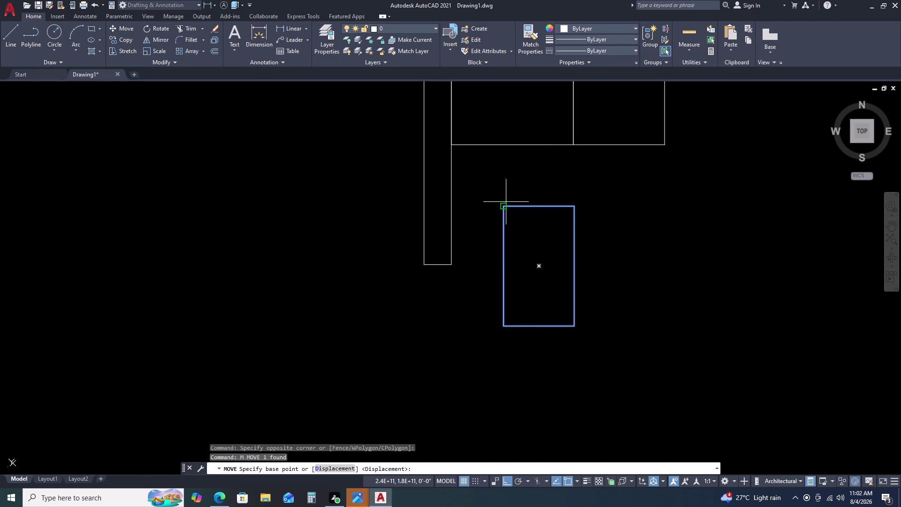
double_click(504, 206)
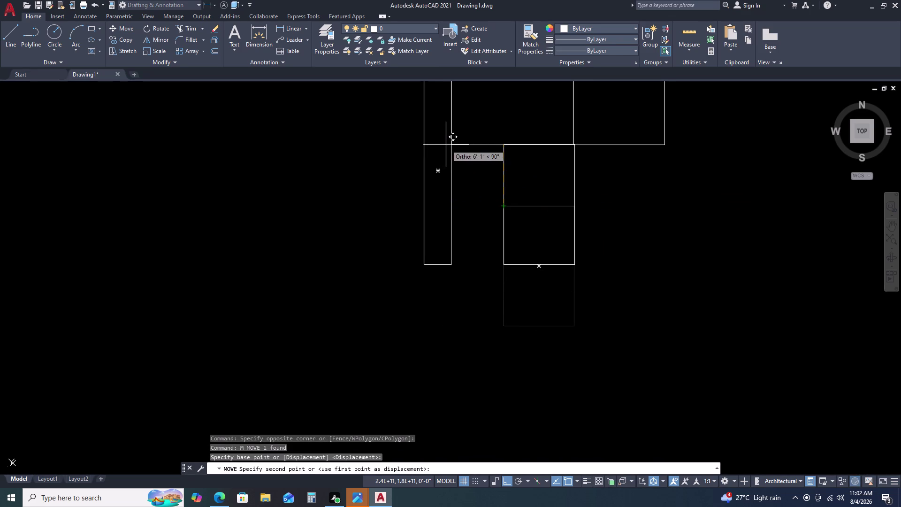
double_click(446, 145)
drag(514, 168, 508, 171)
click(494, 183)
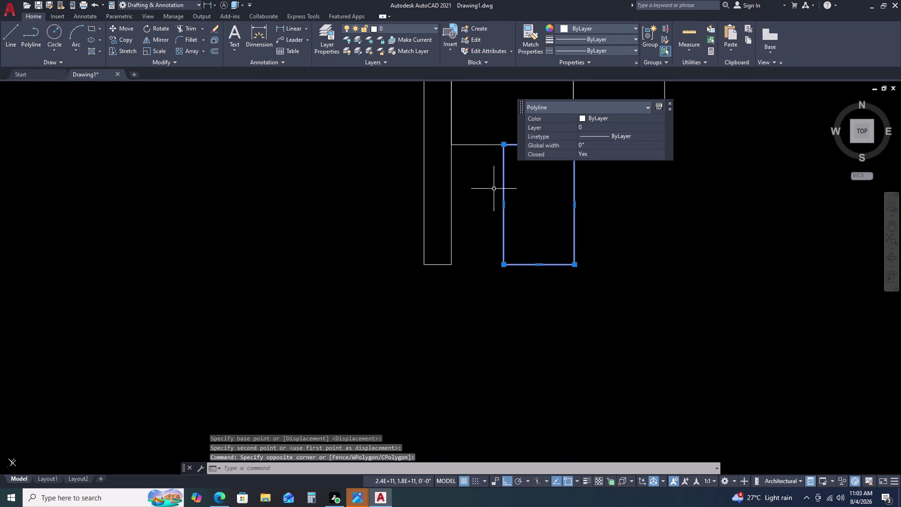
text(M)
key(space)
click(505, 144)
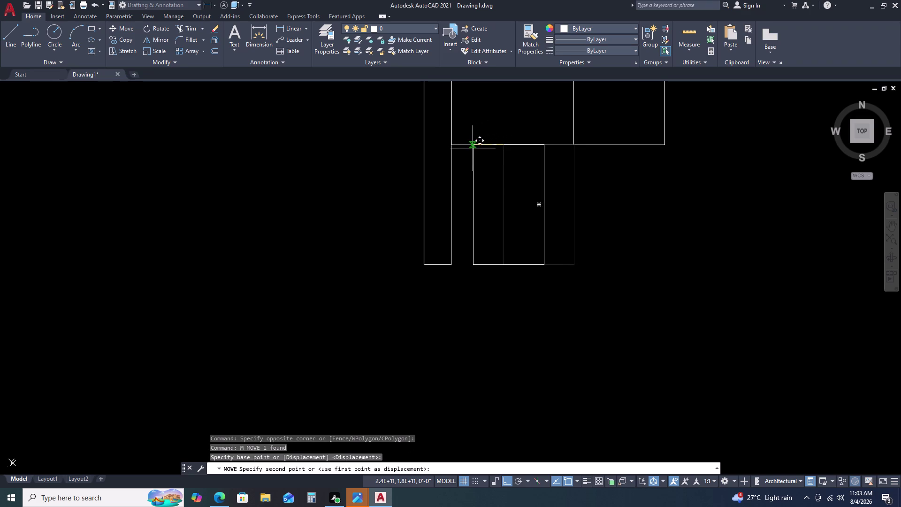
click(450, 145)
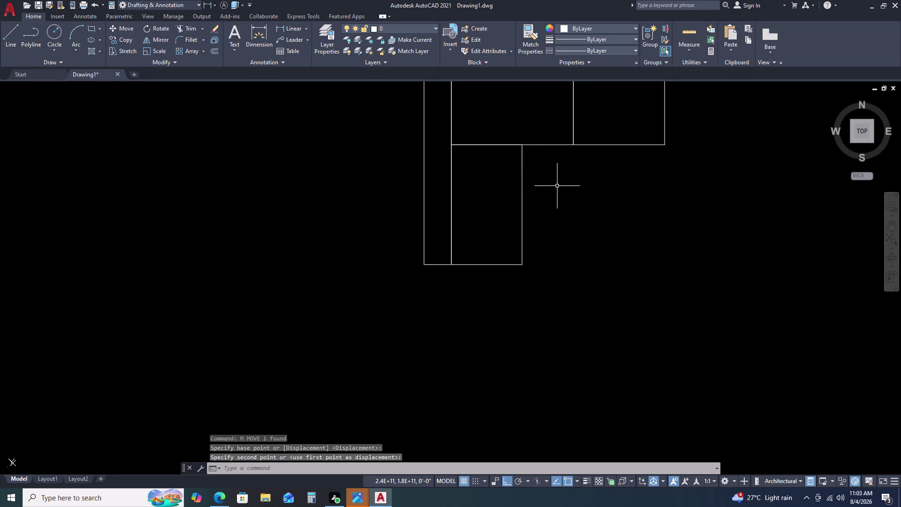
Start a rectangle at the 7' room's top-right corner using the Dimensions option.
key(r)
key(e)
text(C)
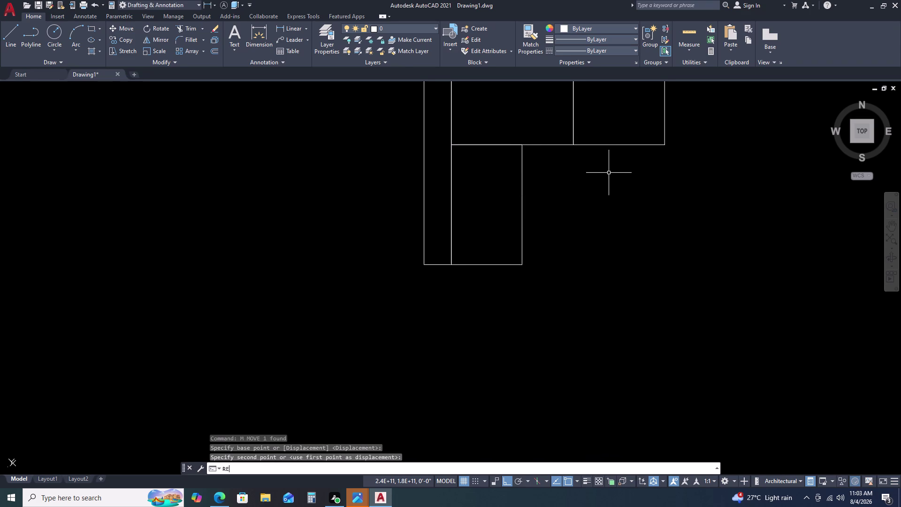
key(space)
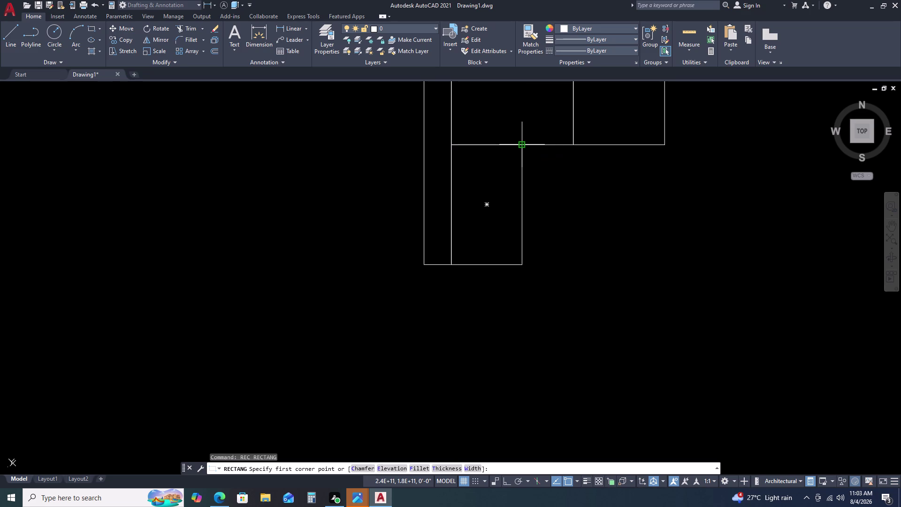
click(524, 146)
key(d)
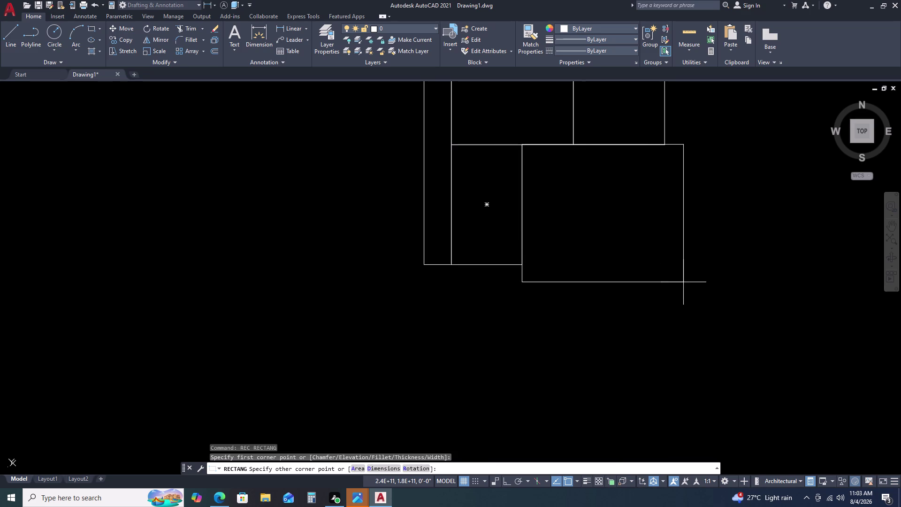
key(space)
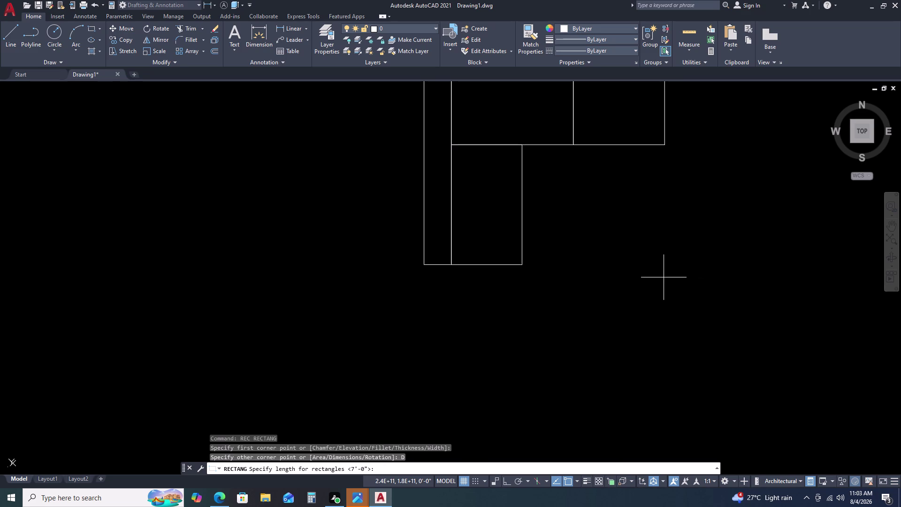
Give the rectangle a 14'6.5 length and 11'10.5 width, placed to the room's right.
text(14)
key(apostrophe)
key(5)
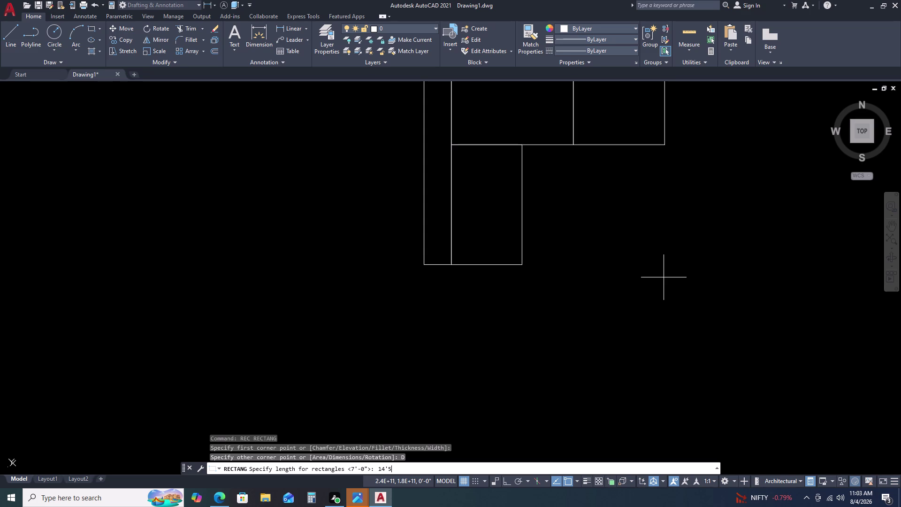
key(BackSpace)
key(6)
text(.5)
key(Return)
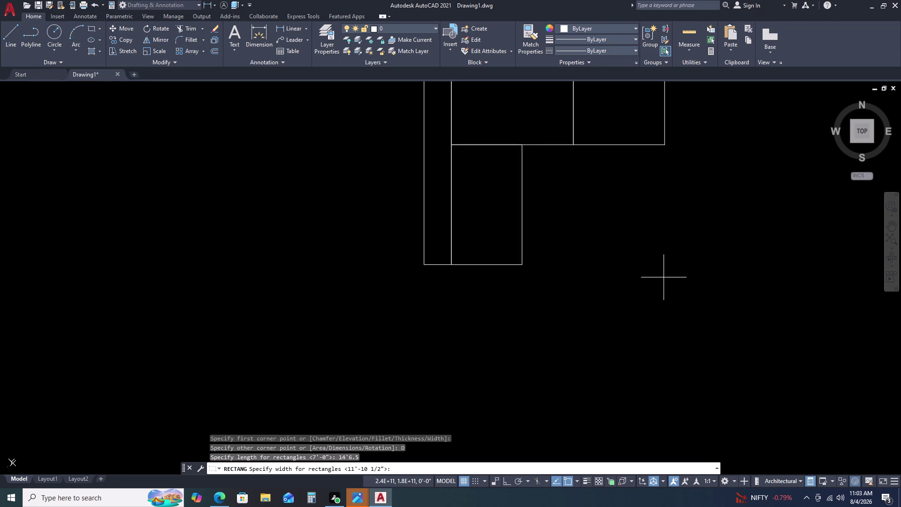
text(11)
key(apostrophe)
text(10)
text(.5)
key(Return)
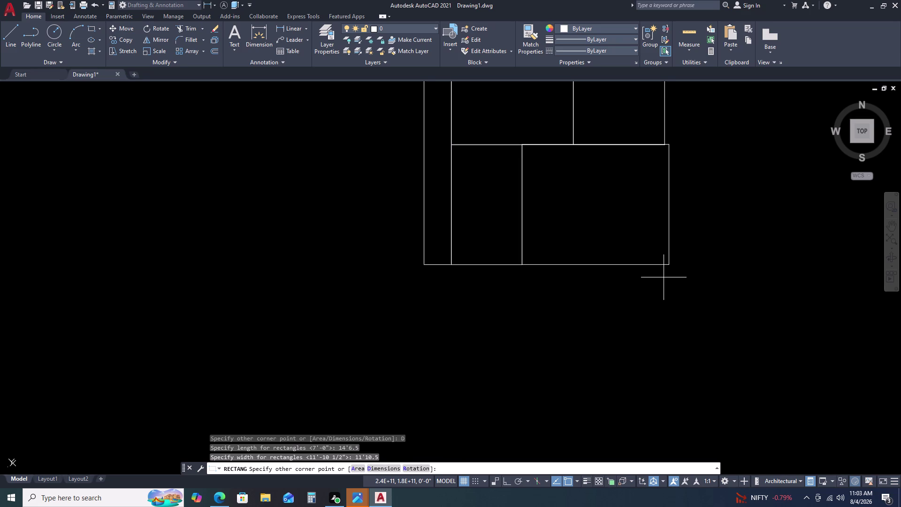
click(654, 300)
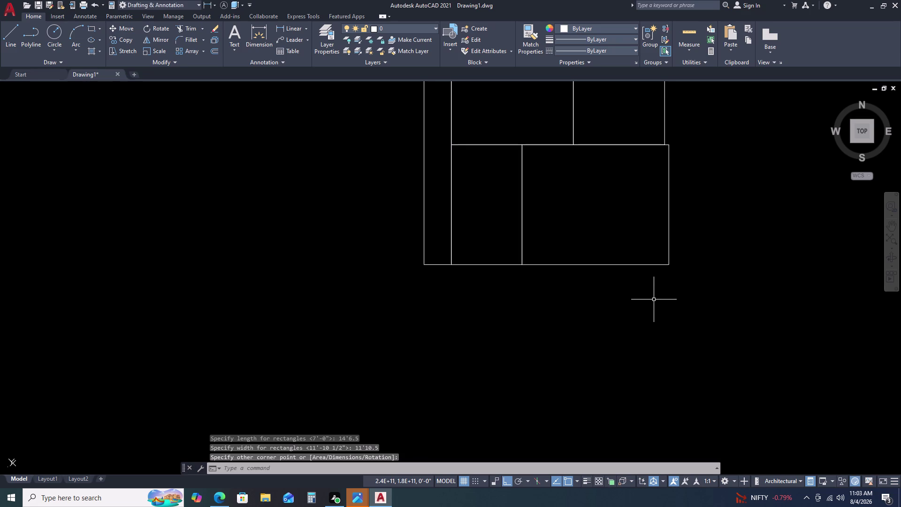
click(693, 222)
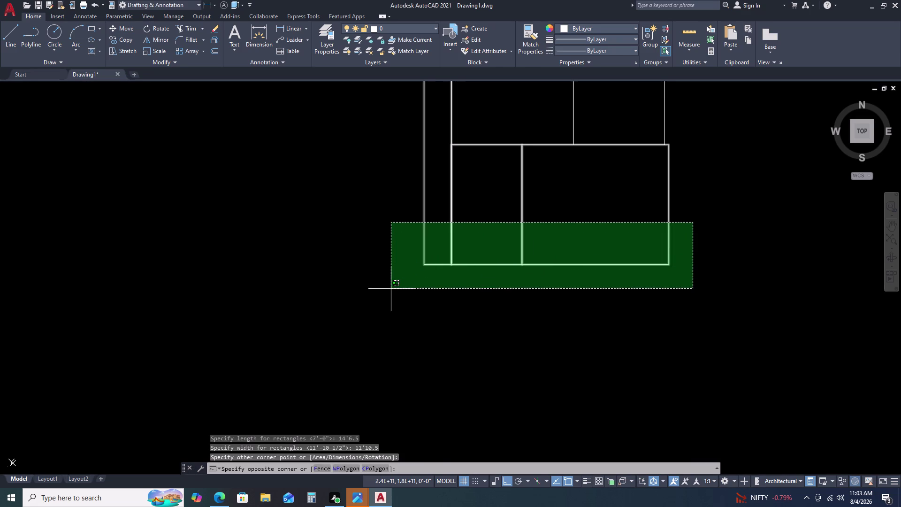
Pan and zoom the floor plan to frame the three lower room outlines.
key(Escape)
scroll(down, 3)
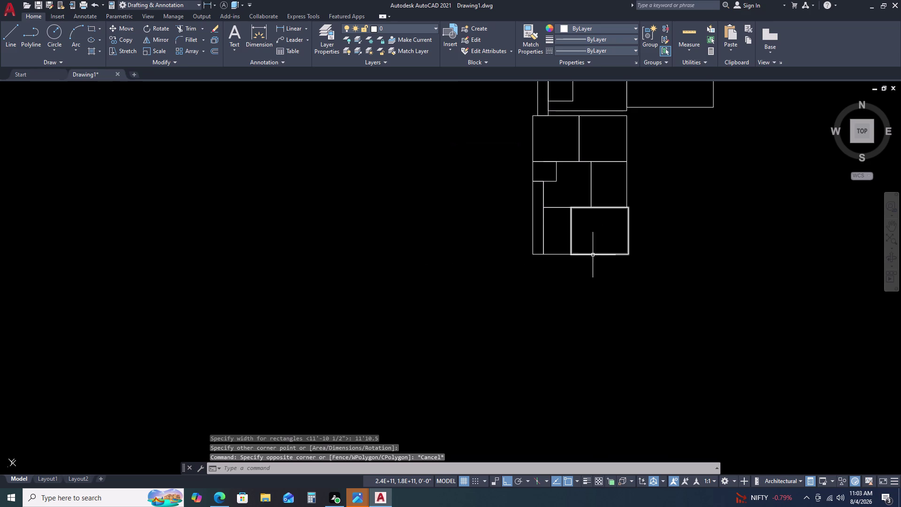
scroll(up, 3)
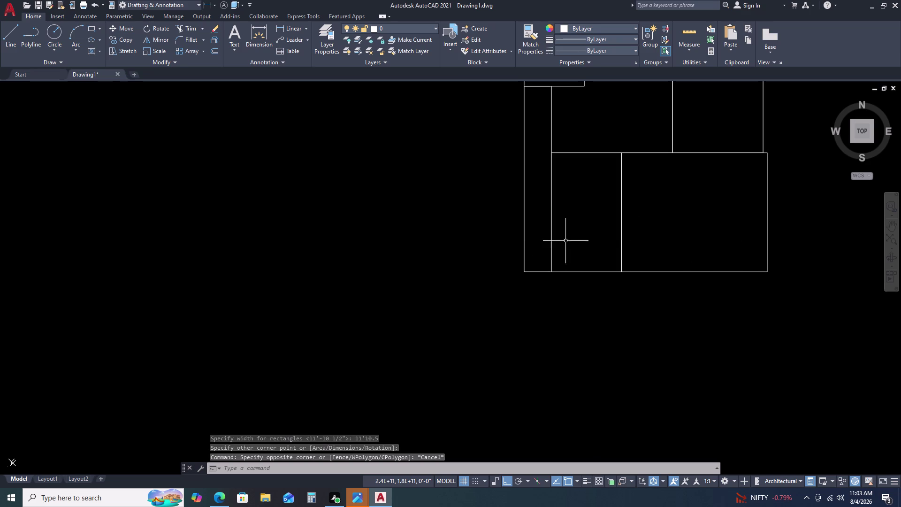
click(533, 252)
key(Escape)
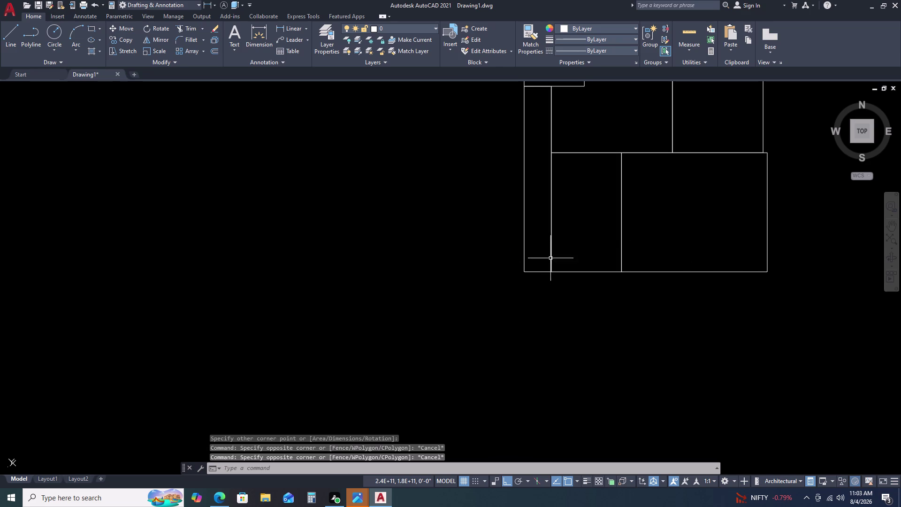
scroll(down, 3)
middle_click(769, 245)
middle_drag(771, 245, 616, 245)
middle_click(615, 246)
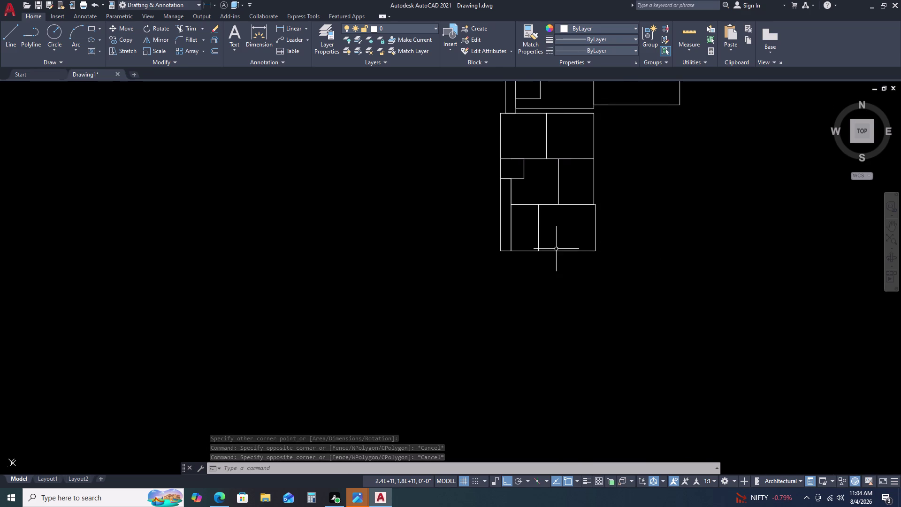
scroll(up, 3)
click(503, 253)
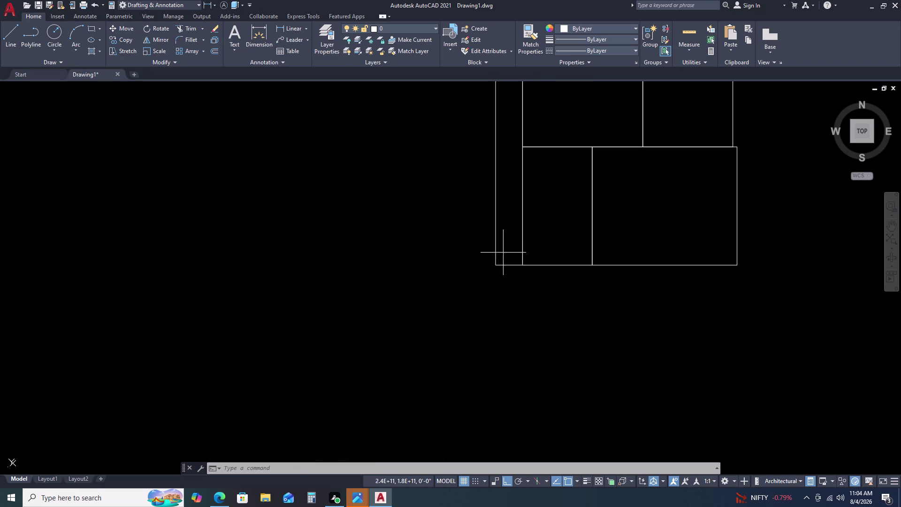
click(475, 269)
key(Escape)
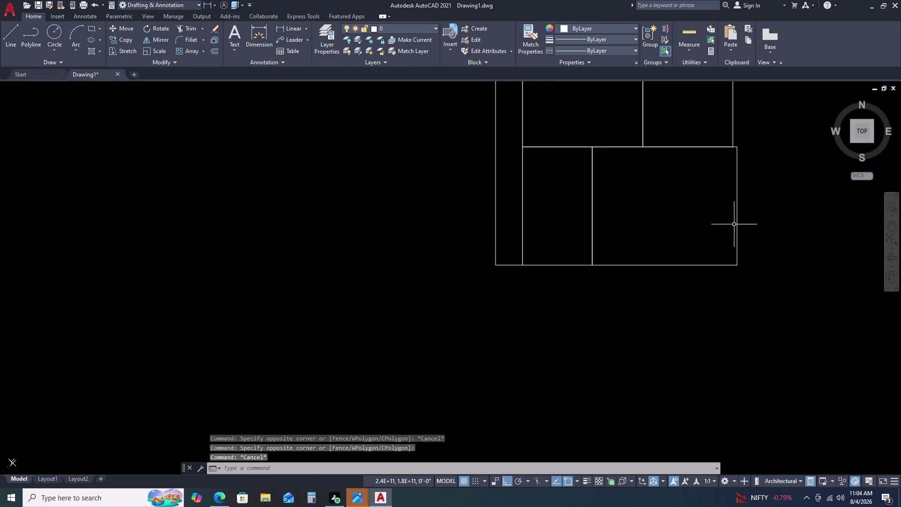
Move the three lower room outlines so their upper-right corner meets the adjoining room corner.
drag(751, 231, 728, 243)
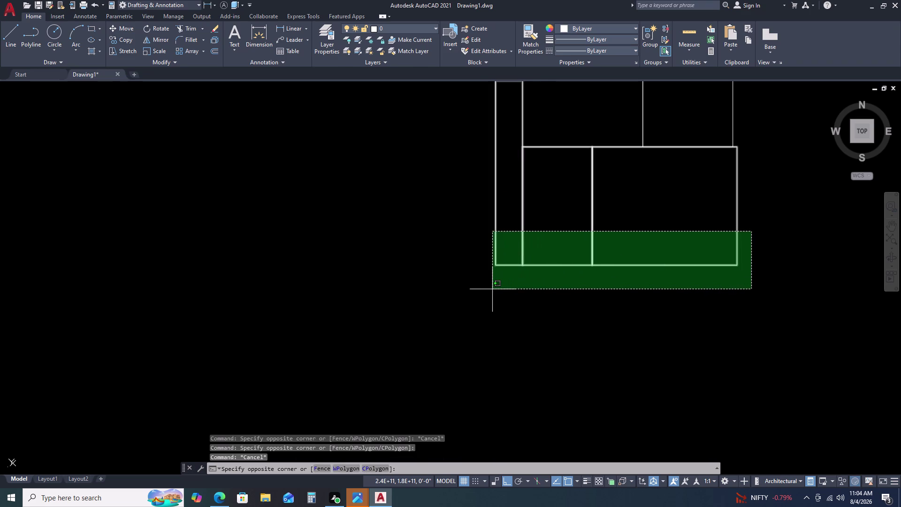
click(488, 288)
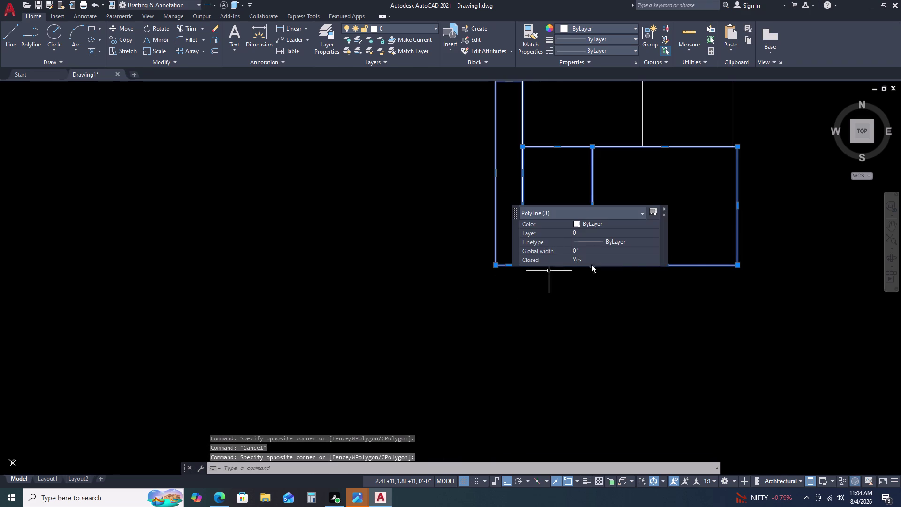
text(M)
key(space)
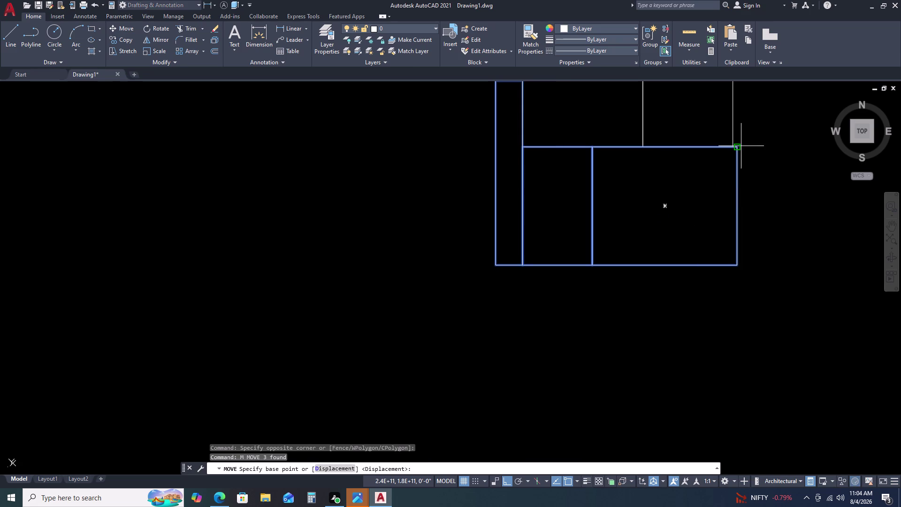
scroll(up, 3)
click(720, 151)
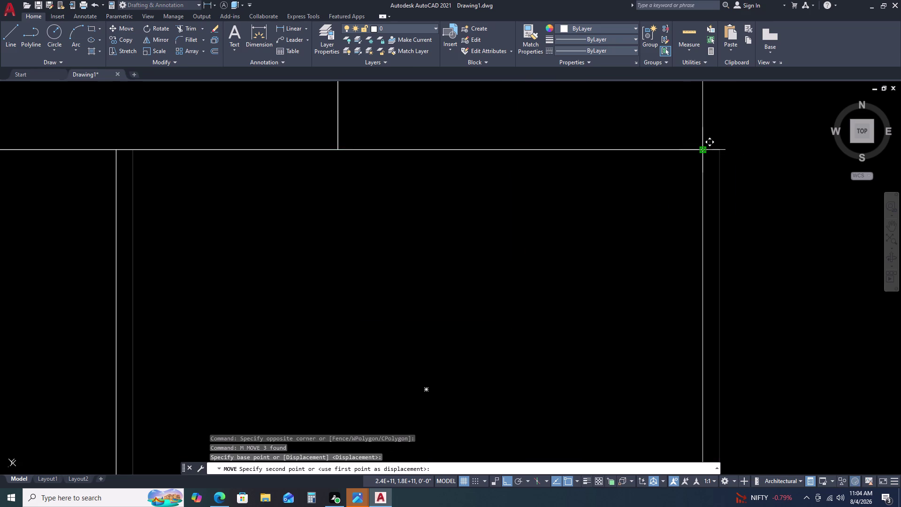
click(703, 151)
scroll(down, 3)
scroll(up, 3)
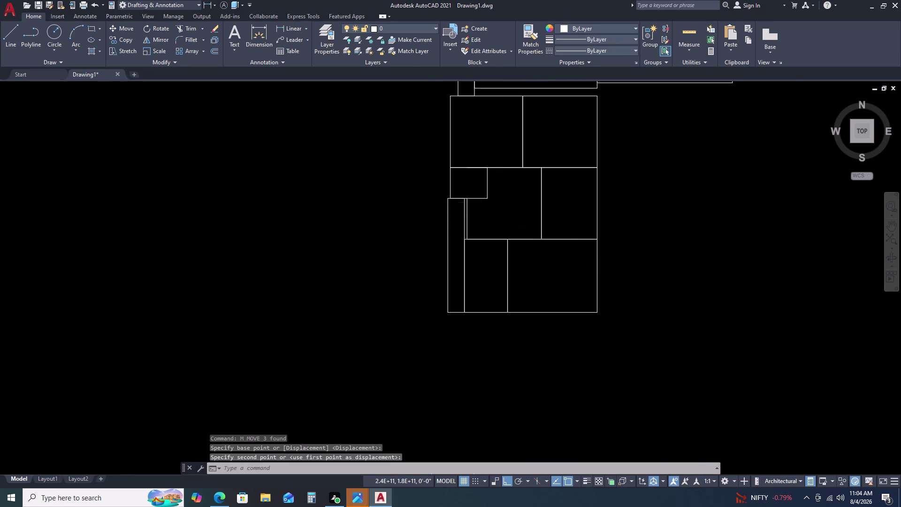
scroll(up, 3)
click(484, 210)
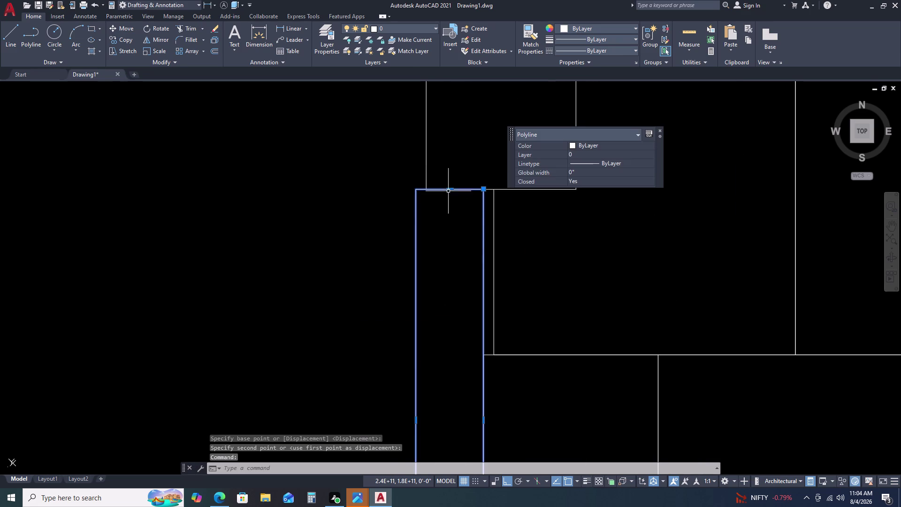
scroll(up, 3)
scroll(down, 3)
middle_drag(581, 220, 493, 255)
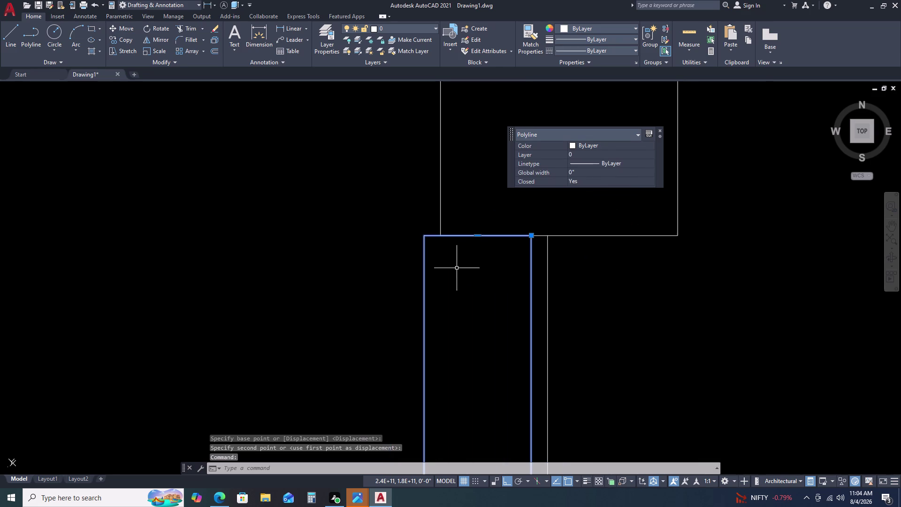
click(531, 237)
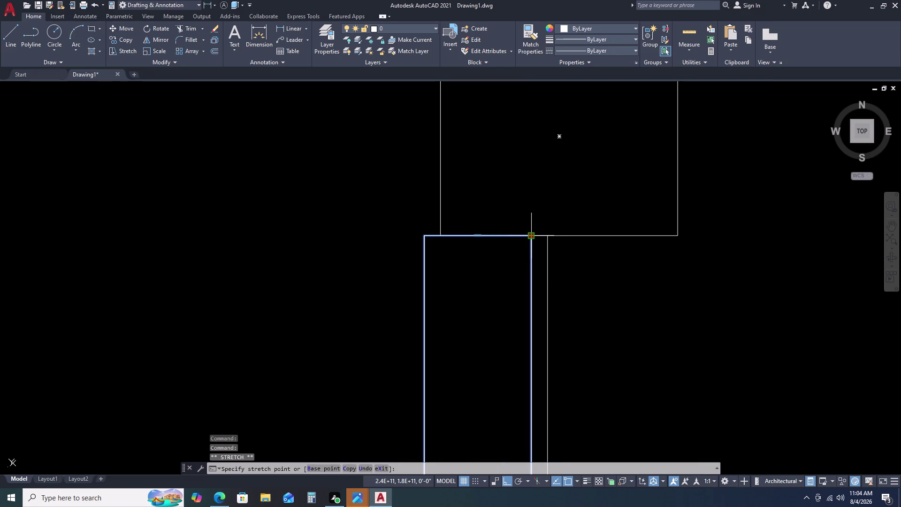
key(Escape)
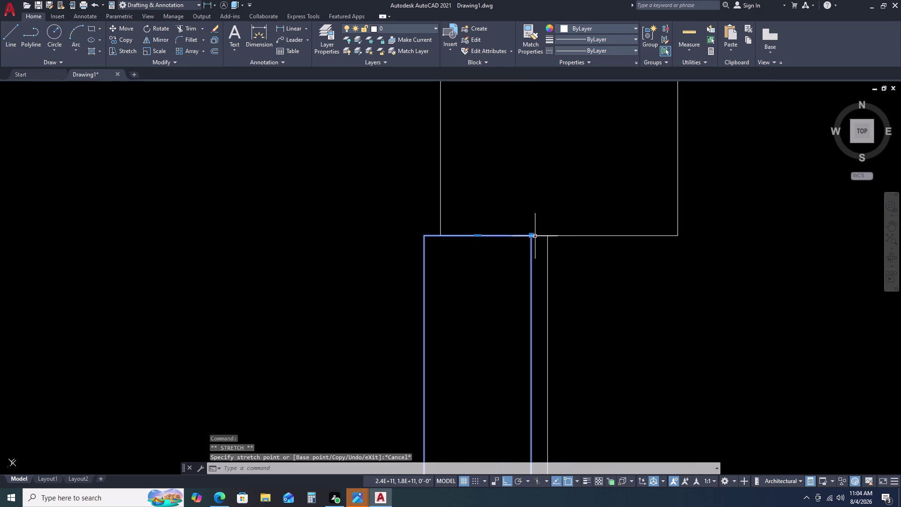
scroll(down, 3)
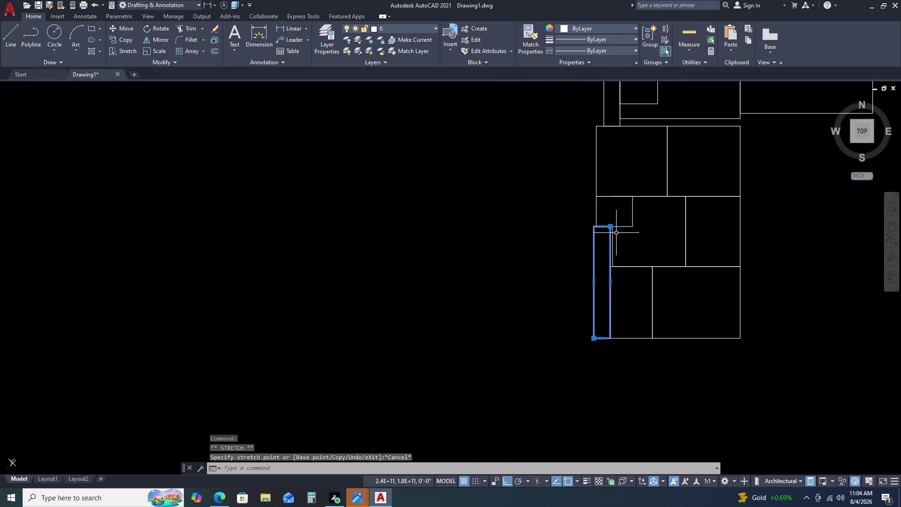
scroll(up, 3)
click(616, 235)
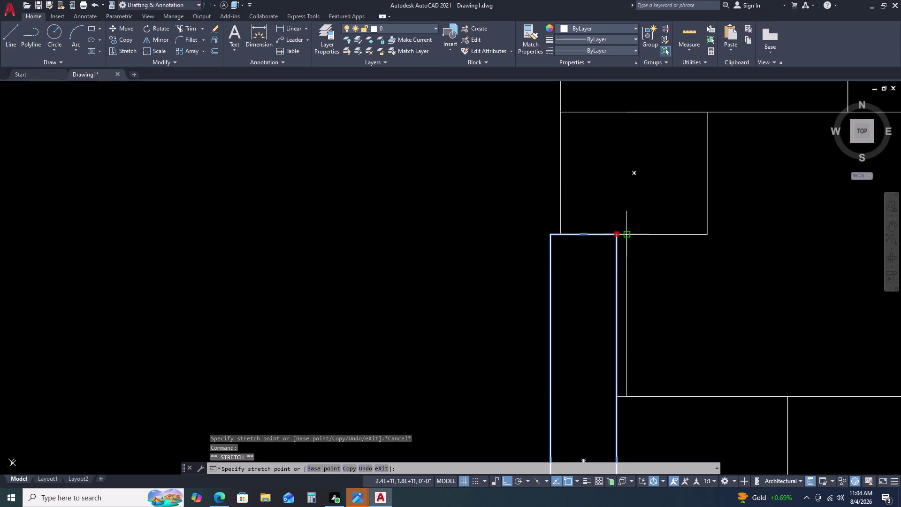
click(626, 235)
scroll(up, 3)
key(Escape)
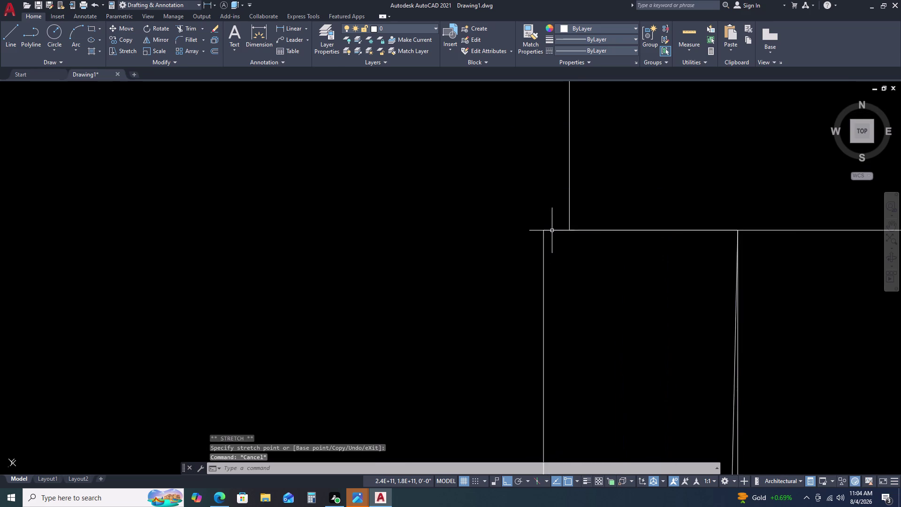
click(554, 223)
double_click(530, 248)
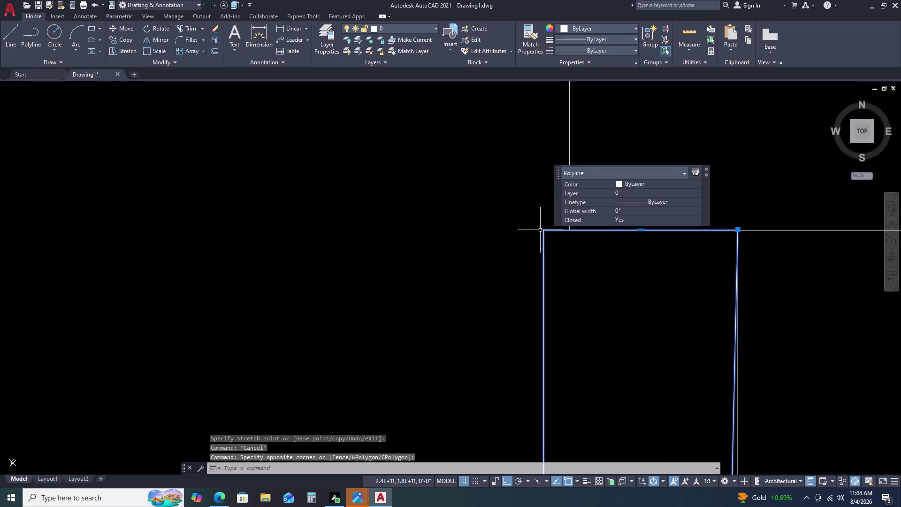
click(540, 230)
key(Escape)
scroll(down, 3)
scroll(down, 3)
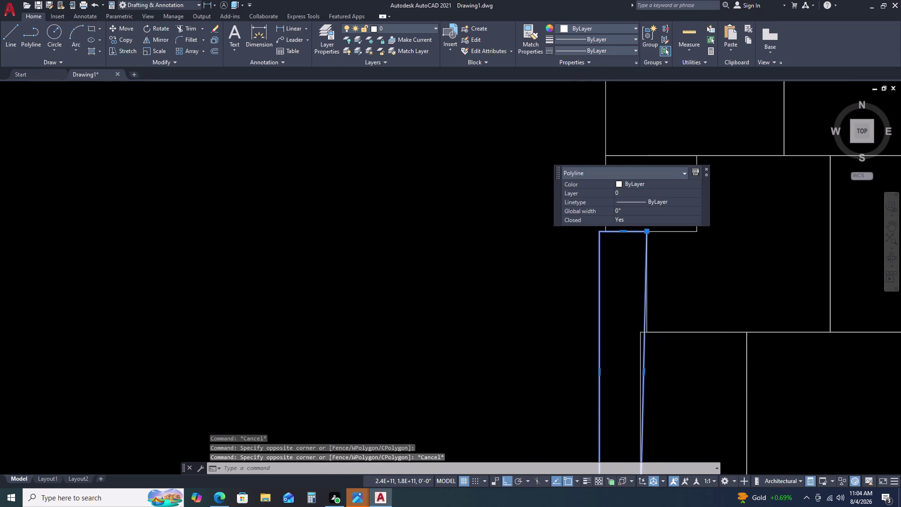
middle_drag(668, 300, 657, 258)
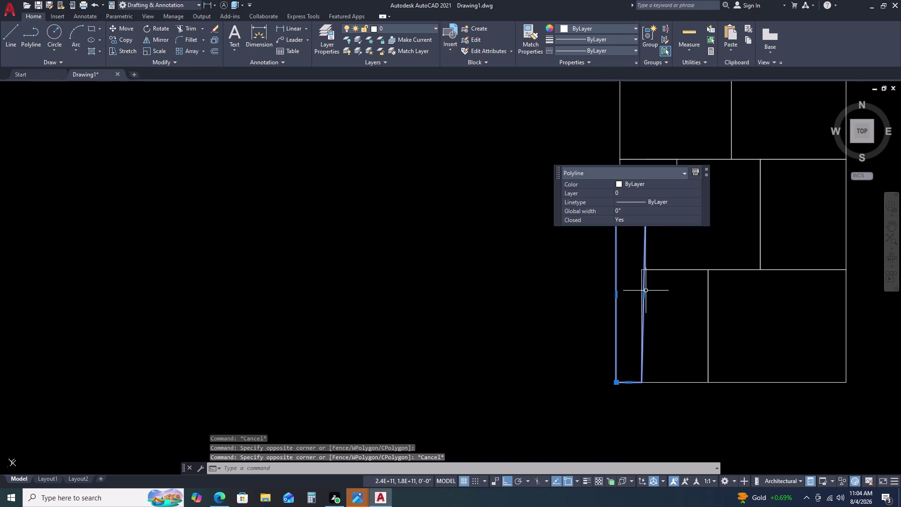
scroll(up, 3)
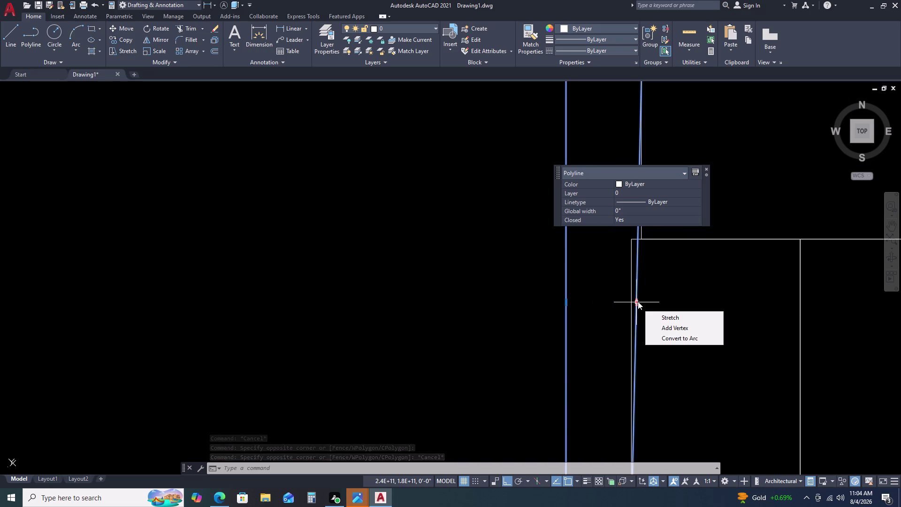
click(637, 302)
key(Escape)
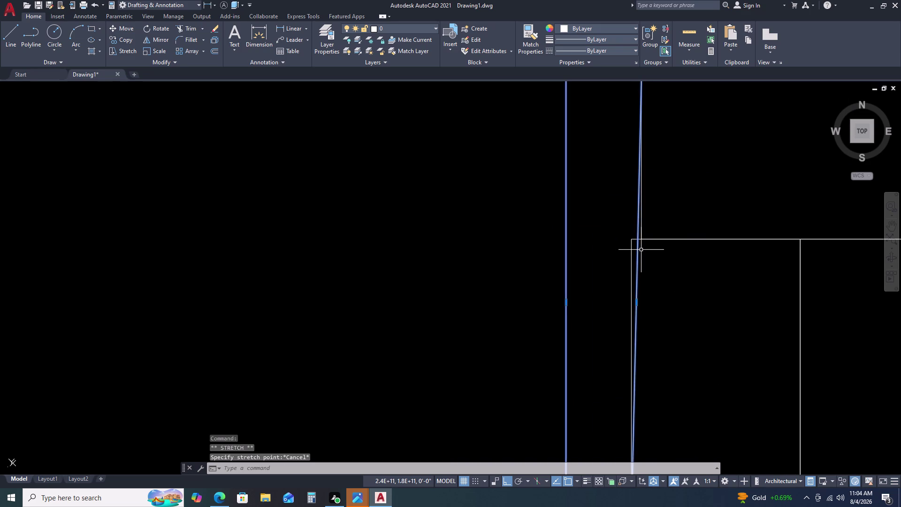
key(Escape)
key(Escape)
scroll(down, 3)
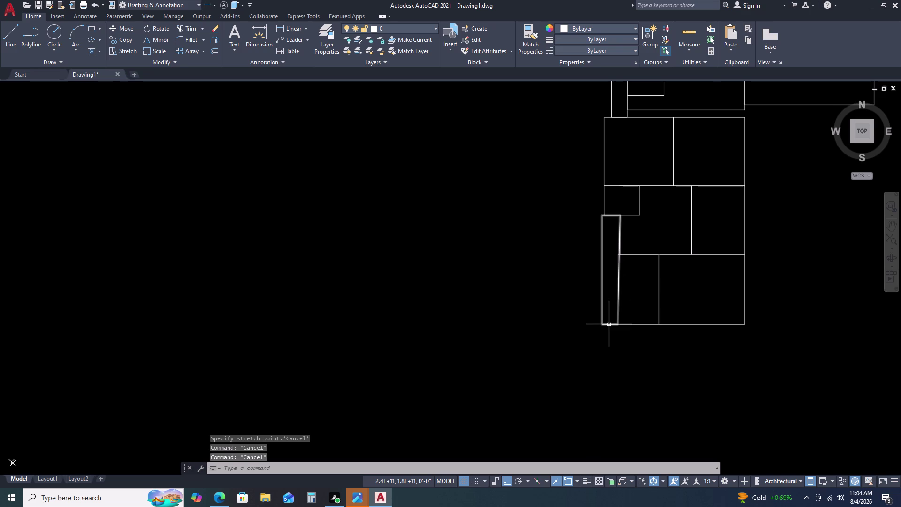
scroll(up, 3)
middle_drag(606, 321, 603, 317)
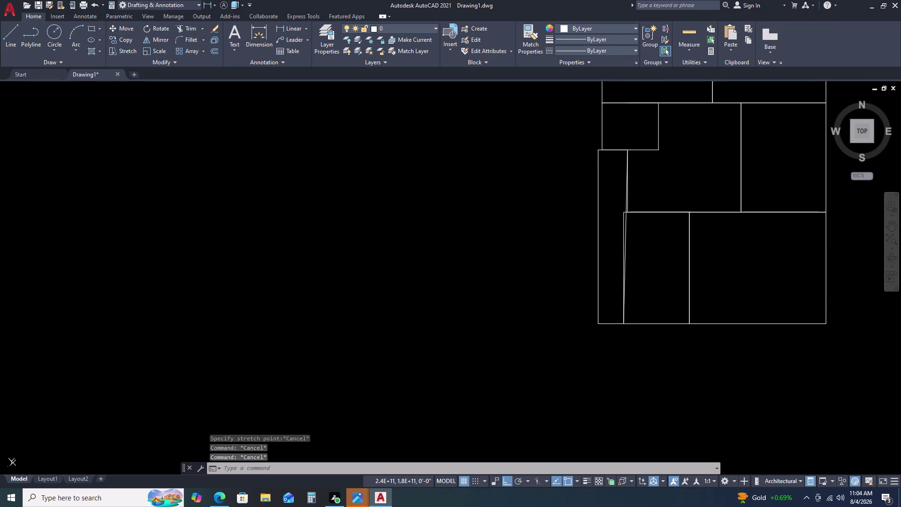
middle_drag(603, 317, 598, 299)
middle_click(598, 299)
key(Escape)
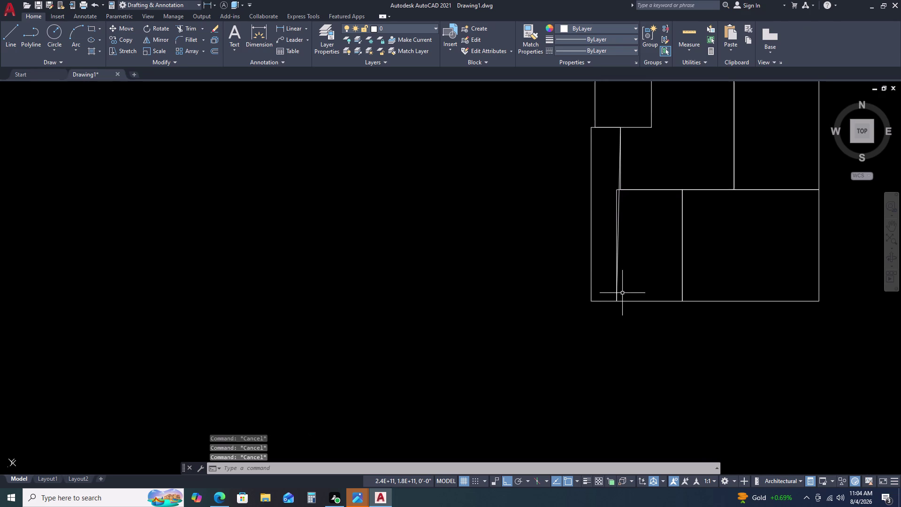
key(ctrl+z)
key(ctrl+z)
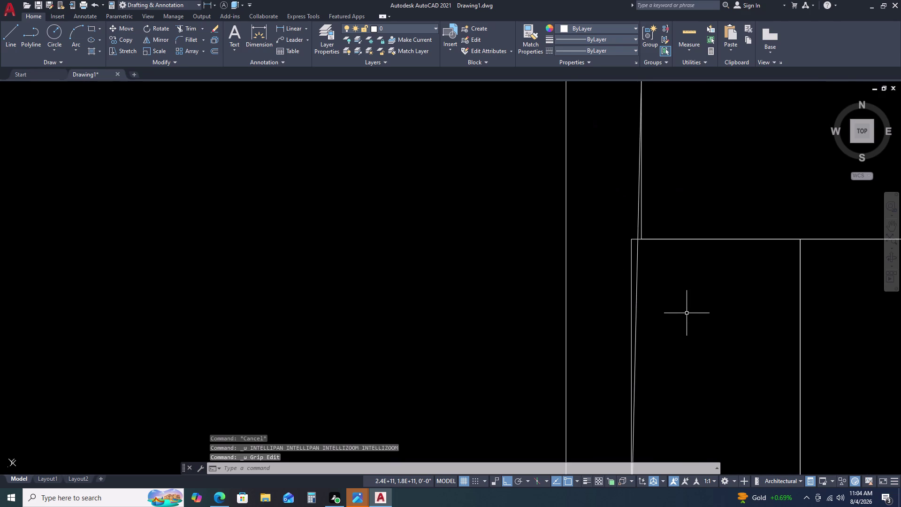
key(ctrl+z)
key(ctrl+z)
scroll(down, 3)
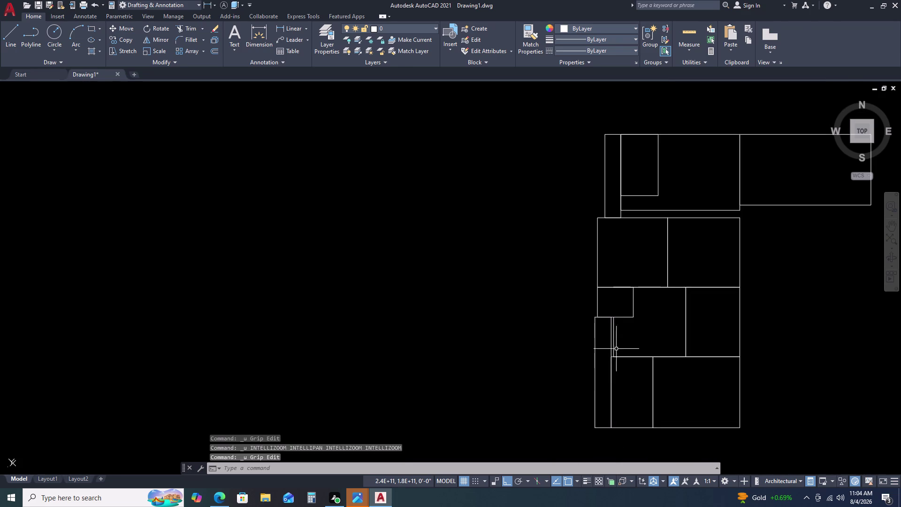
middle_drag(624, 372, 616, 292)
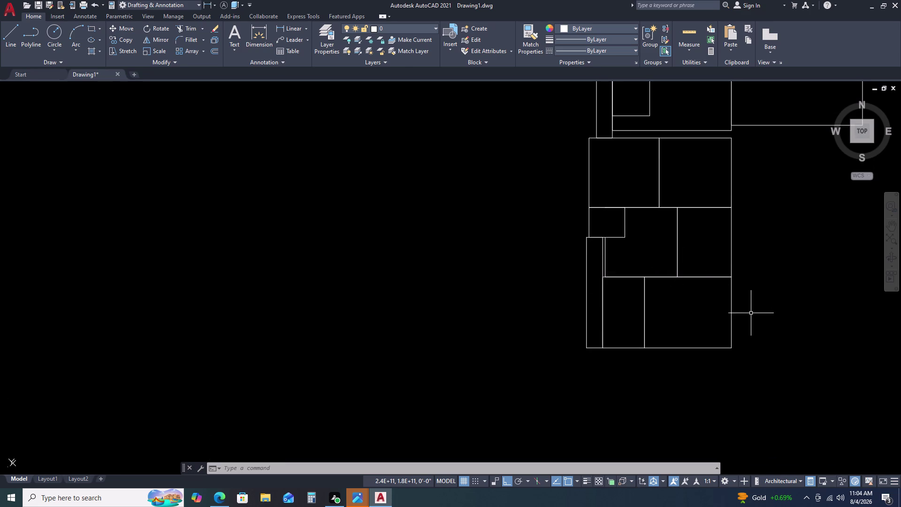
click(759, 324)
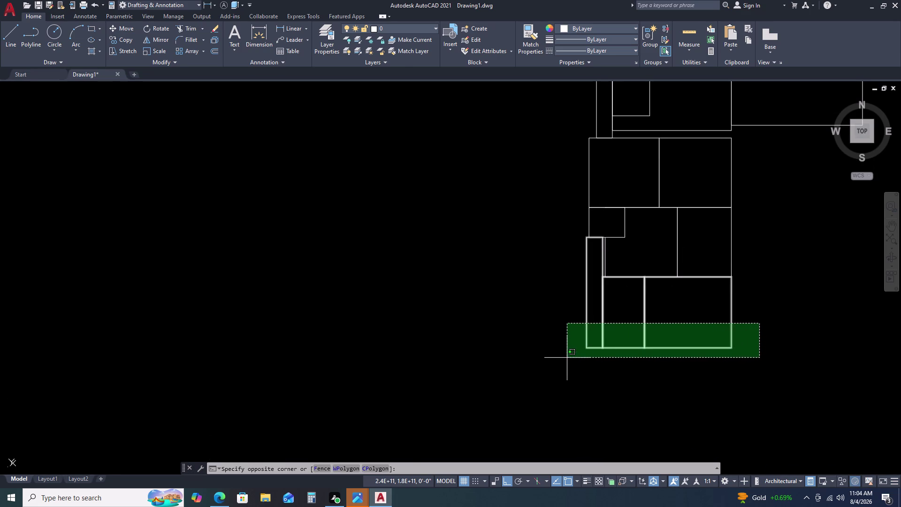
click(563, 359)
text(M)
key(space)
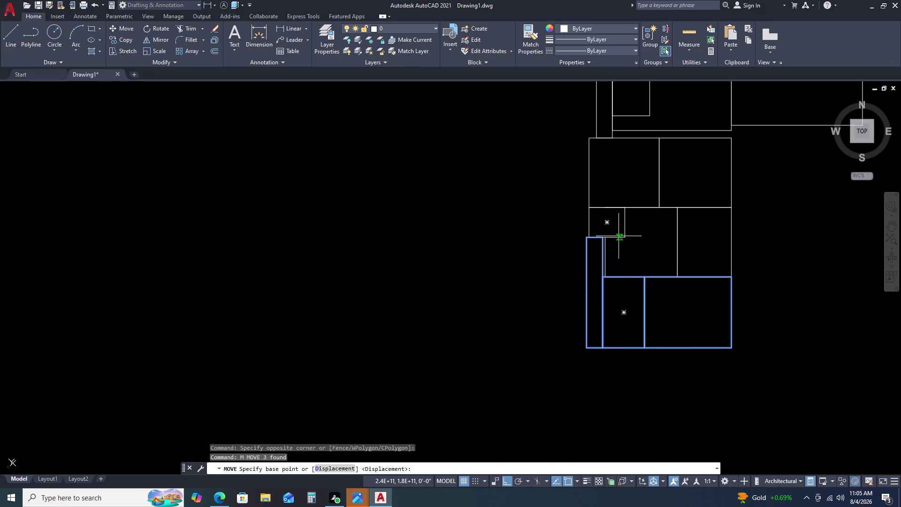
scroll(up, 3)
click(607, 231)
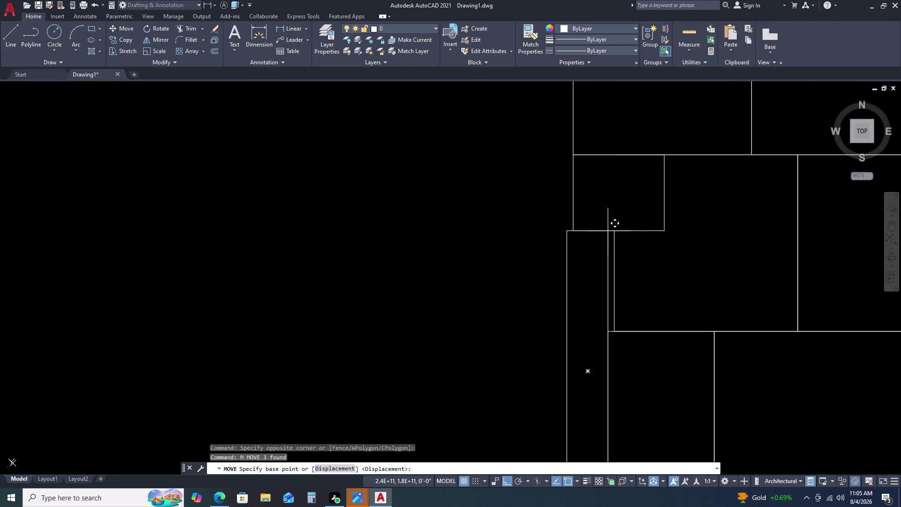
click(617, 232)
key(Escape)
scroll(down, 3)
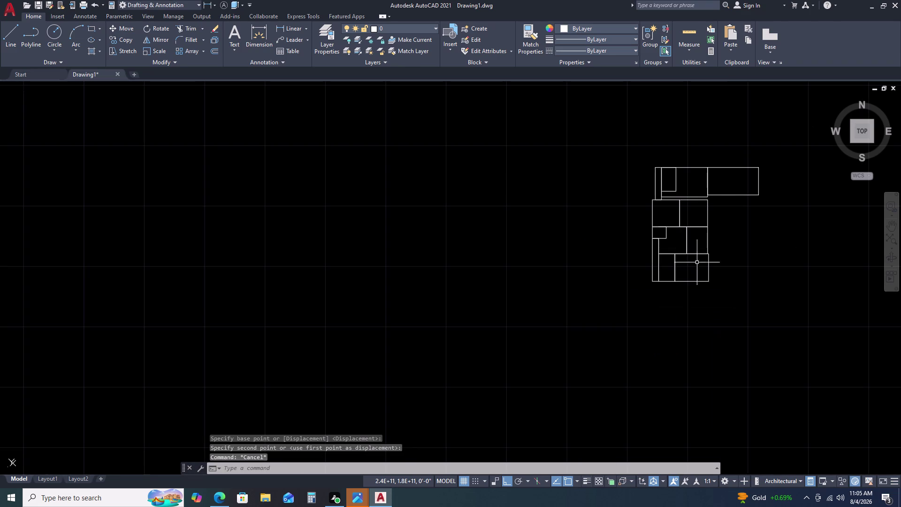
middle_drag(723, 272, 657, 225)
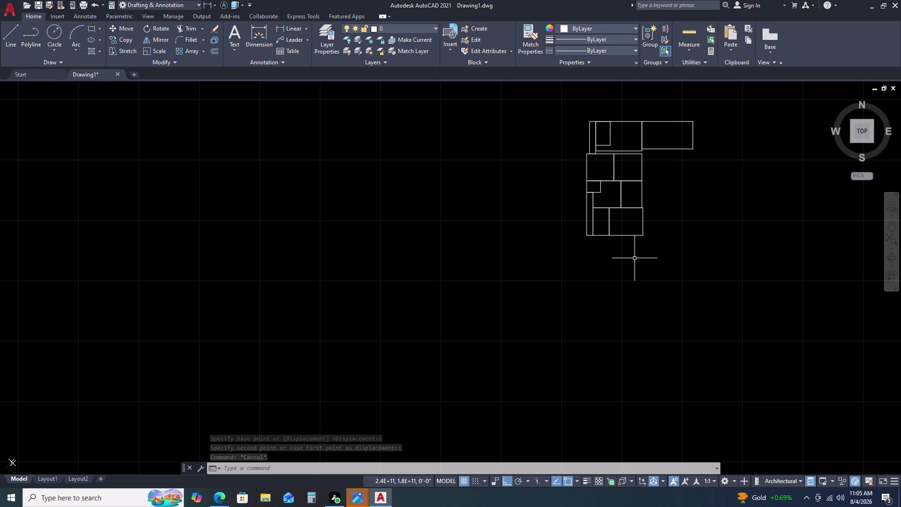
scroll(up, 3)
middle_drag(591, 265, 629, 228)
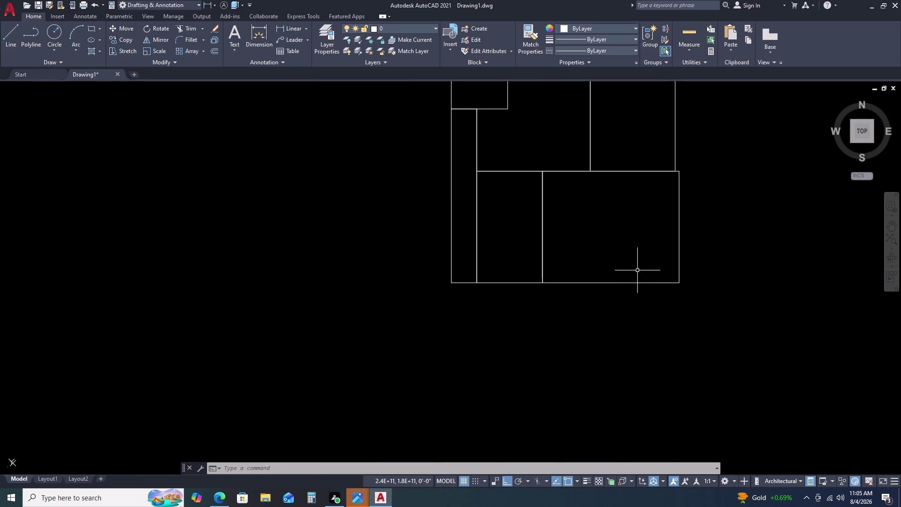
middle_drag(583, 194, 579, 297)
scroll(down, 3)
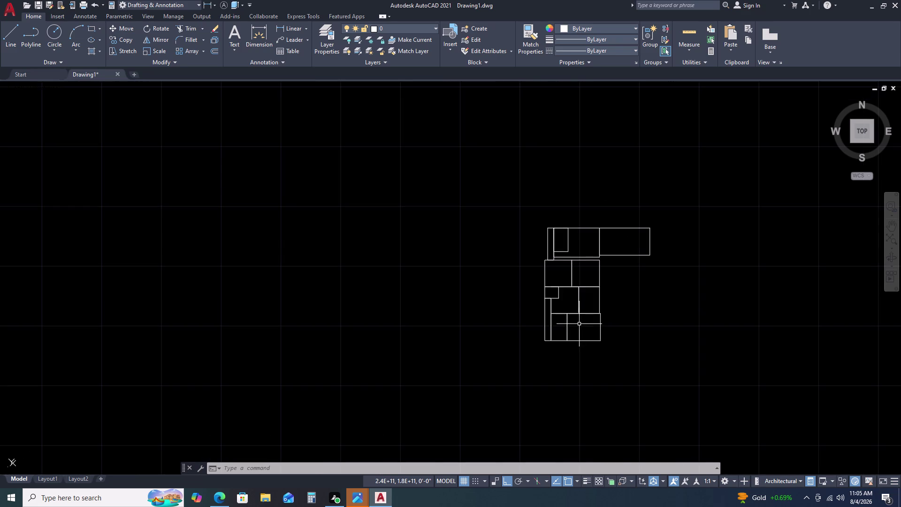
scroll(up, 3)
middle_drag(578, 255, 579, 229)
scroll(up, 3)
key(d)
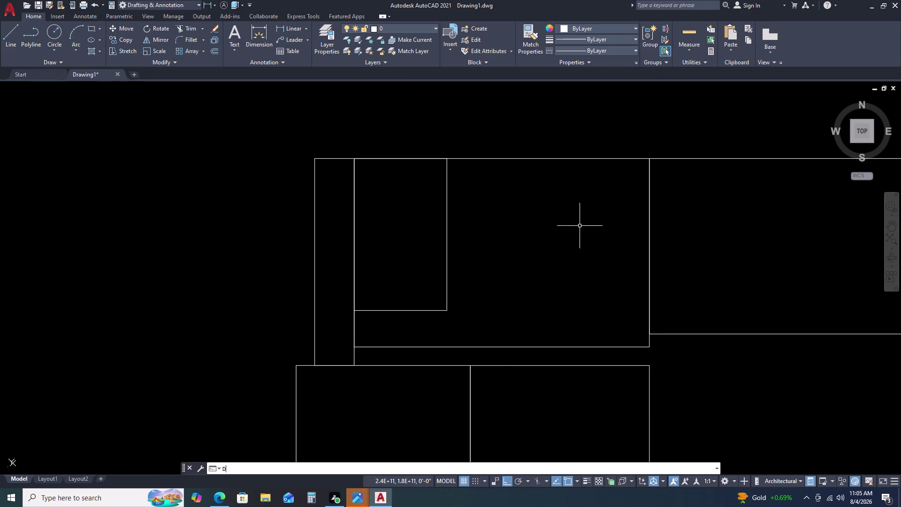
Start single-line text inside the upper room, setting its height and 0 rotation.
key(t)
key(space)
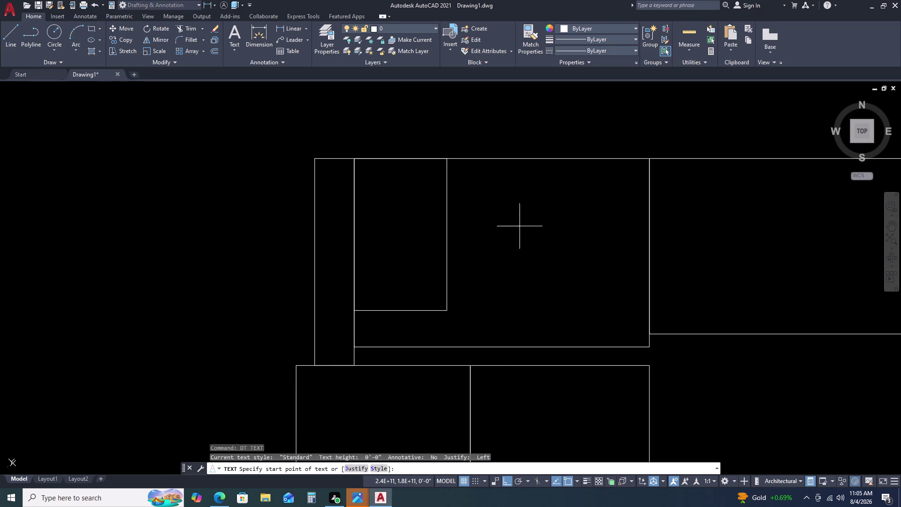
double_click(516, 215)
click(516, 242)
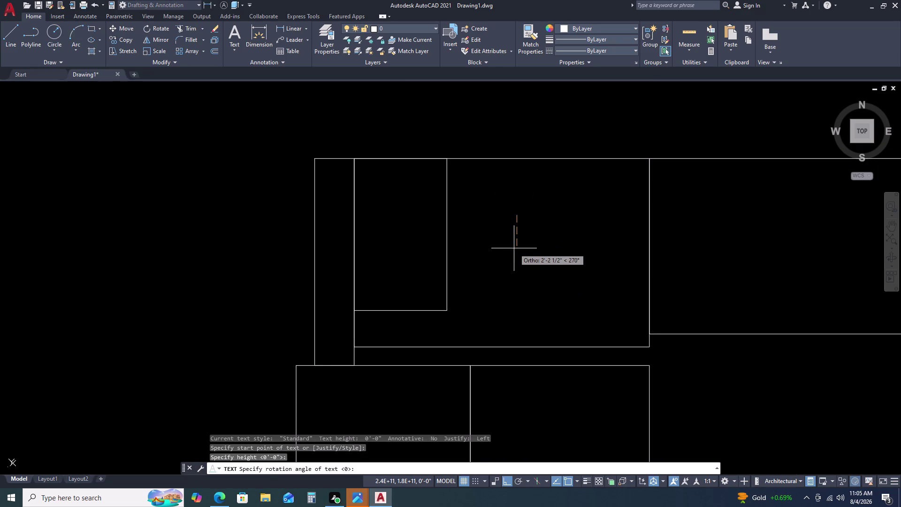
key(Return)
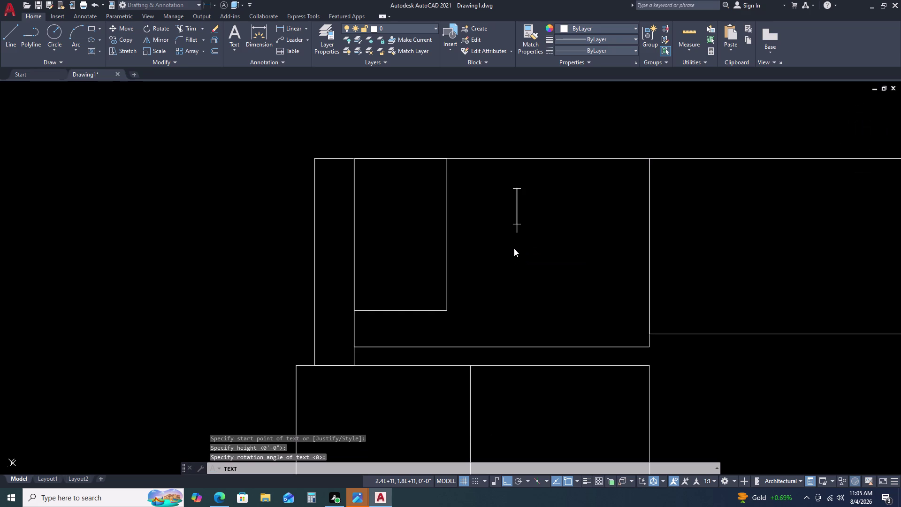
Type the label text COMMON ROOM.
key(c)
key(o)
key(o)
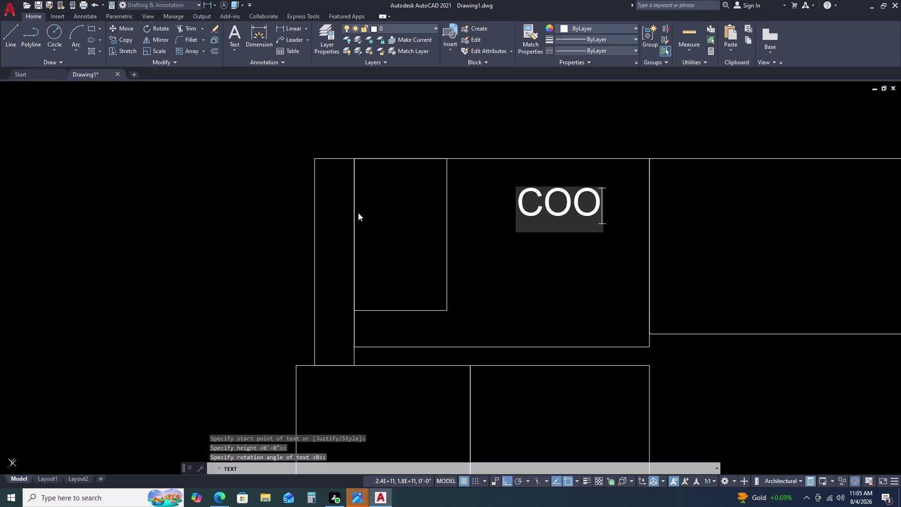
key(BackSpace)
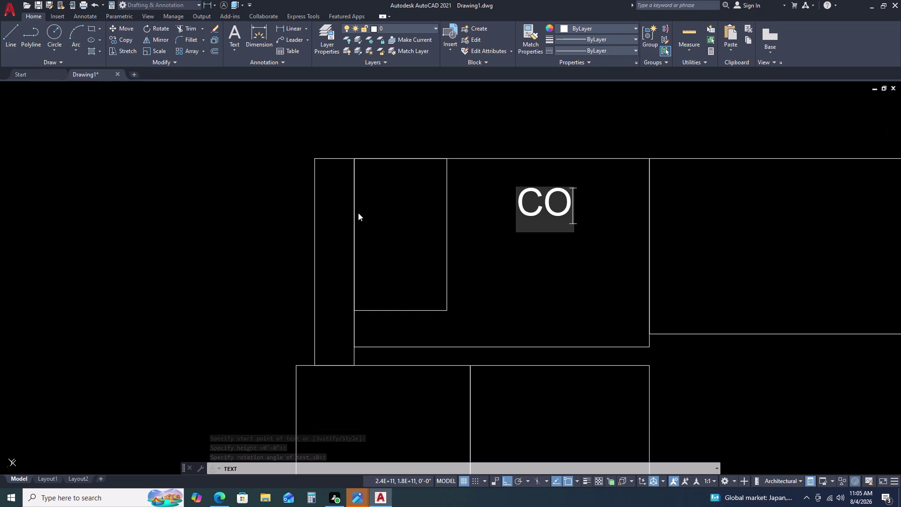
text(MMO)
key(n)
key(space)
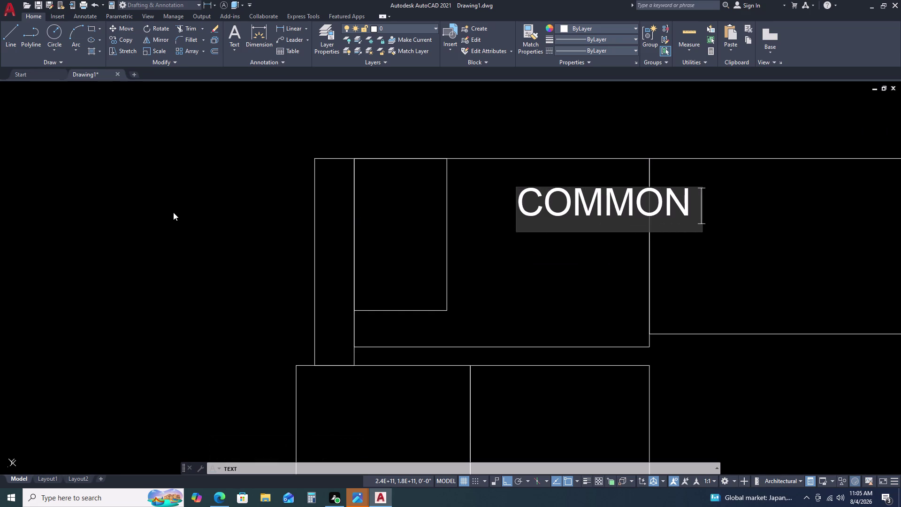
text(ROO)
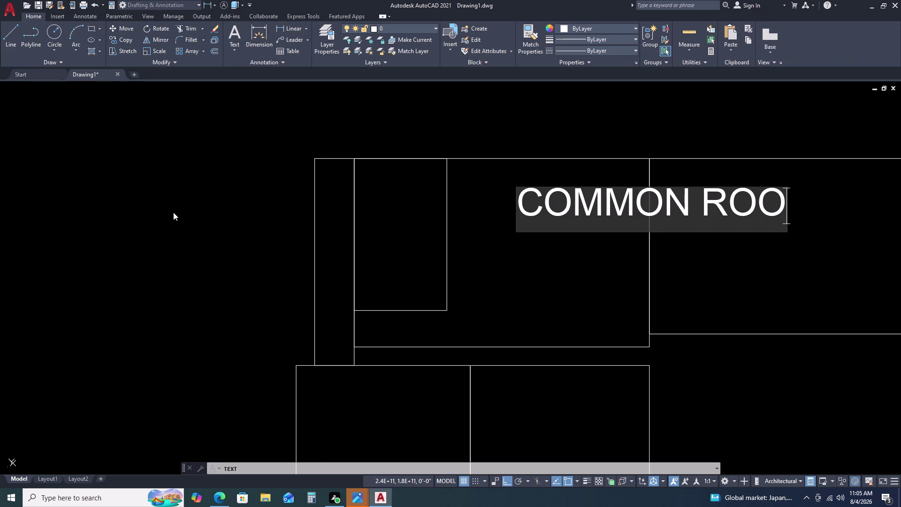
text(M)
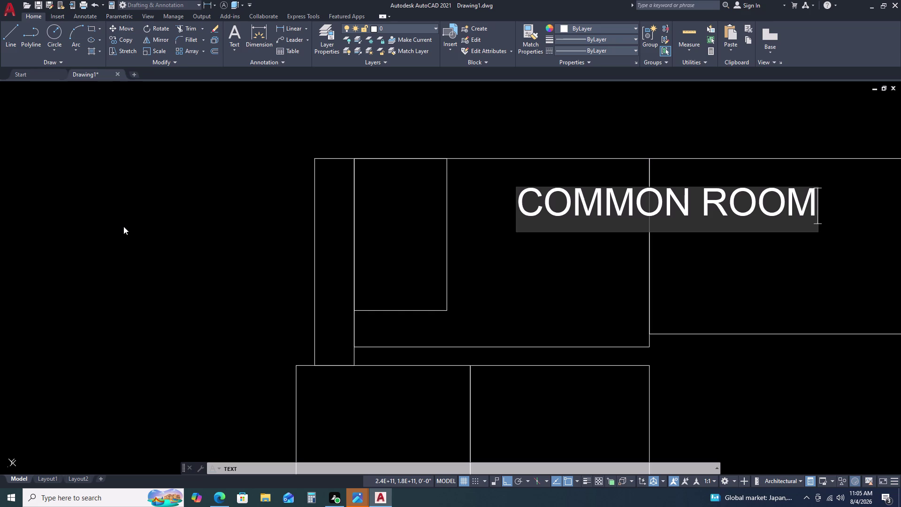
key(Return)
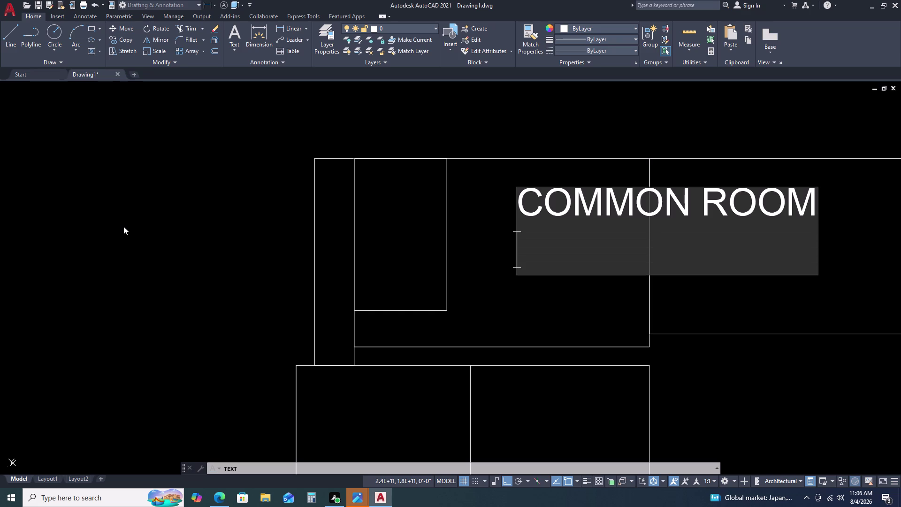
Type 19'-11"X12'-8"1/2 as the line beneath COMMON ROOM.
text(1)
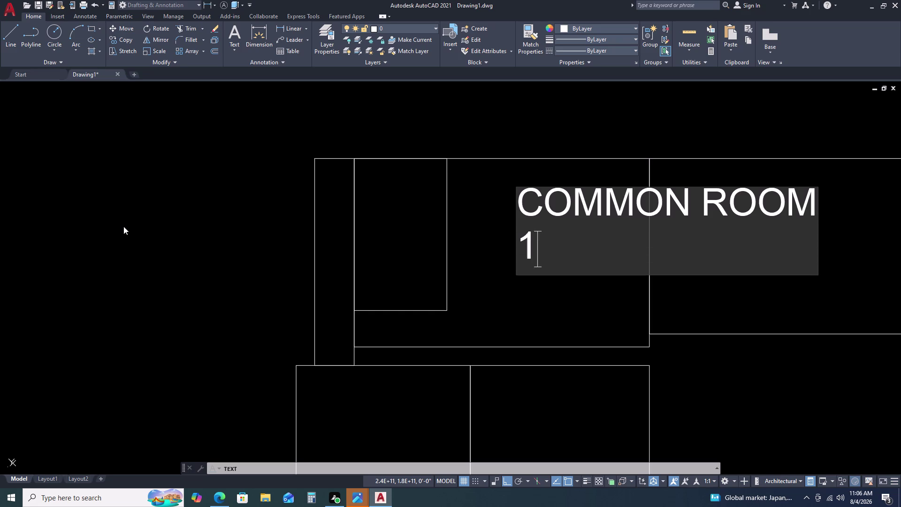
text(9)
key(apostrophe)
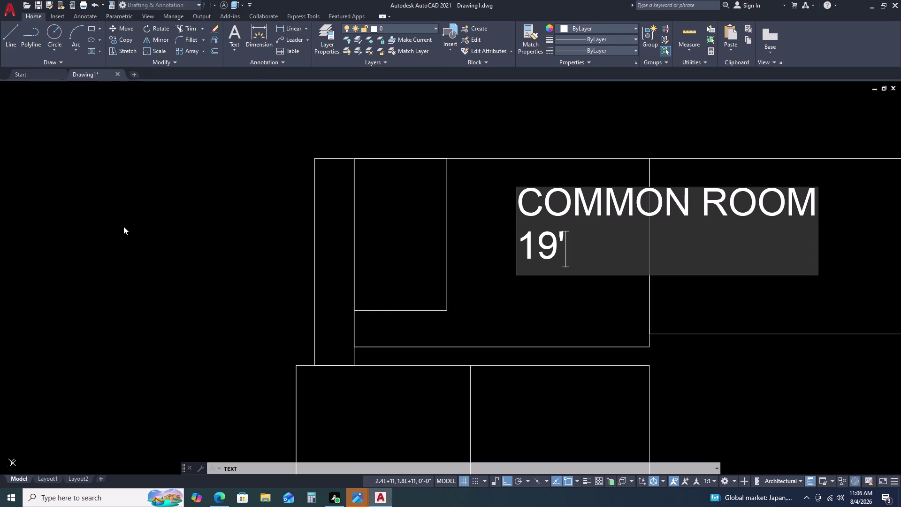
key(x)
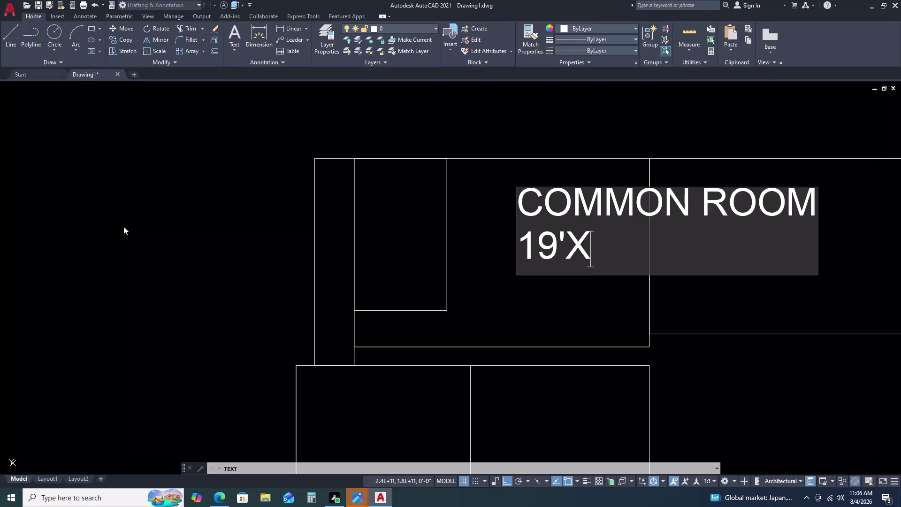
key(BackSpace)
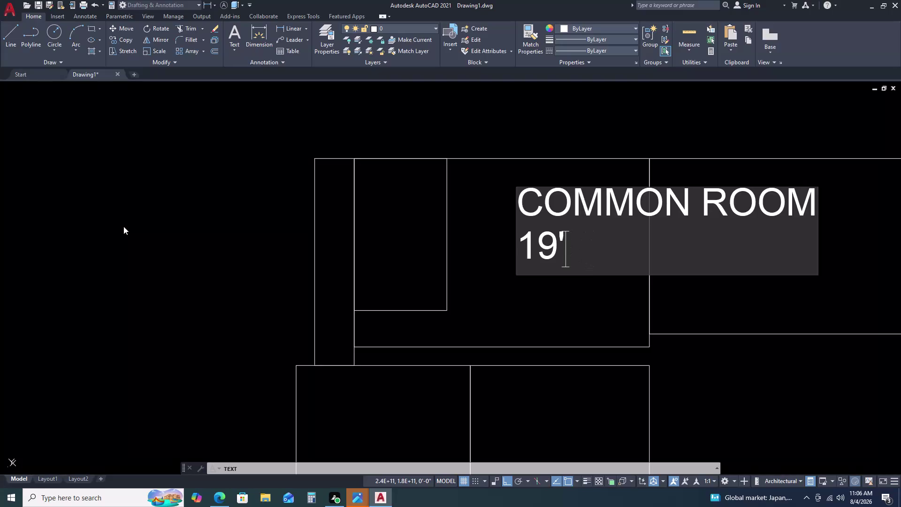
text(-11)
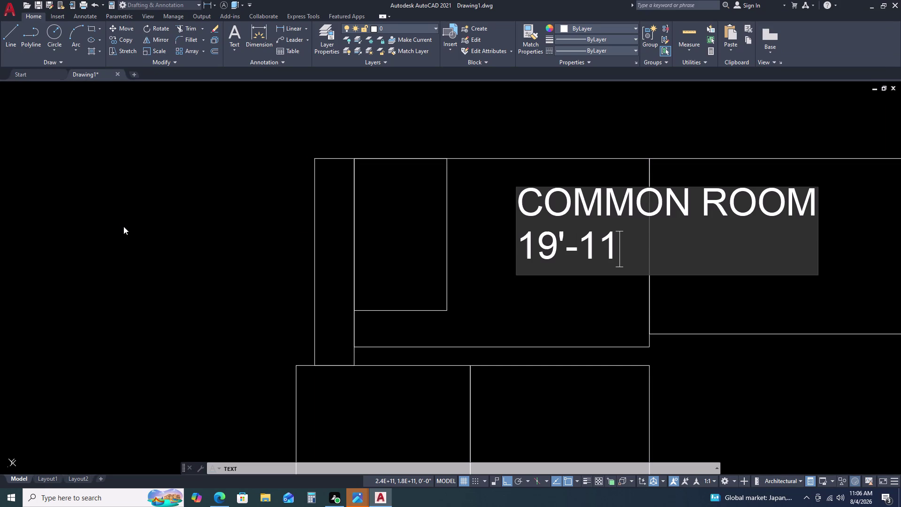
key(apostrophe)
key(apostrophe)
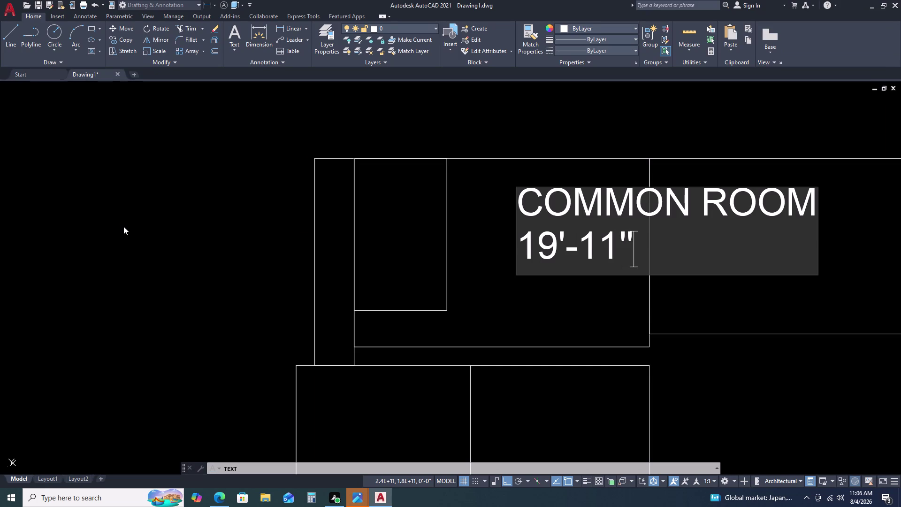
key(x)
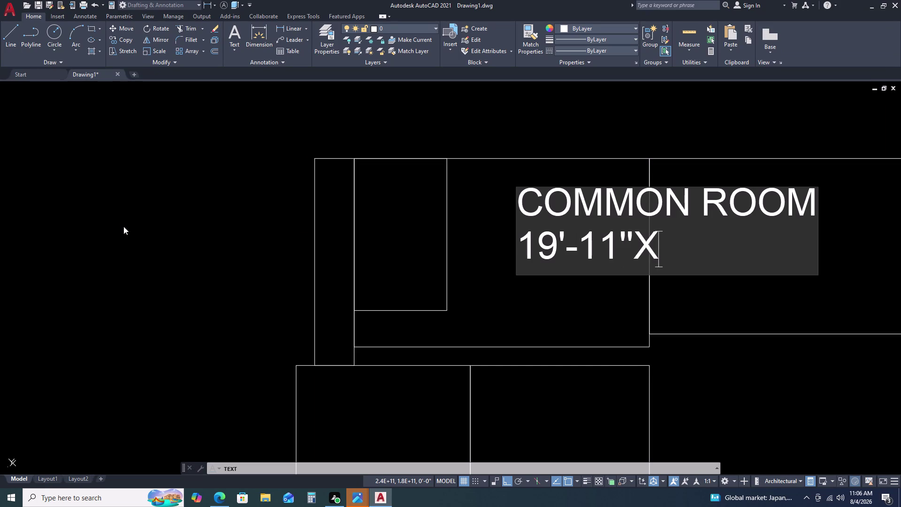
text(12)
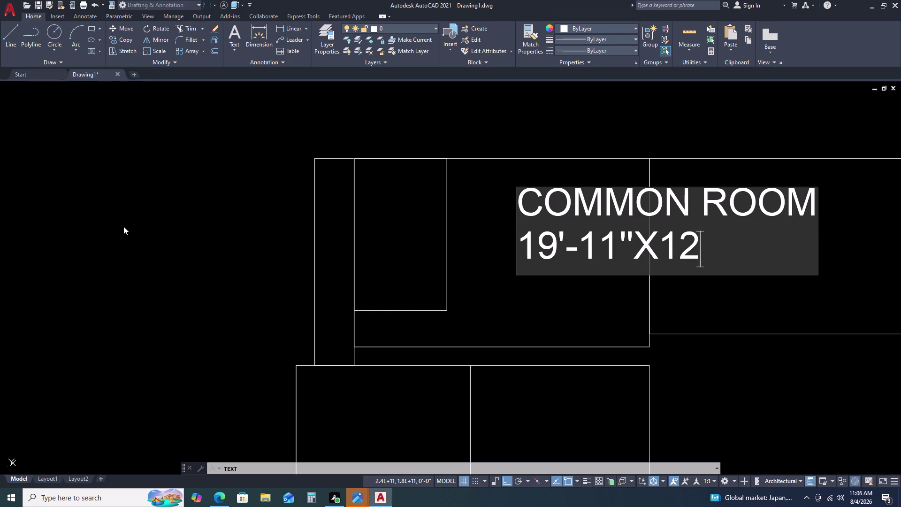
key(apostrophe)
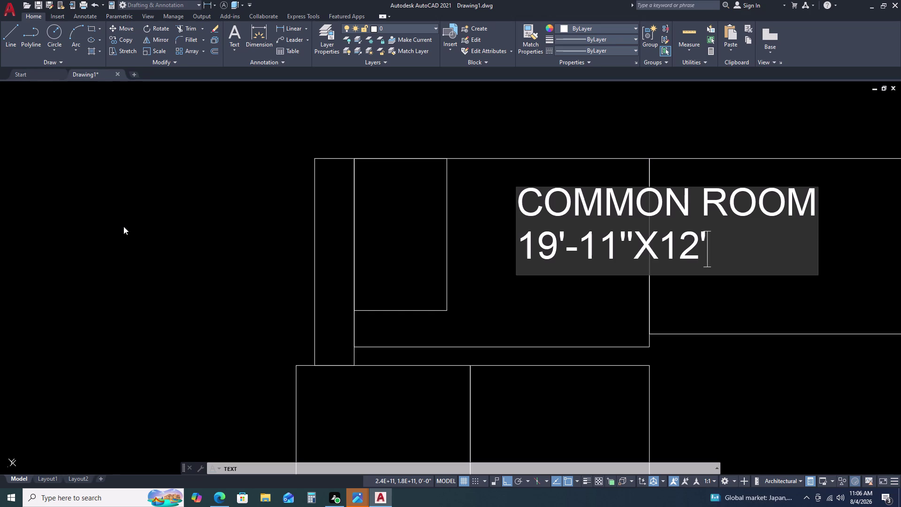
key(minus)
text(8'')
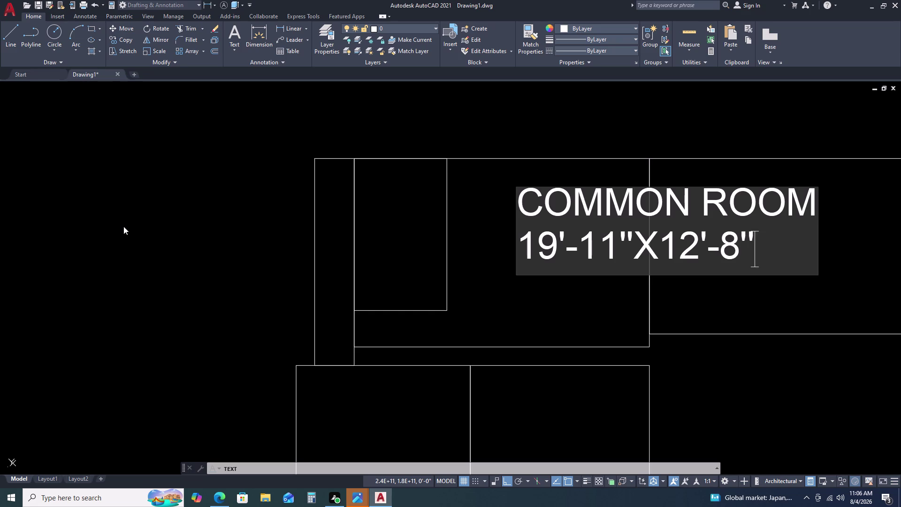
key(1)
text(/)
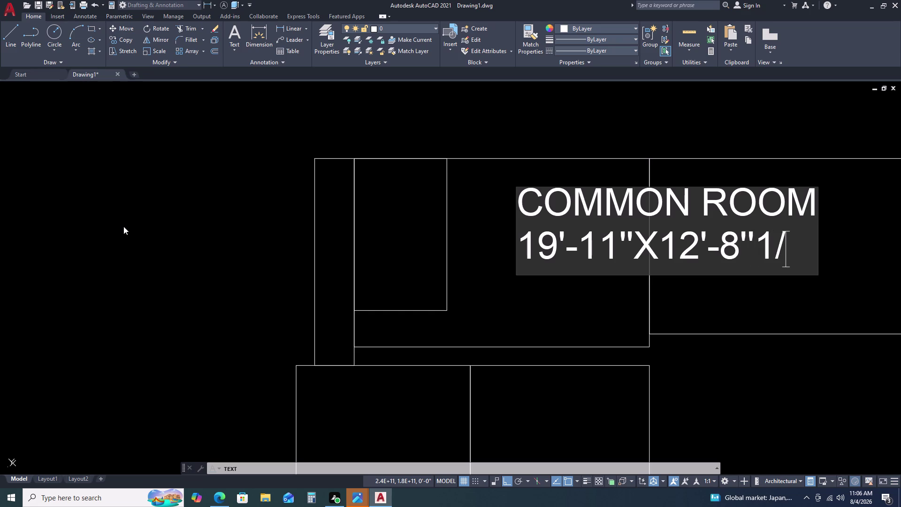
text(2)
key(Return)
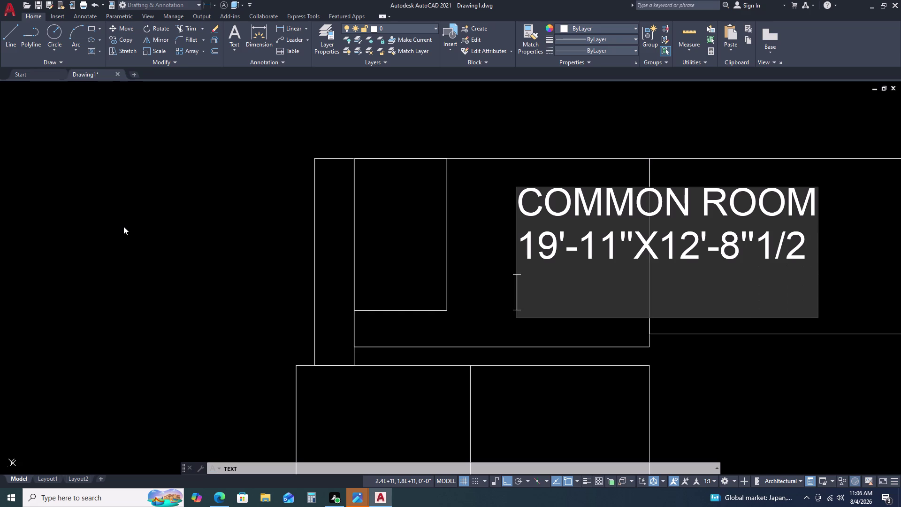
Edit the end of the size line, removing and re-adding the 1/2 fraction characters.
click(805, 236)
key(BackSpace)
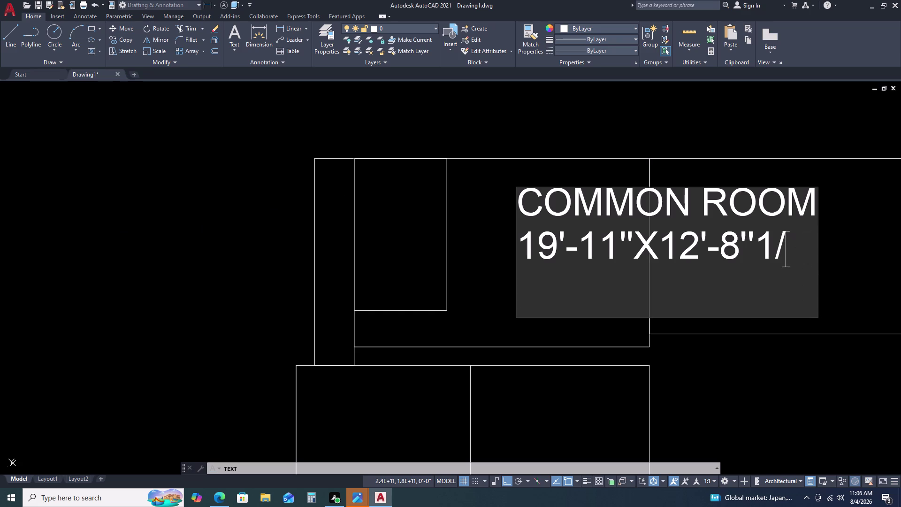
key(2)
key(Return)
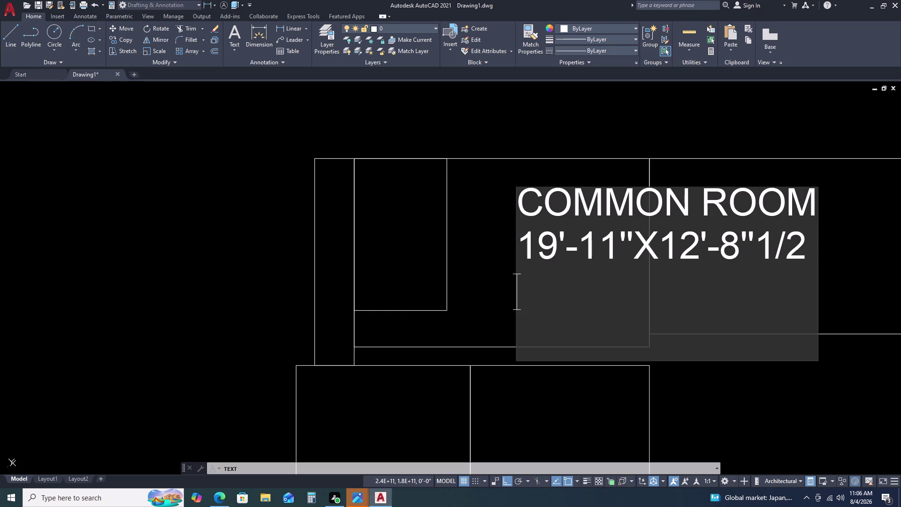
click(786, 237)
key(Return)
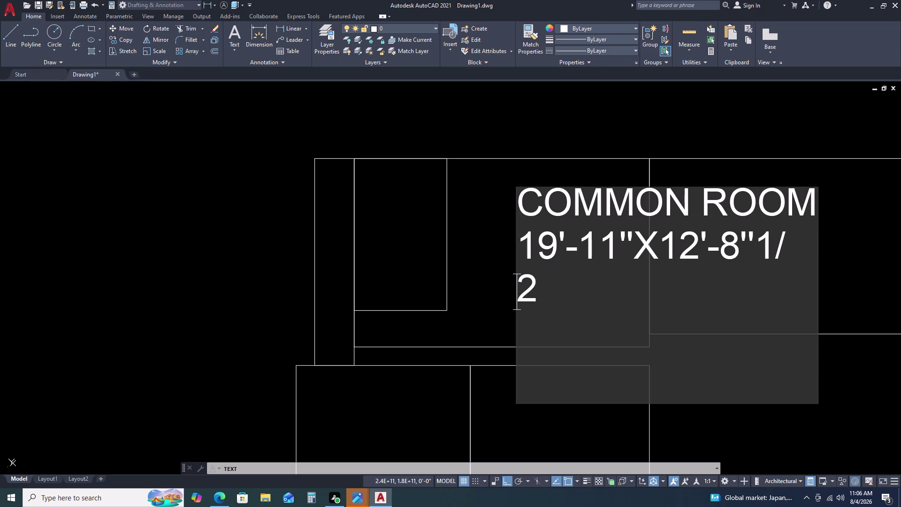
key(Return)
key(BackSpace)
key(BackSpace)
key(BackSpace)
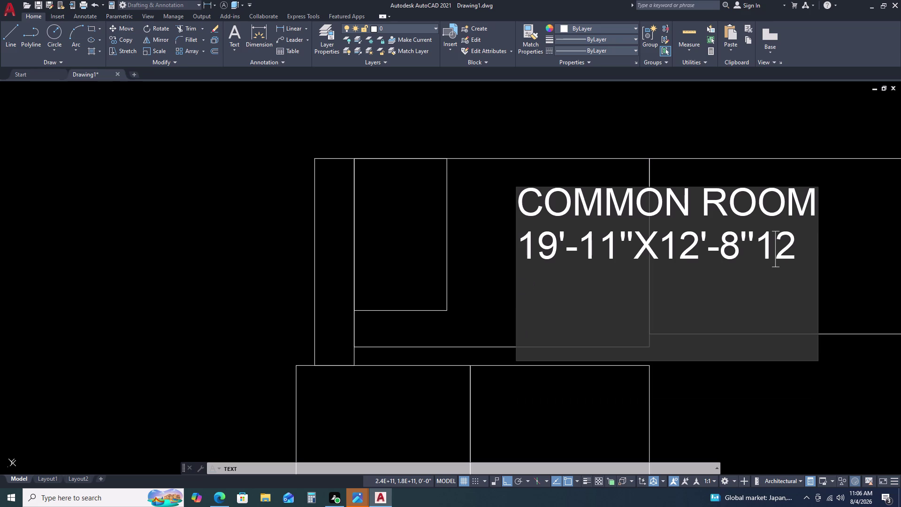
key(slash)
key(Return)
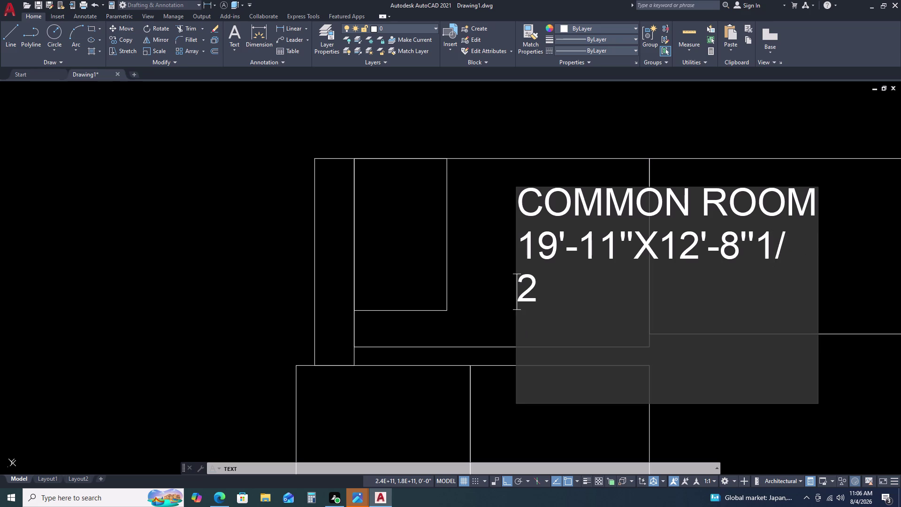
key(BackSpace)
key(BackSpace)
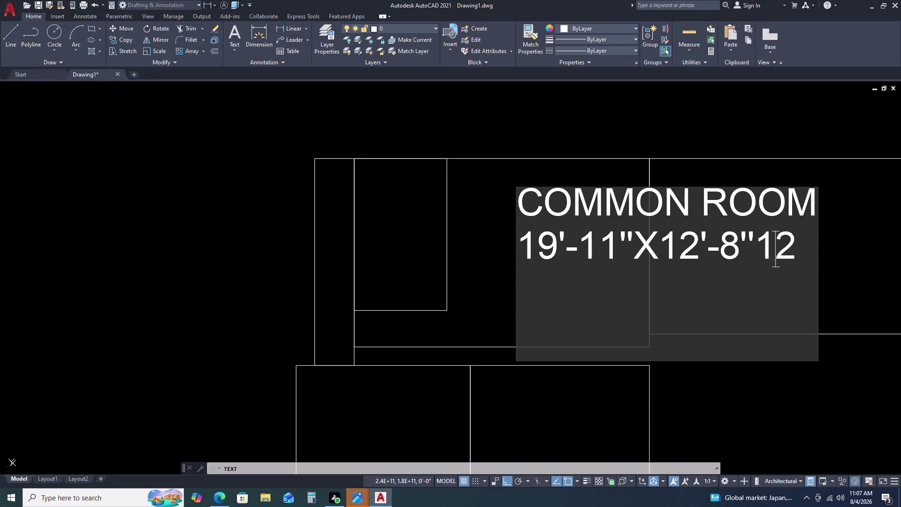
key(slash)
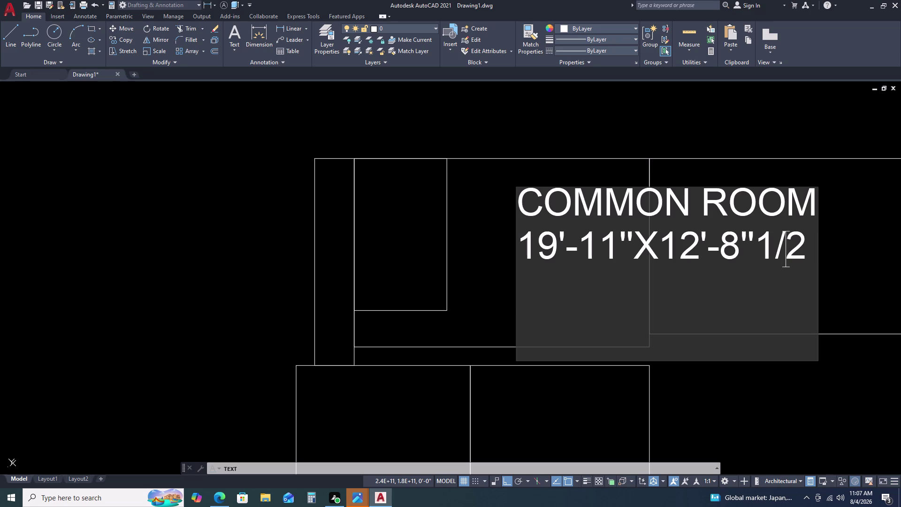
Retype the size ending as 12'-8"1/2 on the same line and finish editing.
drag(711, 289, 720, 284)
key(BackSpace)
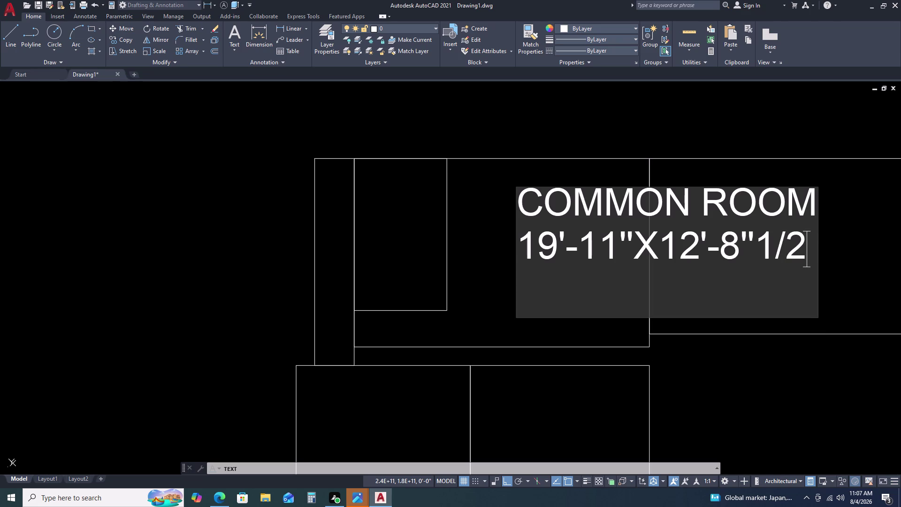
key(BackSpace)
key(BackSpace)
key(BackSpace)
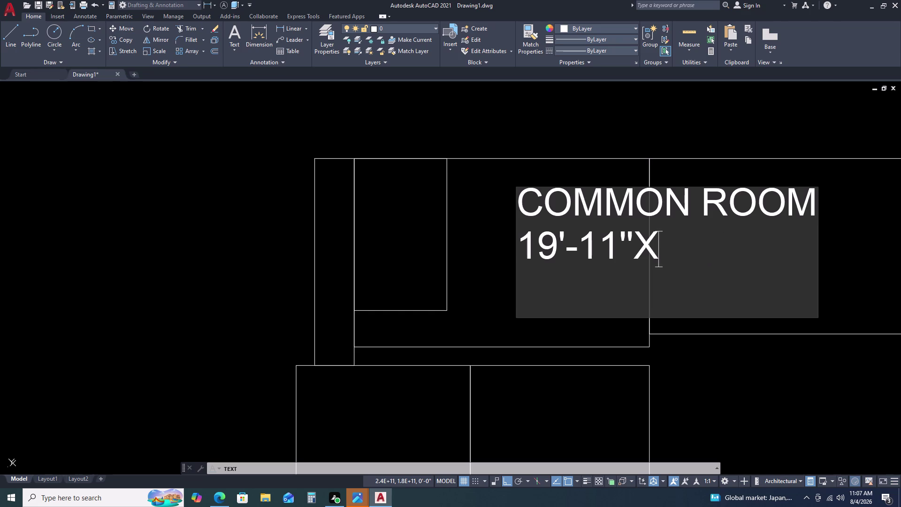
text(12)
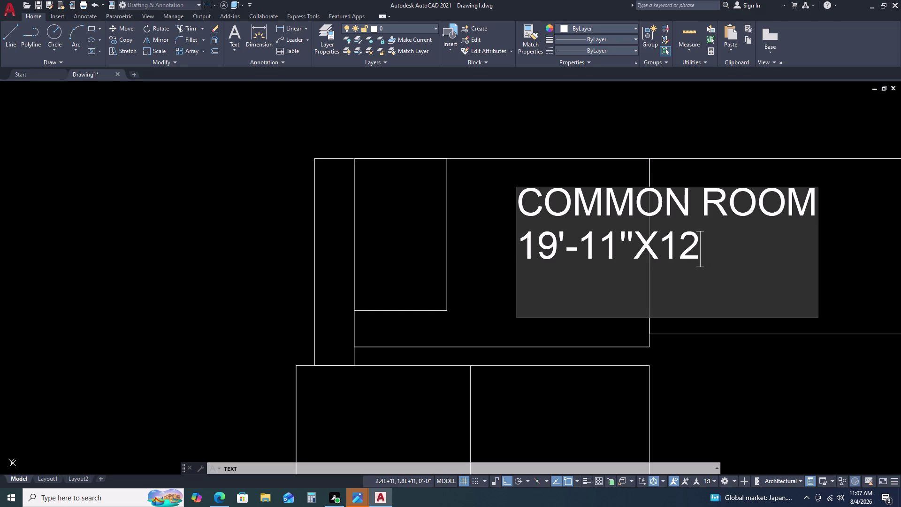
key(apostrophe)
key(minus)
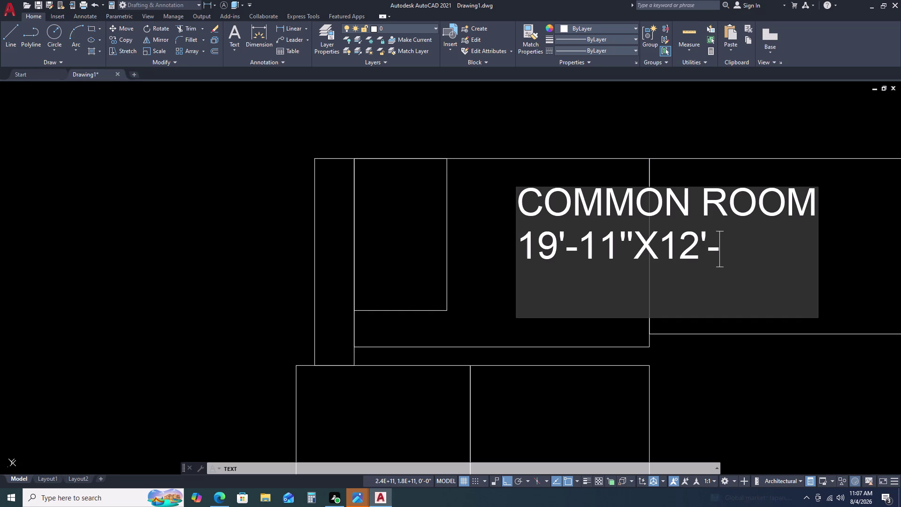
key(8)
text('')
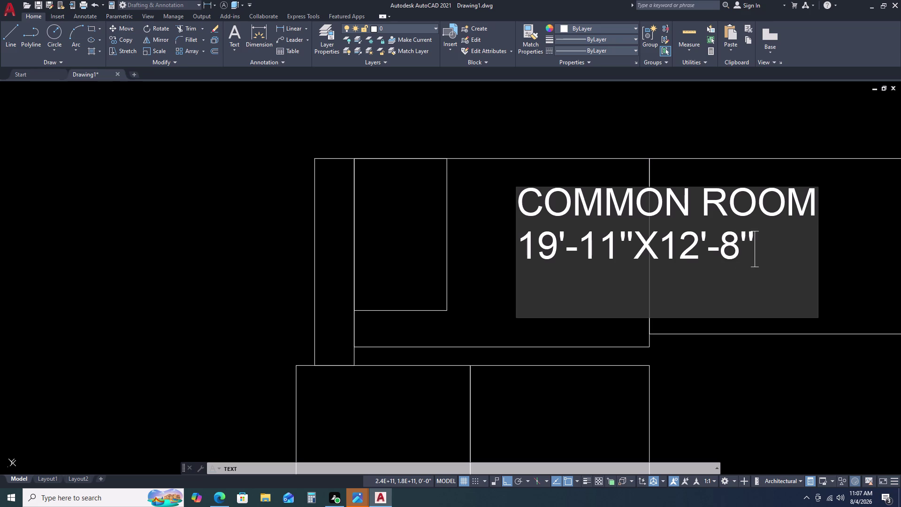
key(1)
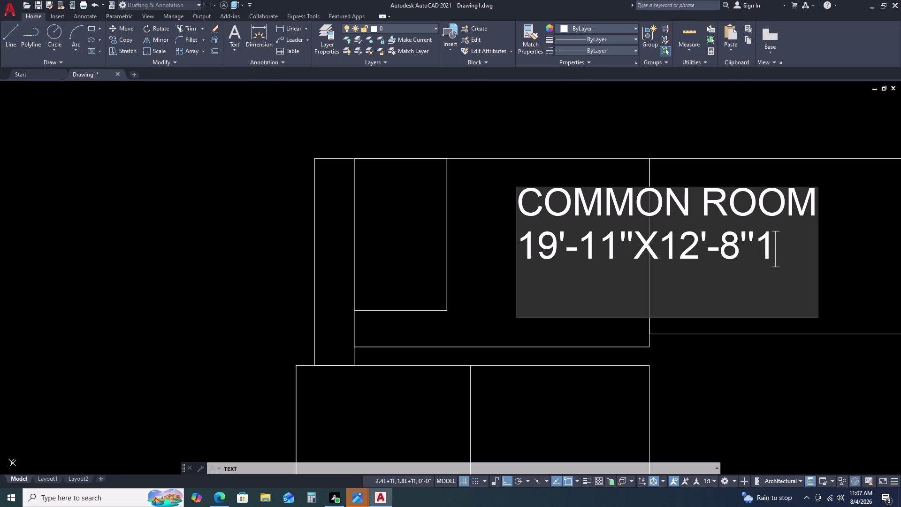
text(/2)
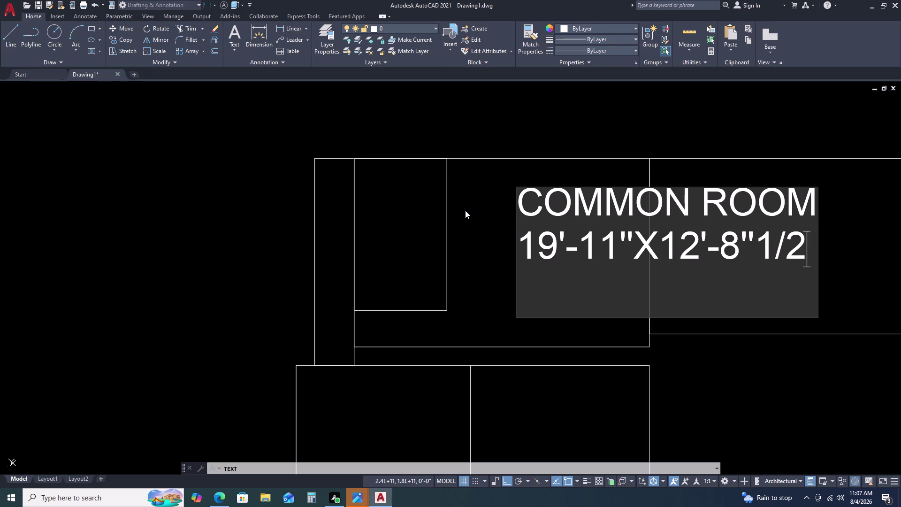
click(475, 252)
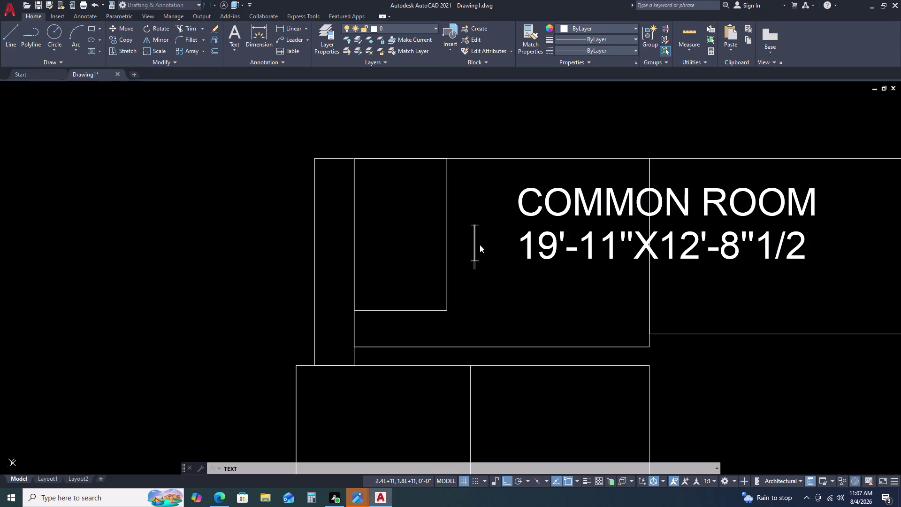
Select the COMMON ROOM and size lines and move them left toward the room's left wall.
key(Escape)
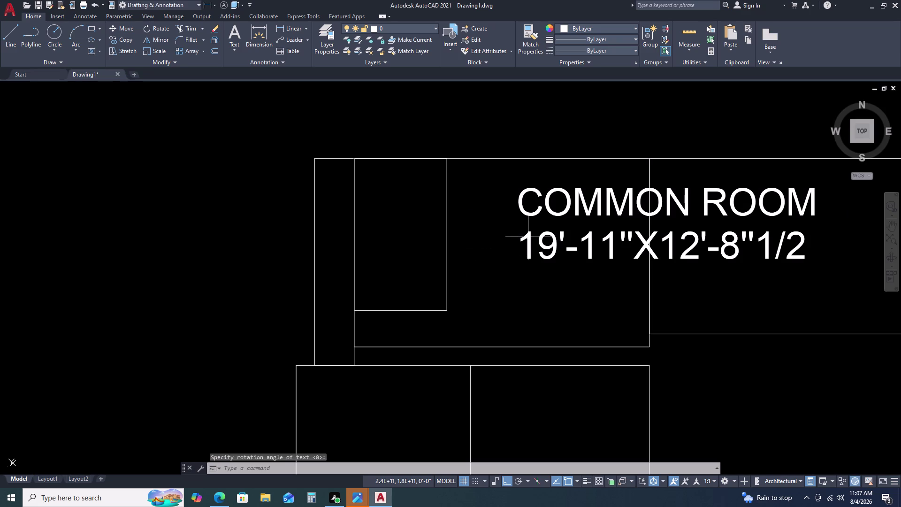
click(531, 237)
click(487, 220)
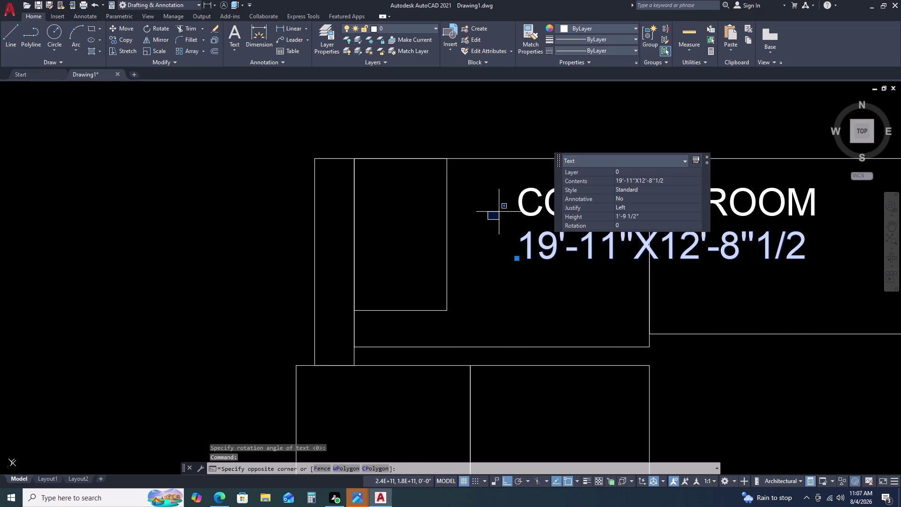
click(514, 181)
click(536, 179)
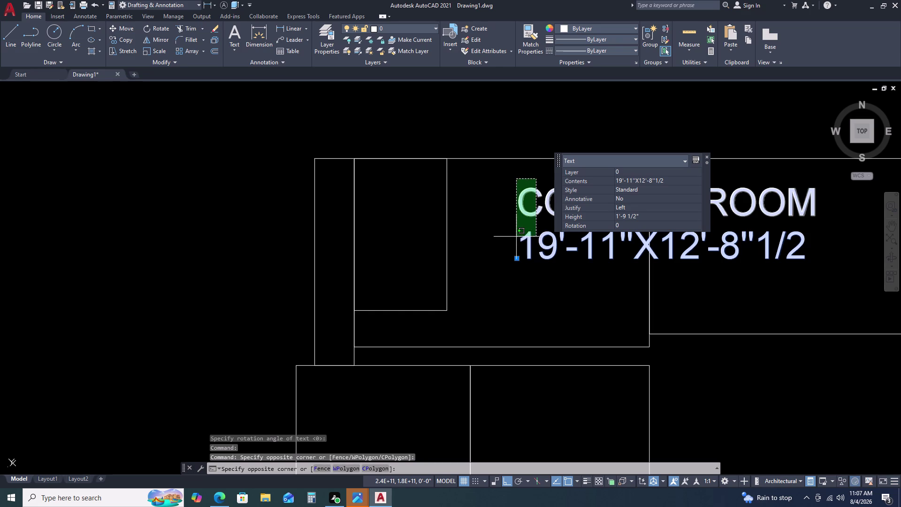
click(514, 224)
text(M)
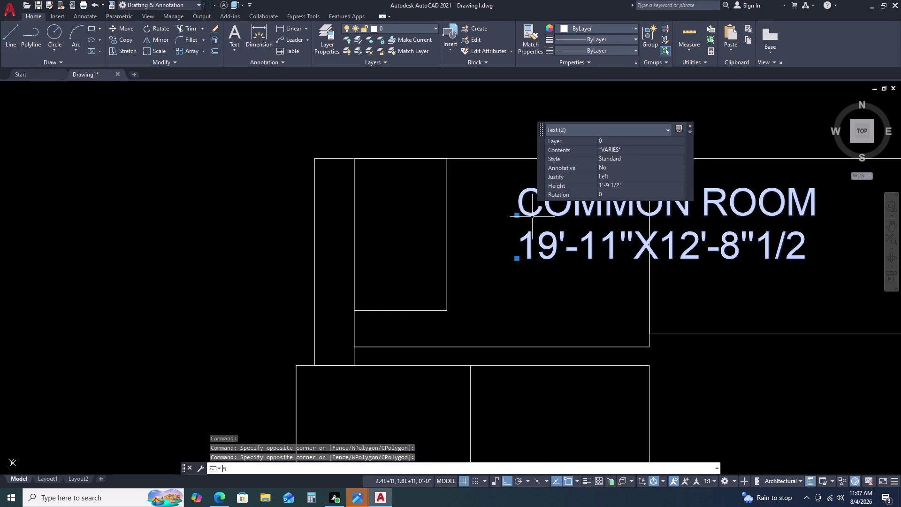
key(space)
click(532, 225)
click(453, 246)
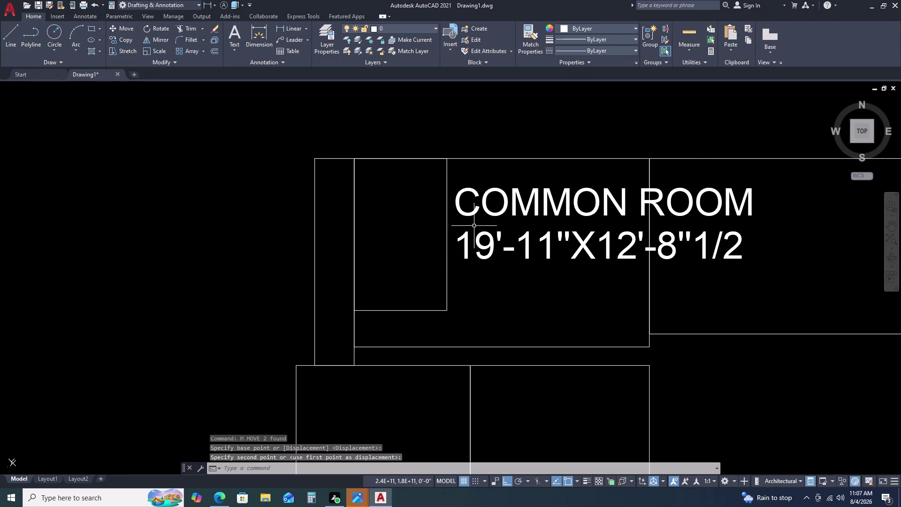
drag(544, 179, 541, 184)
Drop the label in place and change both lines' text height from 0.5 to 10.
click(489, 270)
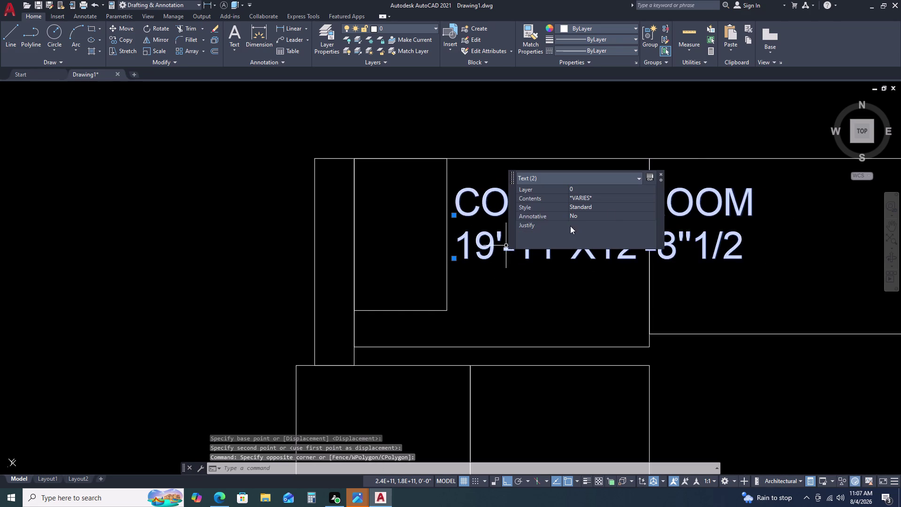
click(595, 228)
click(593, 230)
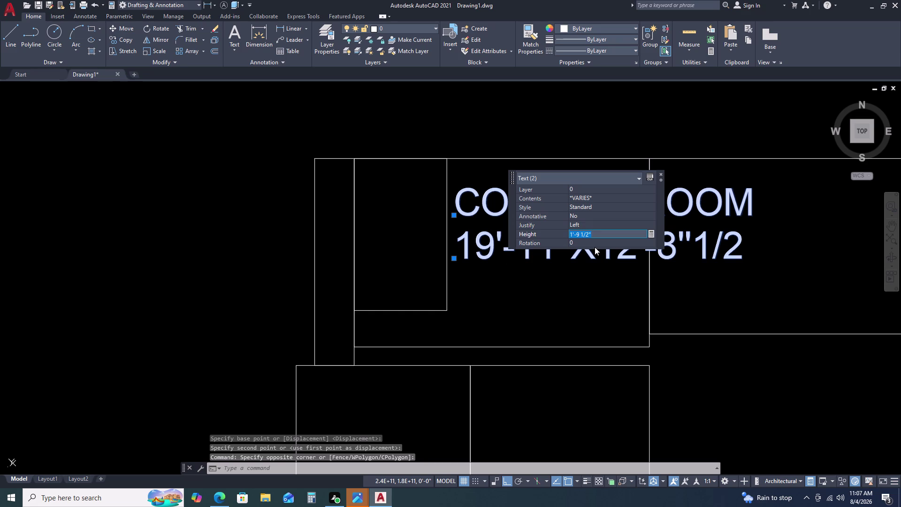
text(0.5)
key(Return)
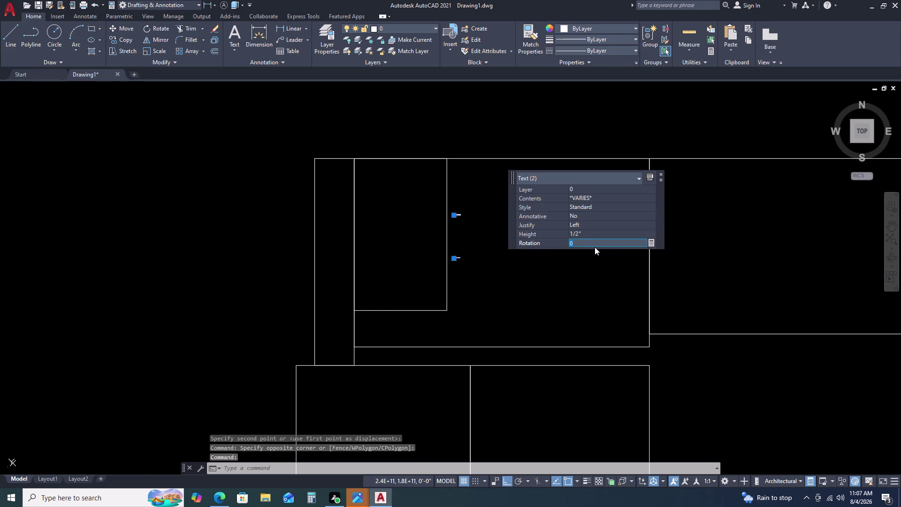
click(584, 231)
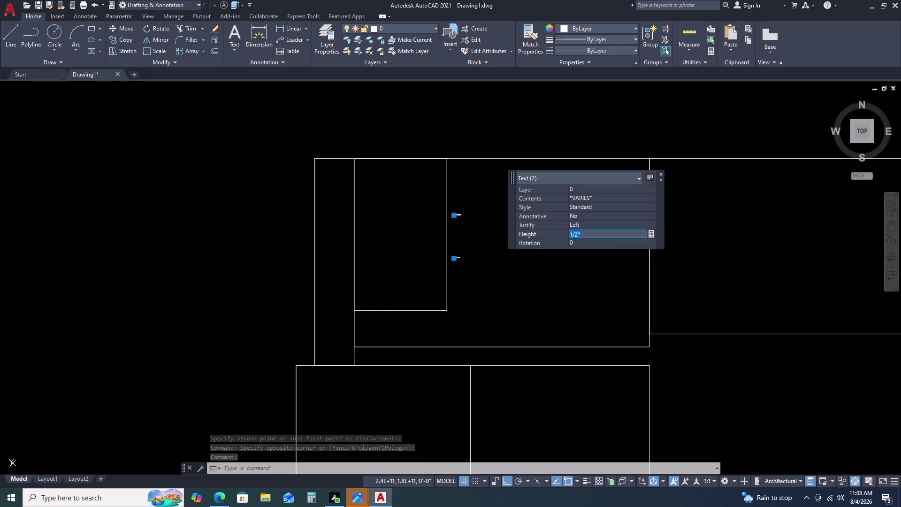
text(10)
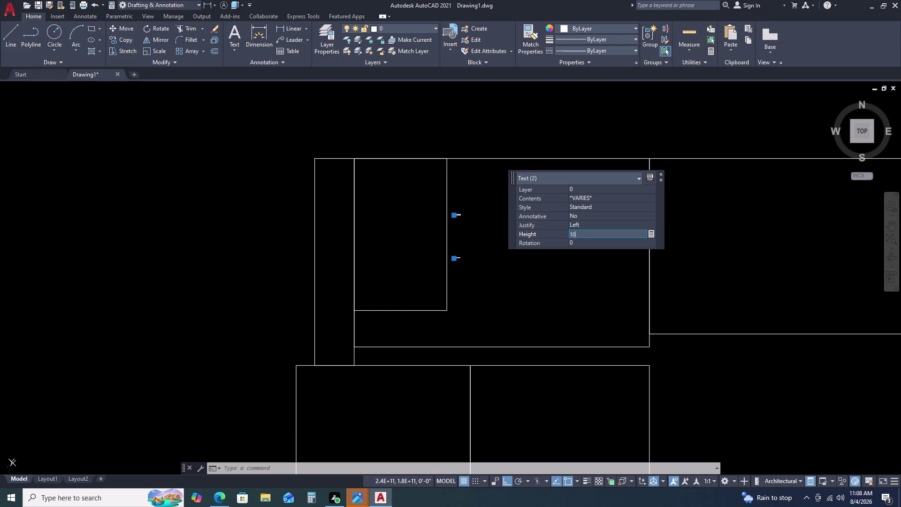
key(Return)
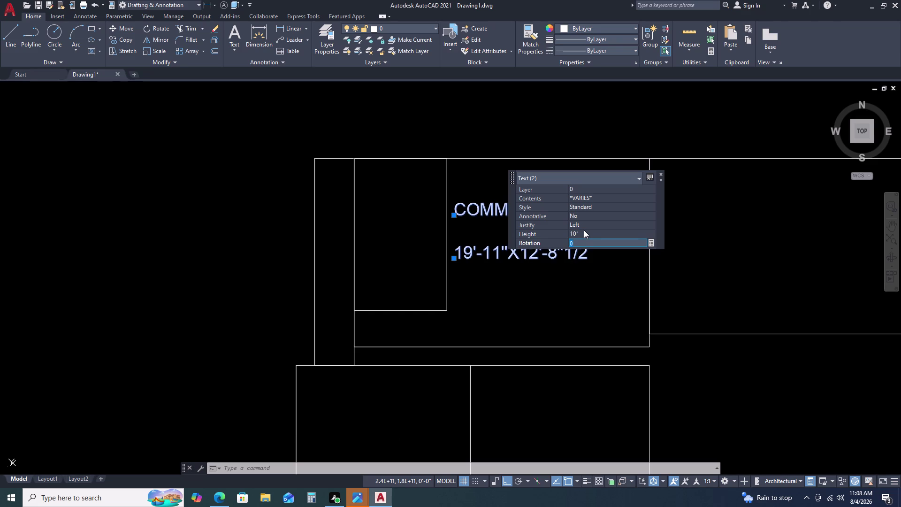
Select only the COMMON ROOM title line and begin moving it.
double_click(584, 230)
key(Escape)
key(Escape)
click(581, 204)
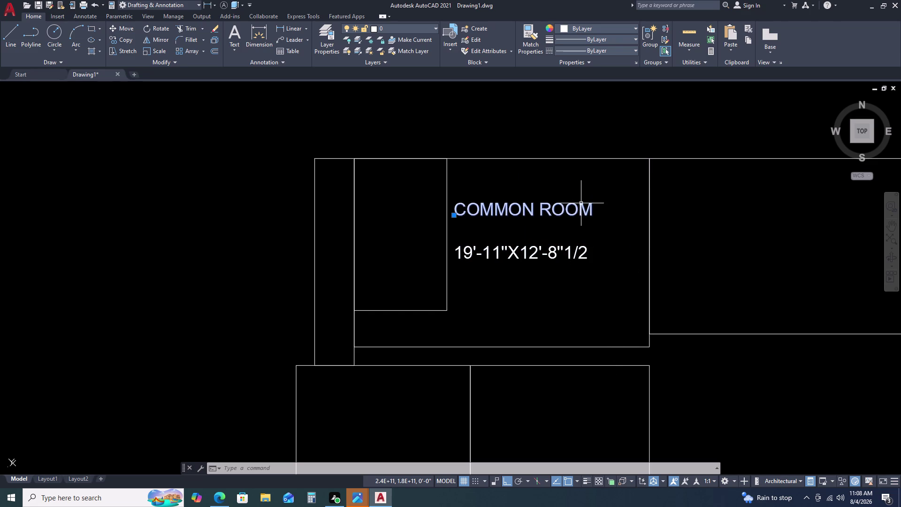
key(m)
key(space)
Shift the COMMON ROOM title right and place the size line just beneath it.
click(594, 221)
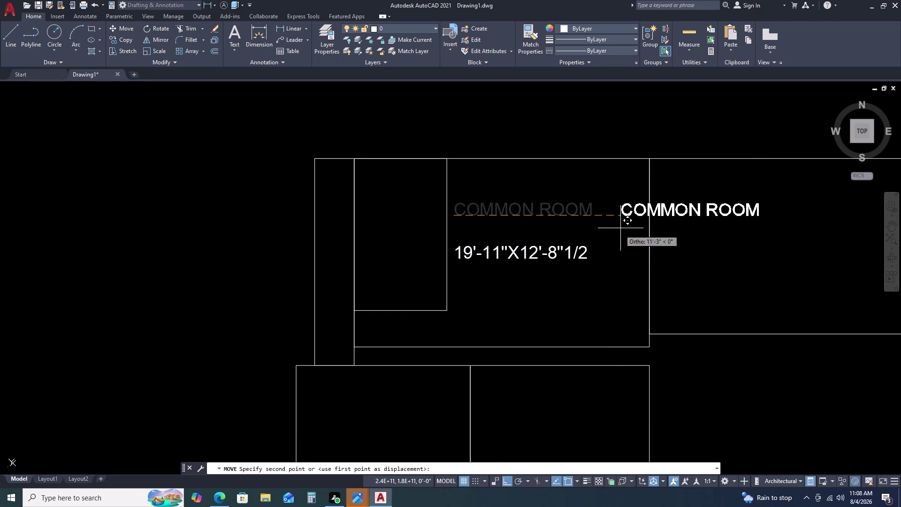
click(502, 236)
drag(567, 229, 561, 234)
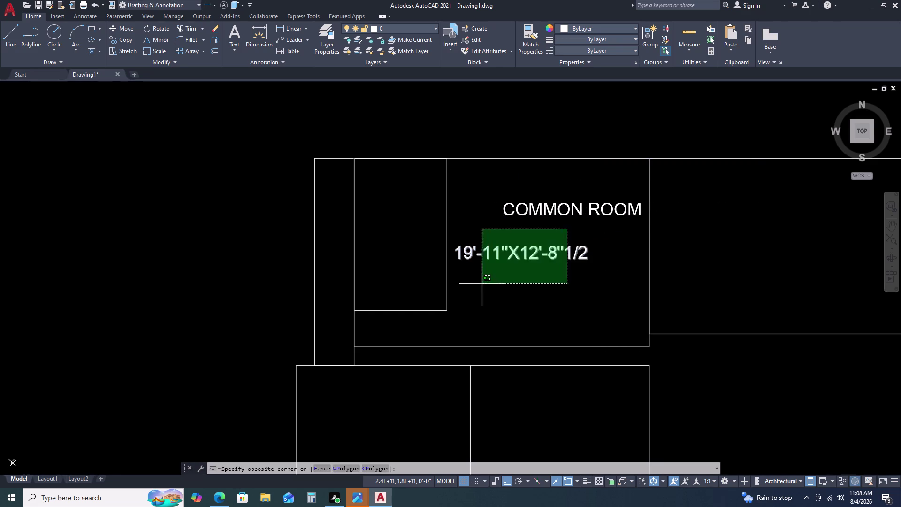
click(481, 284)
key(comma)
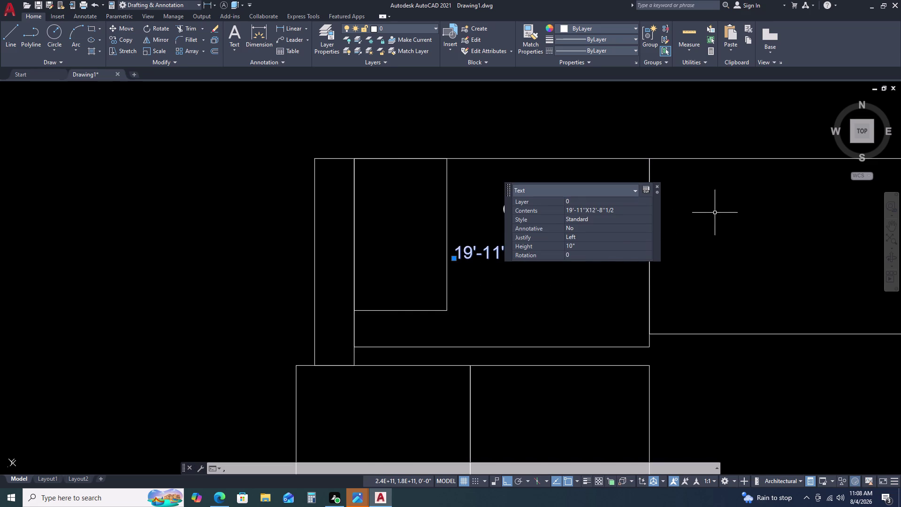
key(BackSpace)
text(M)
key(space)
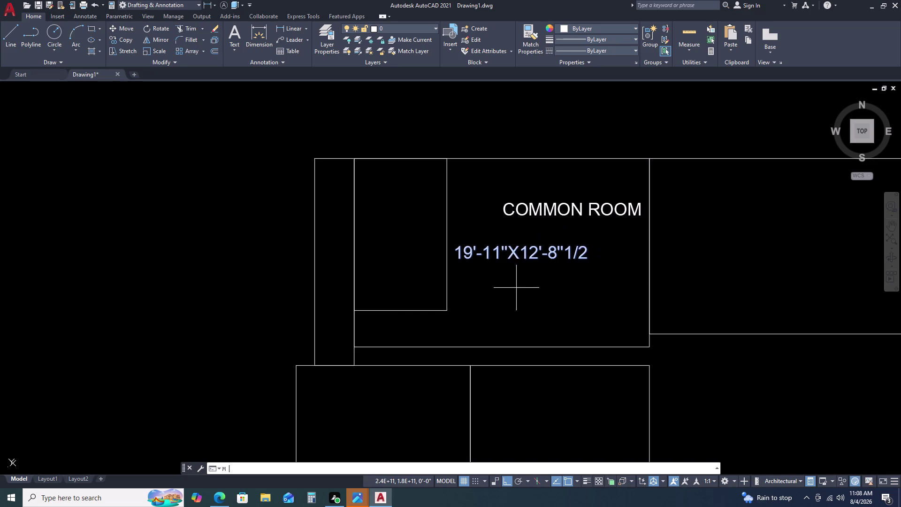
click(504, 277)
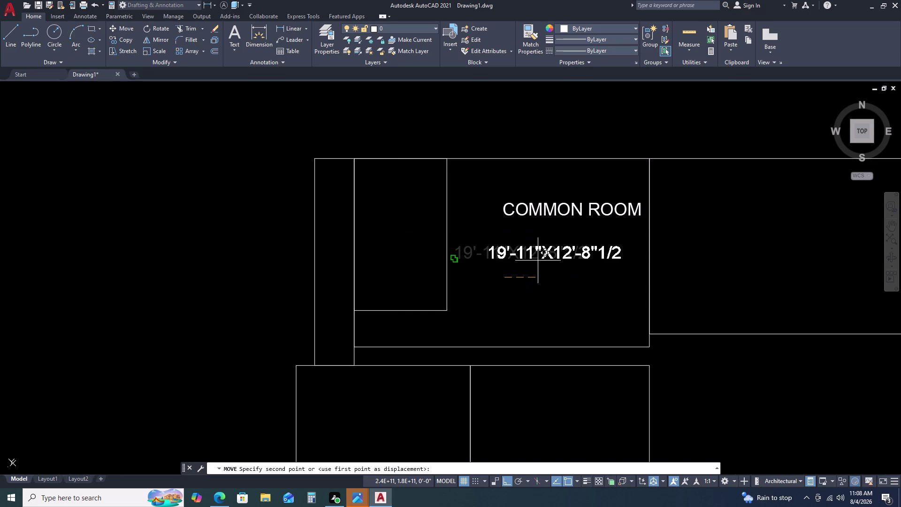
click(551, 263)
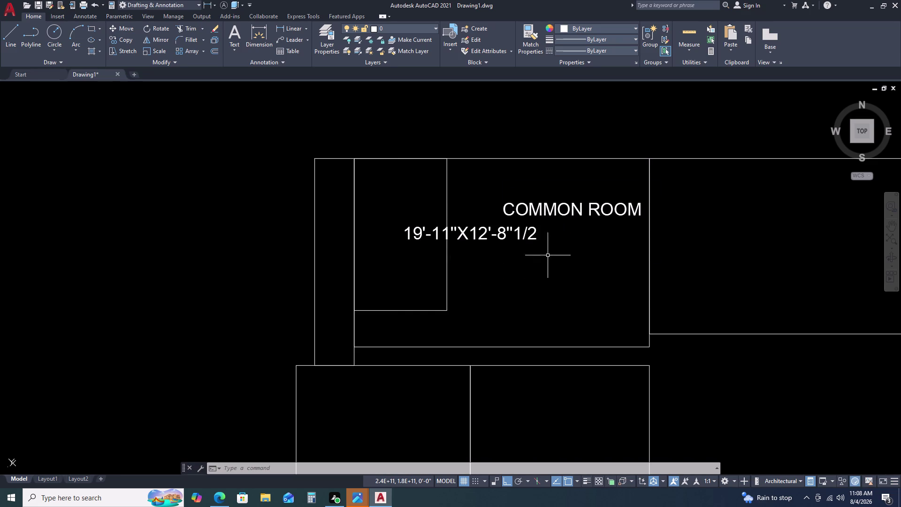
Move the 19'-11"X12'-8"1/2 size text again with Ortho toggled for free-angle movement.
click(539, 241)
click(515, 231)
text(M)
key(space)
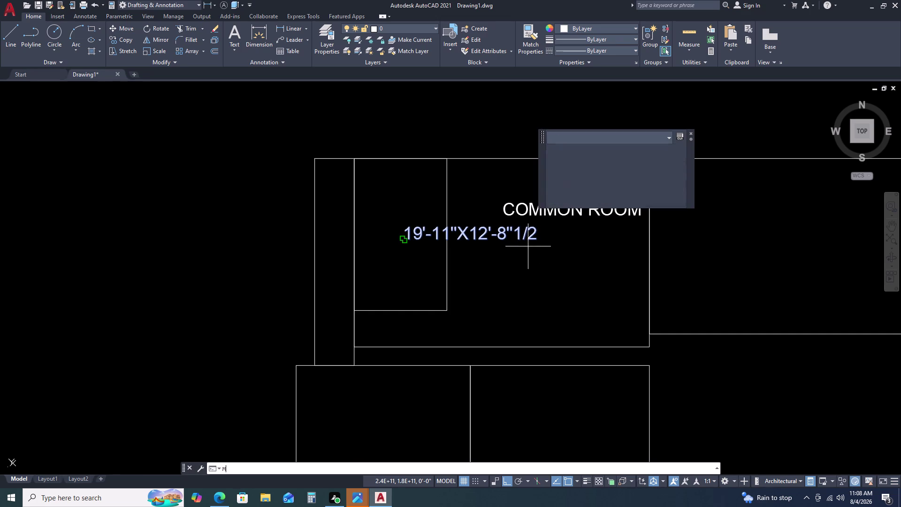
click(509, 241)
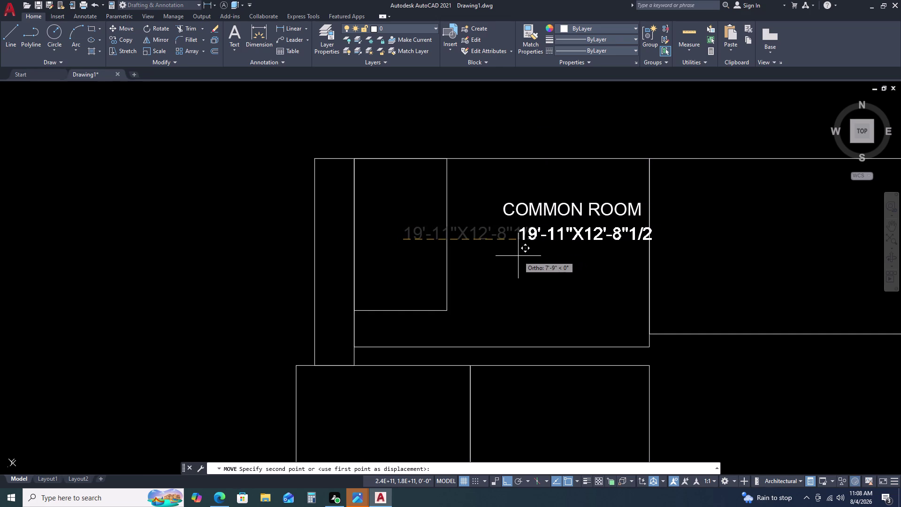
key(F8)
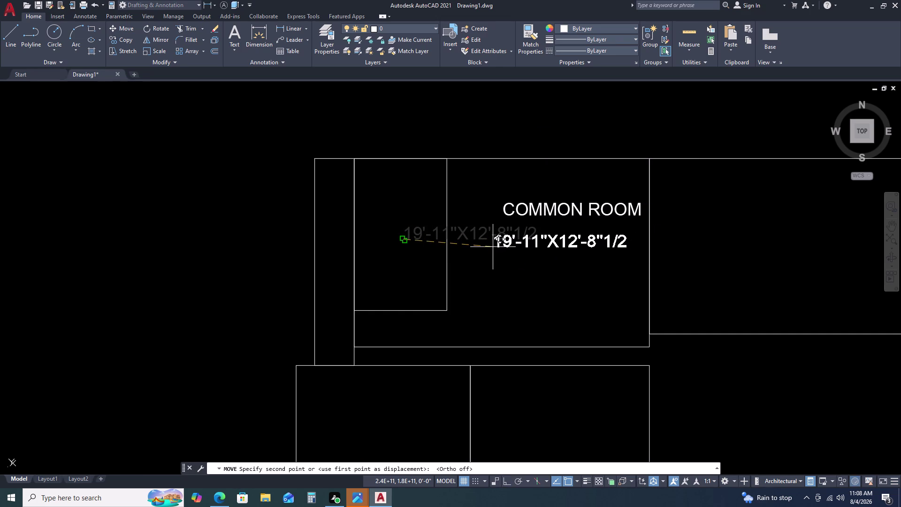
click(490, 241)
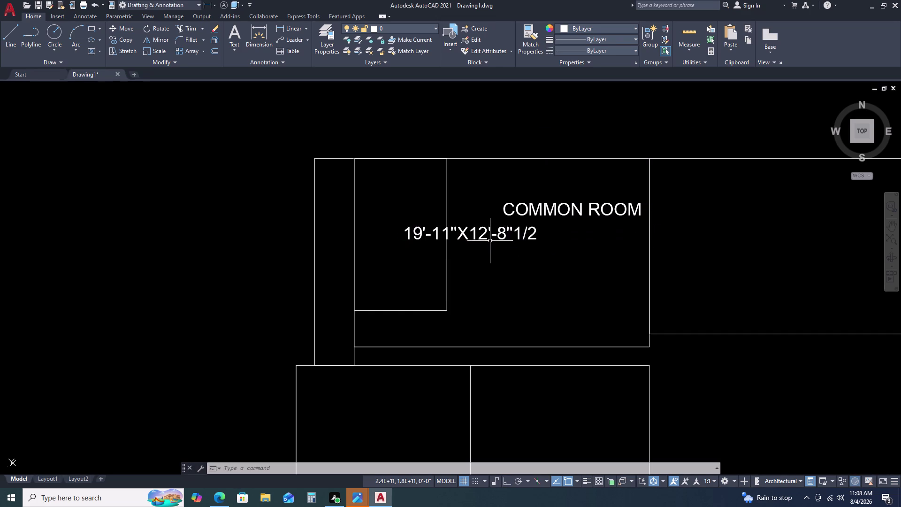
Reposition the size text directly under the COMMON ROOM name.
double_click(527, 232)
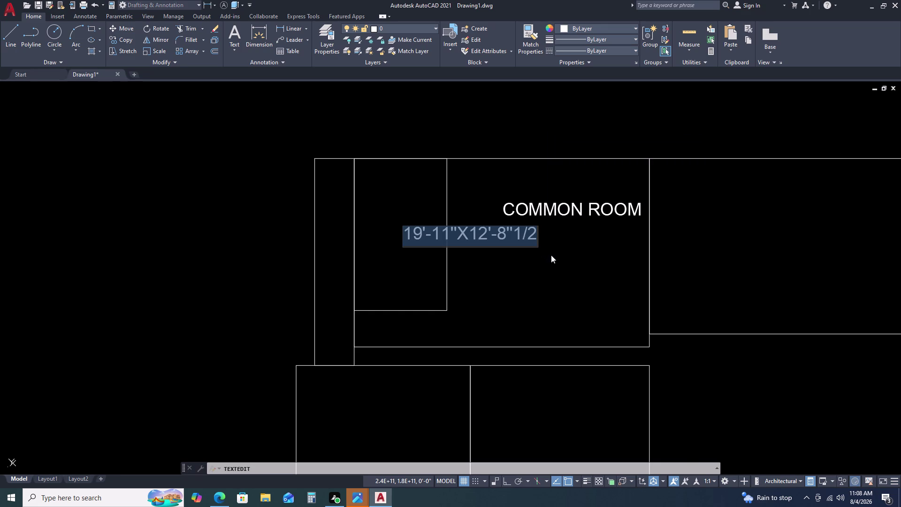
key(Escape)
key(Escape)
key(Escape)
click(527, 234)
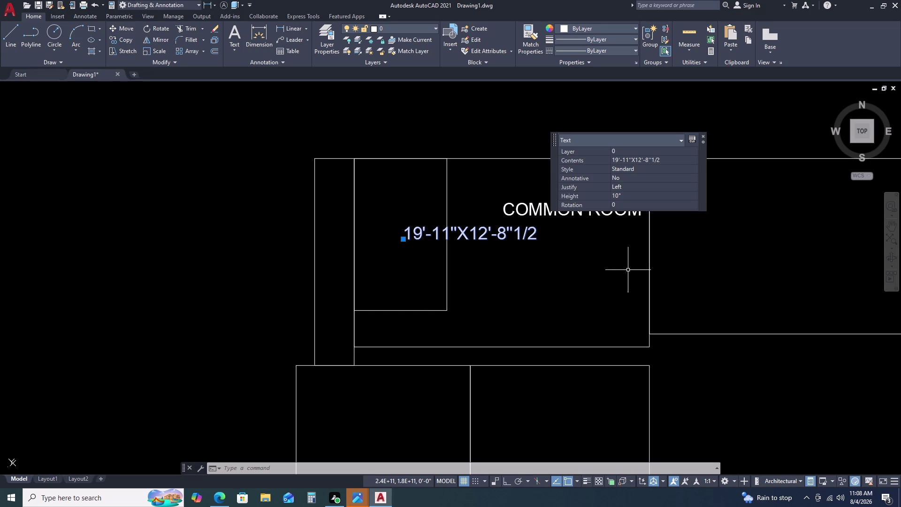
key(m)
key(space)
click(550, 252)
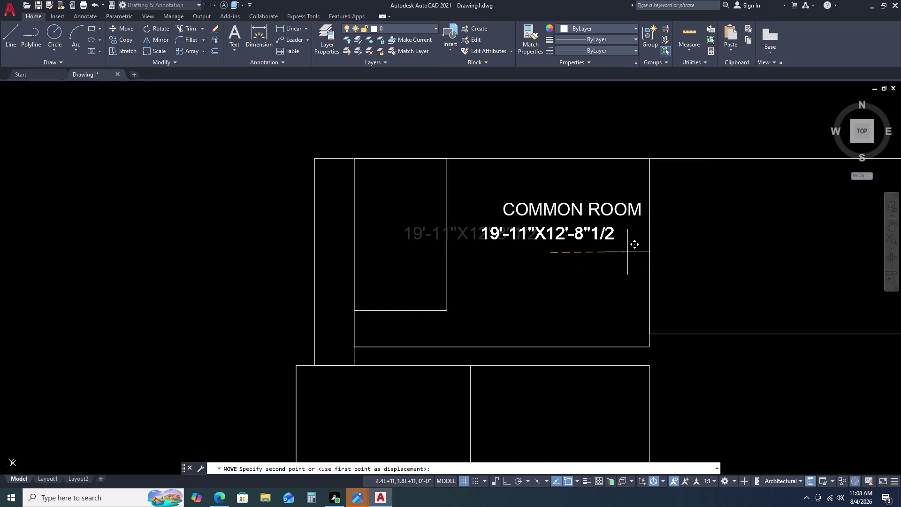
click(627, 252)
Move the COMMON ROOM label left so it aligns above the size text.
double_click(593, 195)
click(539, 211)
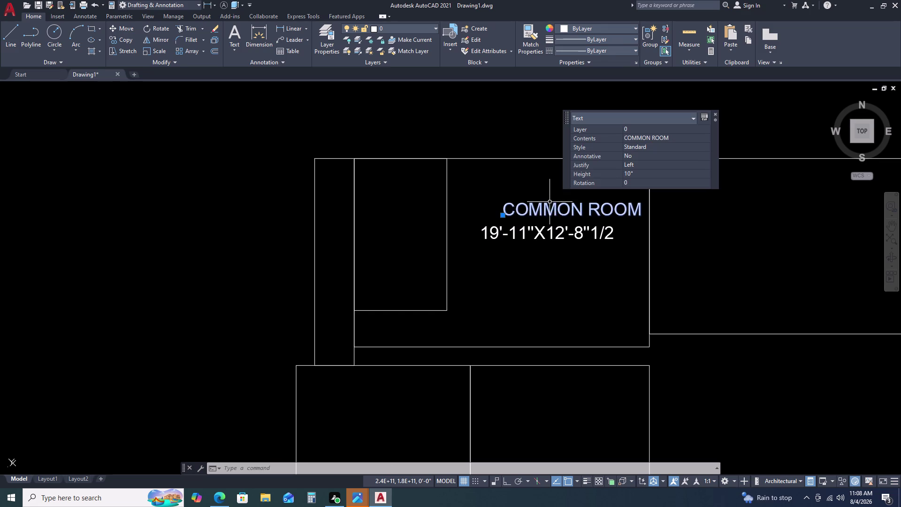
text(M)
key(space)
click(556, 203)
click(526, 214)
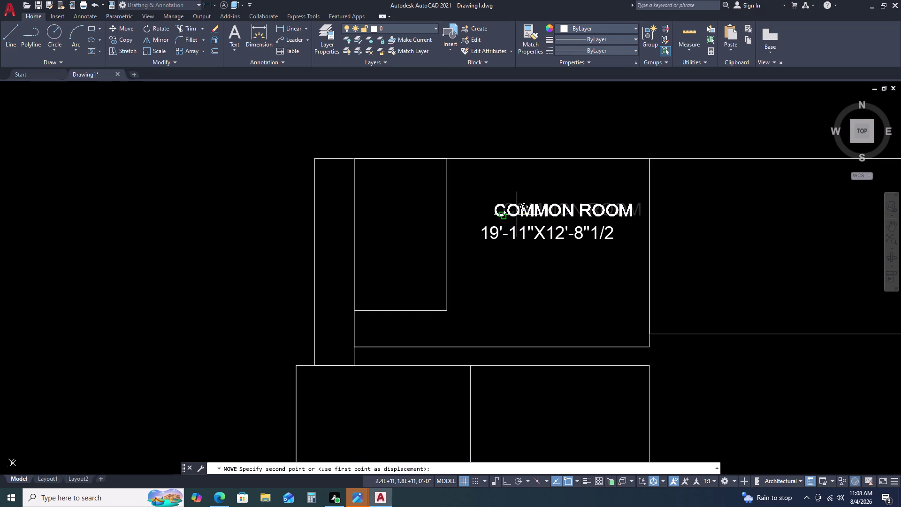
click(504, 214)
scroll(down, 3)
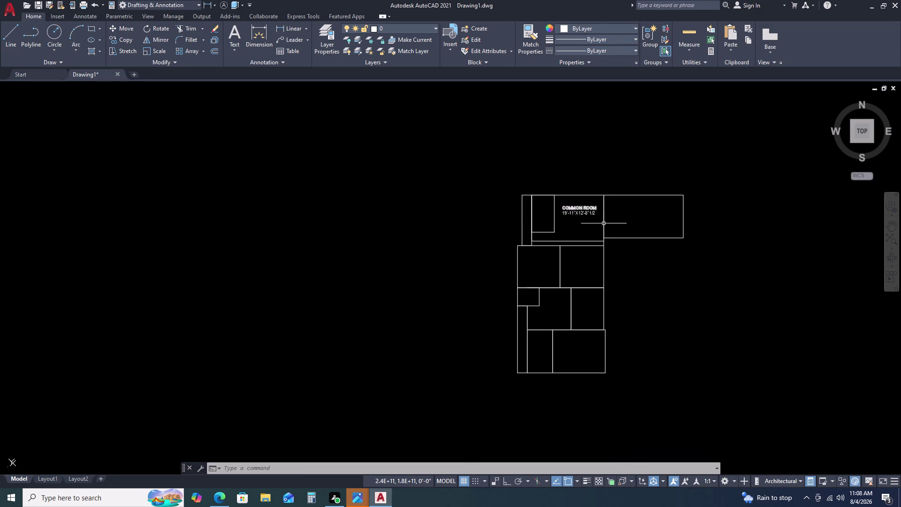
middle_drag(615, 258, 580, 205)
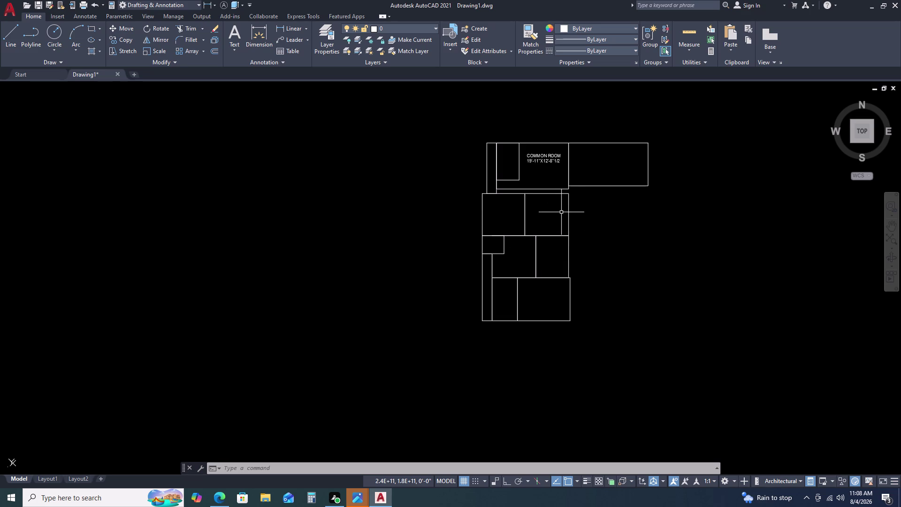
scroll(down, 3)
scroll(up, 3)
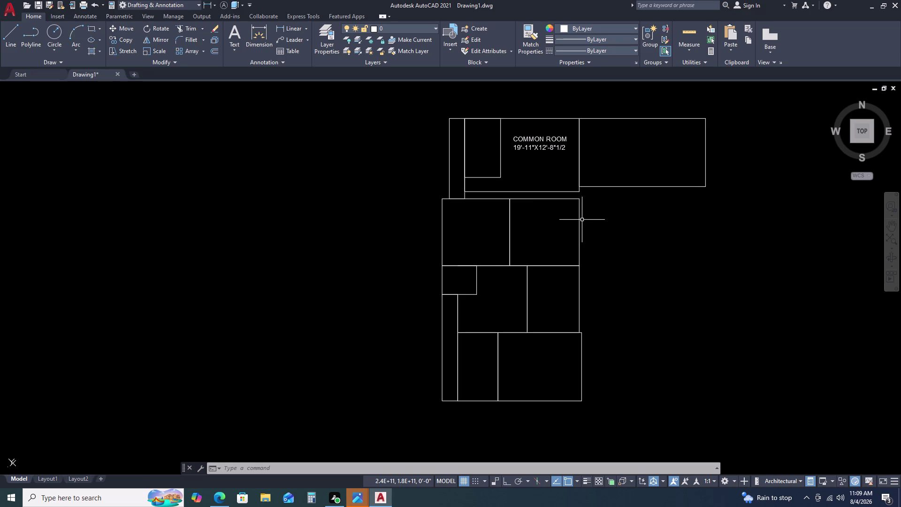
middle_drag(582, 236, 582, 190)
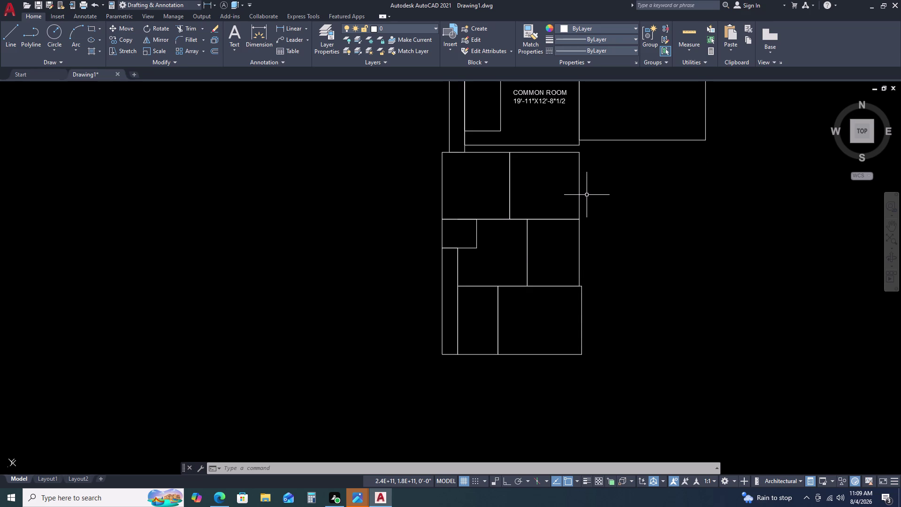
scroll(down, 3)
scroll(down, 3)
scroll(up, 3)
scroll(up, 3)
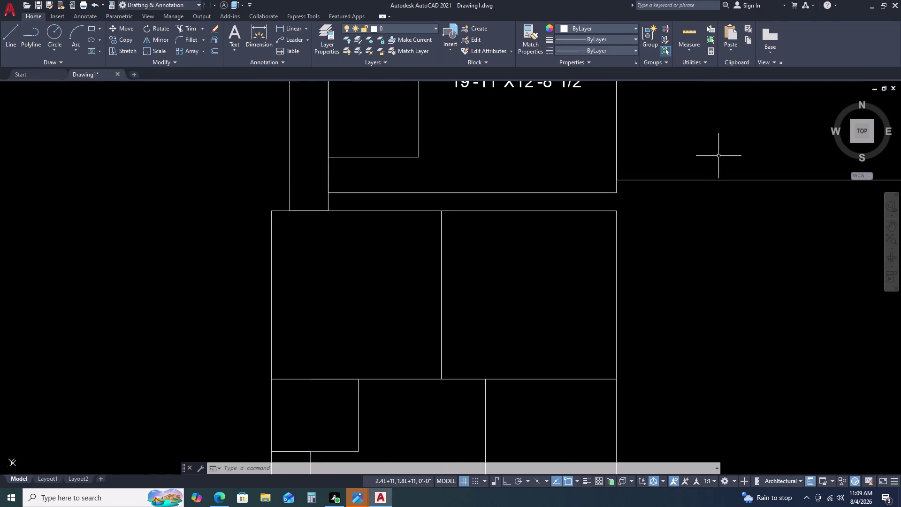
scroll(down, 3)
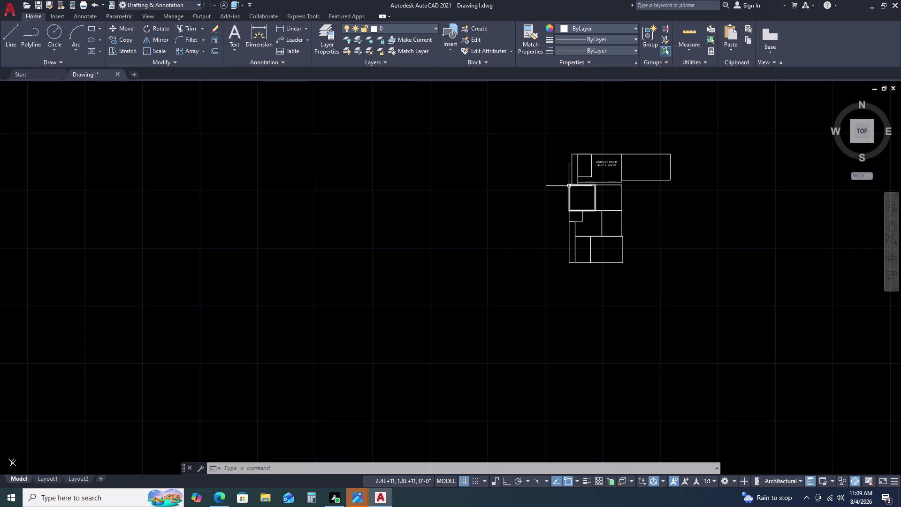
scroll(up, 3)
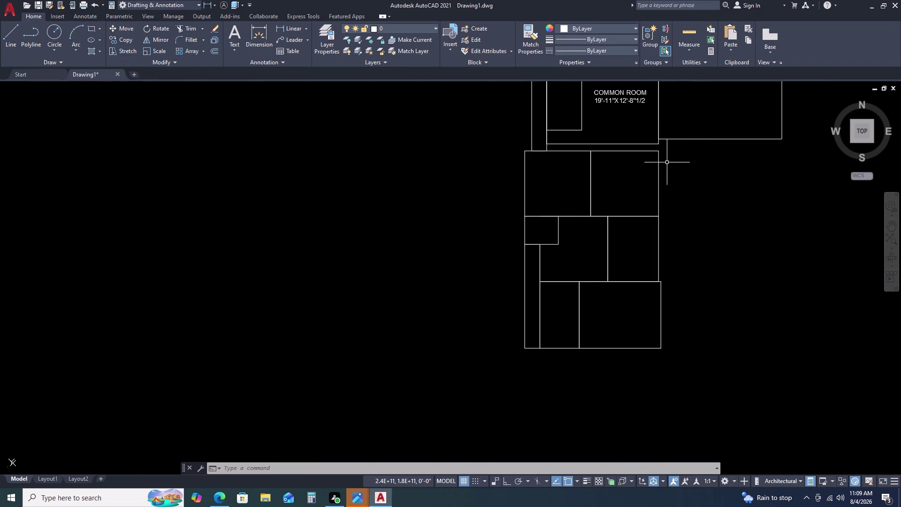
scroll(down, 3)
scroll(up, 3)
scroll(up, 3)
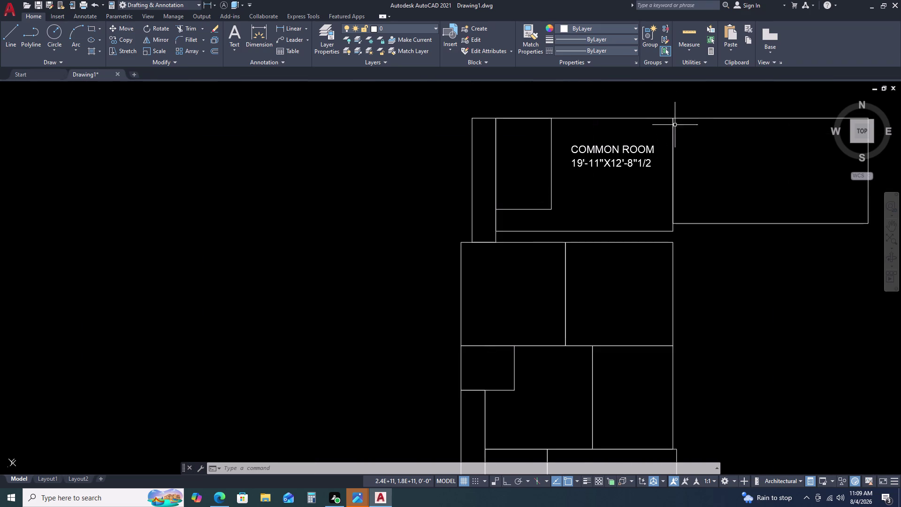
middle_drag(671, 132, 595, 166)
middle_click(595, 166)
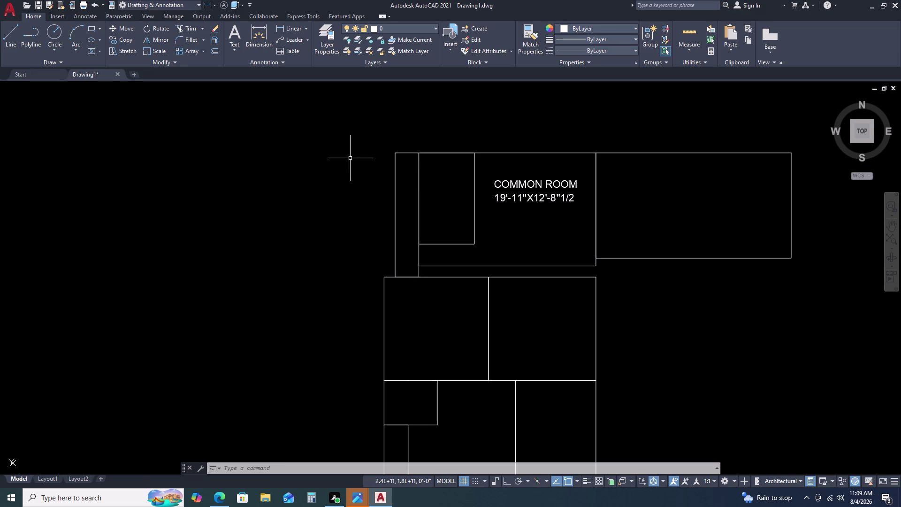
scroll(down, 3)
middle_drag(285, 178, 492, 198)
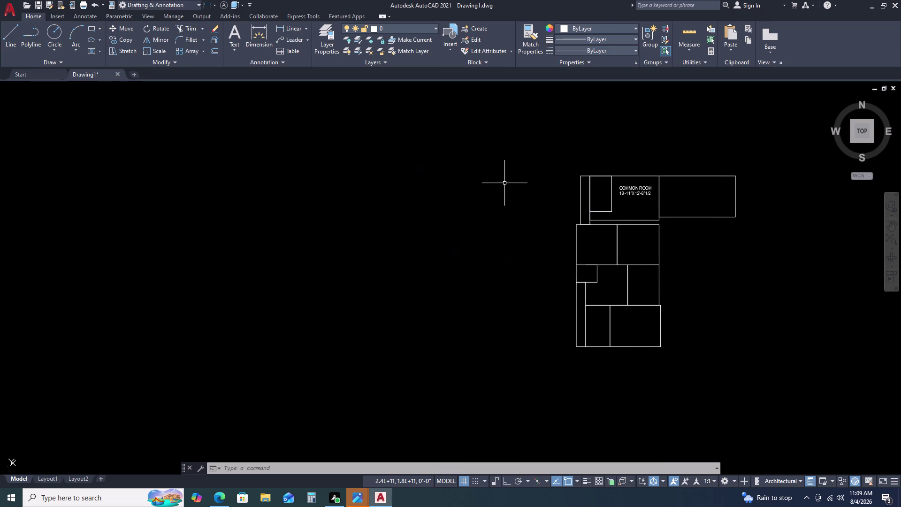
key(l)
key(space)
Draw a 46'-5" horizontal line with Ortho on, left of the floor plan.
click(239, 148)
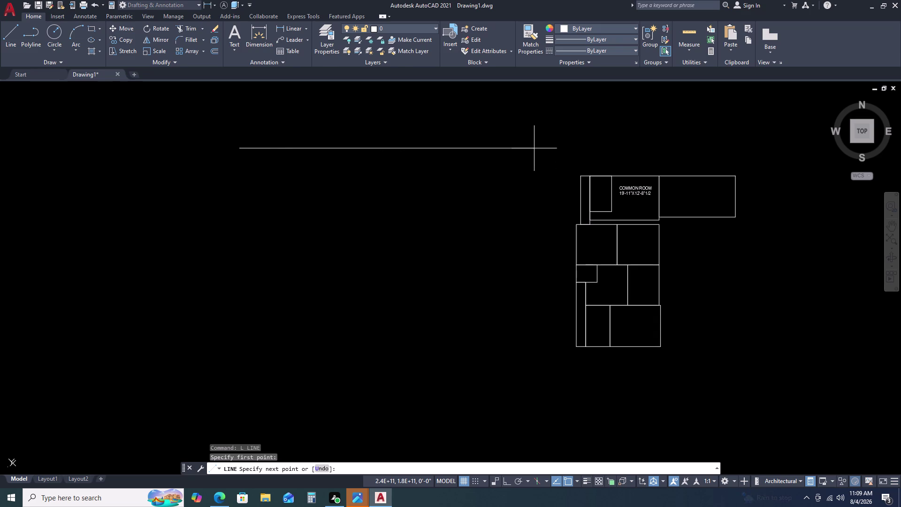
key(F8)
key(4)
key(6)
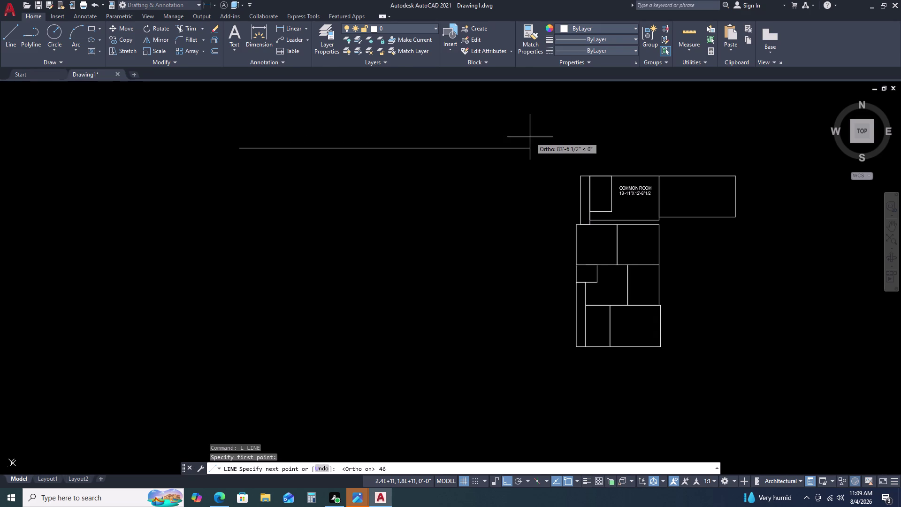
key(apostrophe)
key(5)
key(Return)
key(Escape)
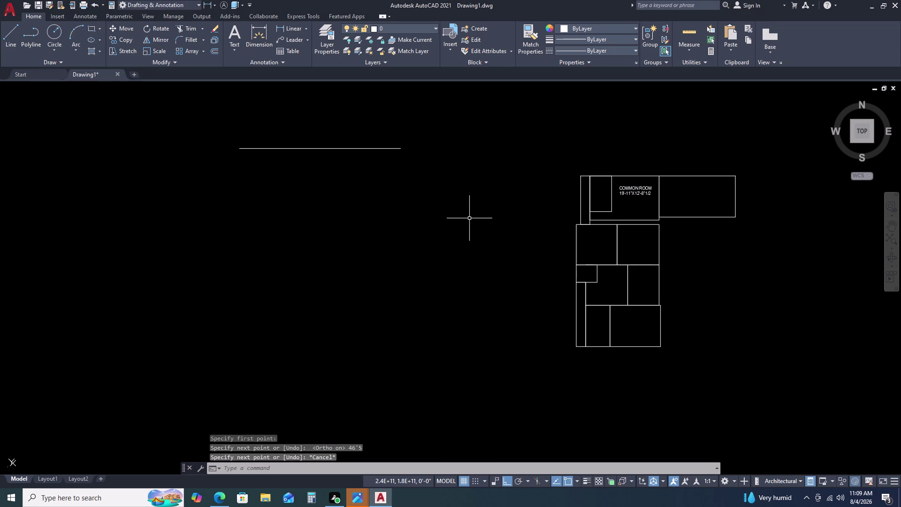
click(297, 33)
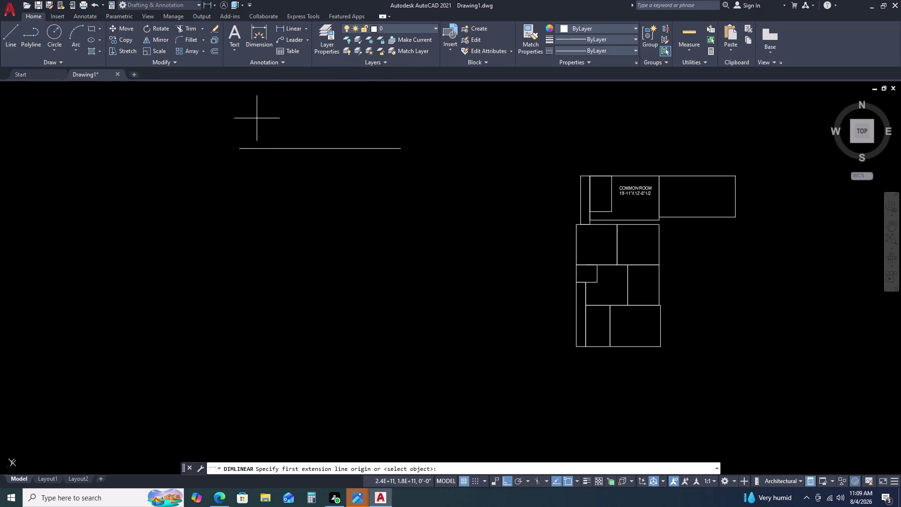
Dimension the new line as 46'-5", placing the dimension above it.
click(237, 147)
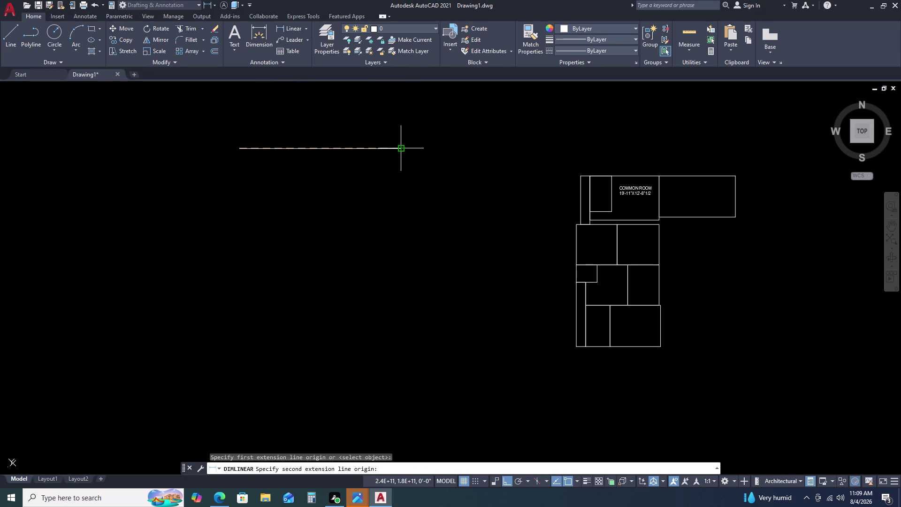
click(401, 150)
scroll(down, 3)
middle_drag(395, 101, 394, 104)
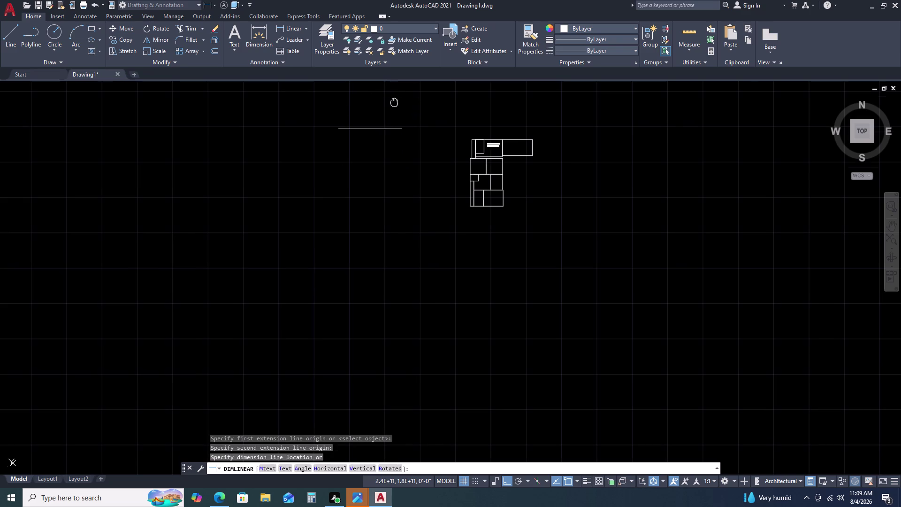
middle_drag(394, 105, 391, 151)
click(393, 121)
scroll(up, 3)
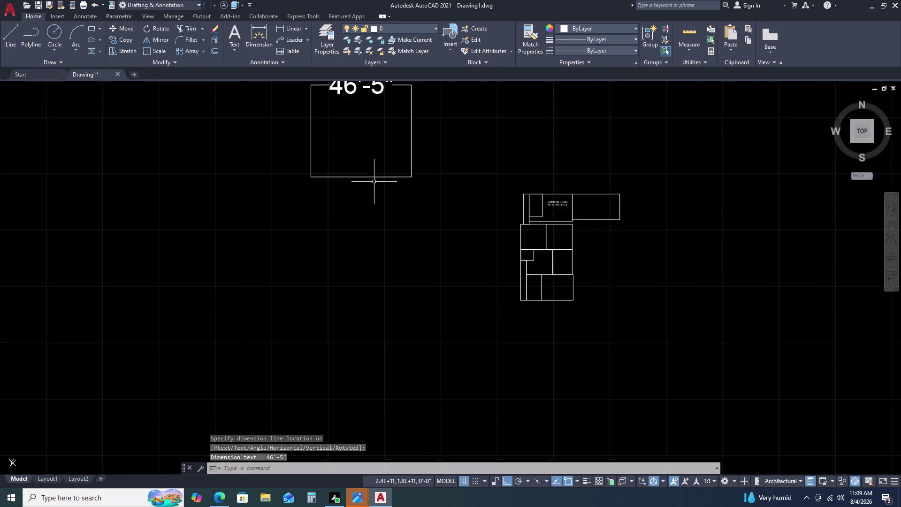
scroll(up, 3)
middle_click(388, 177)
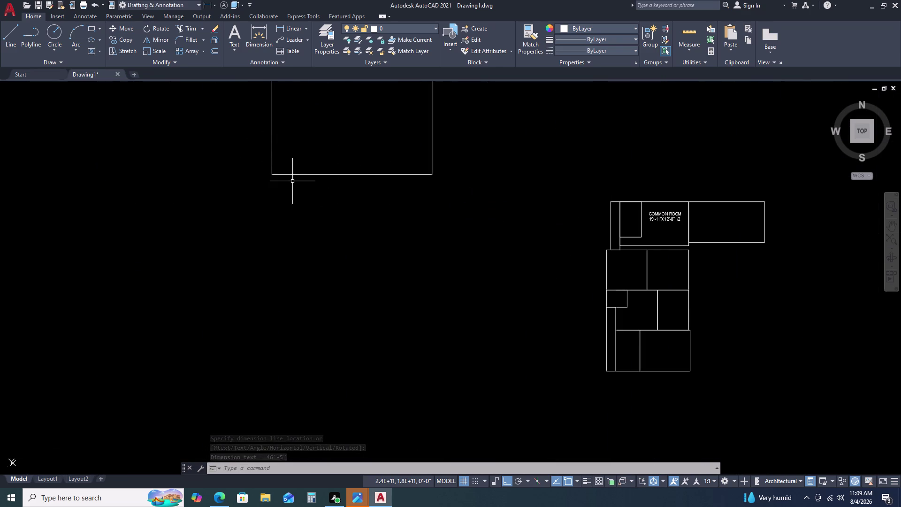
Add a 2'-8" linear dimension (DLI) starting from the line's left end.
key(d)
text(L)
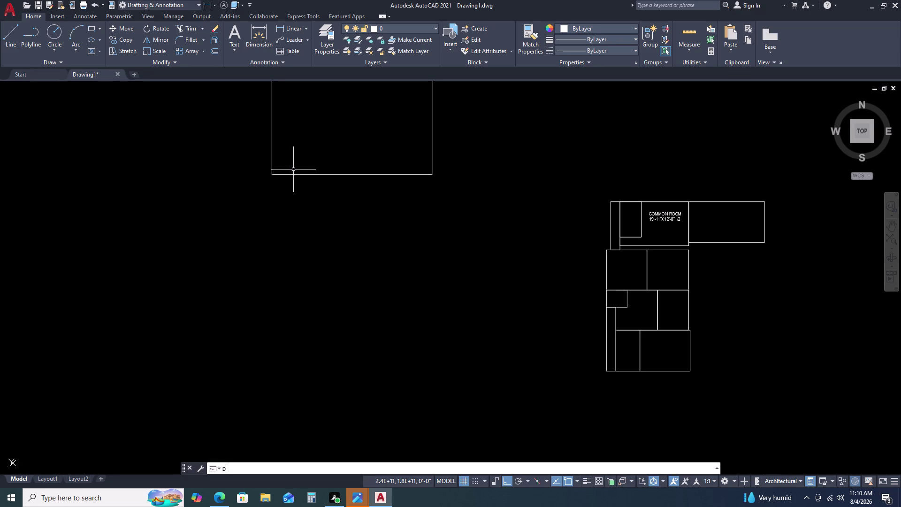
text(I)
key(space)
click(272, 177)
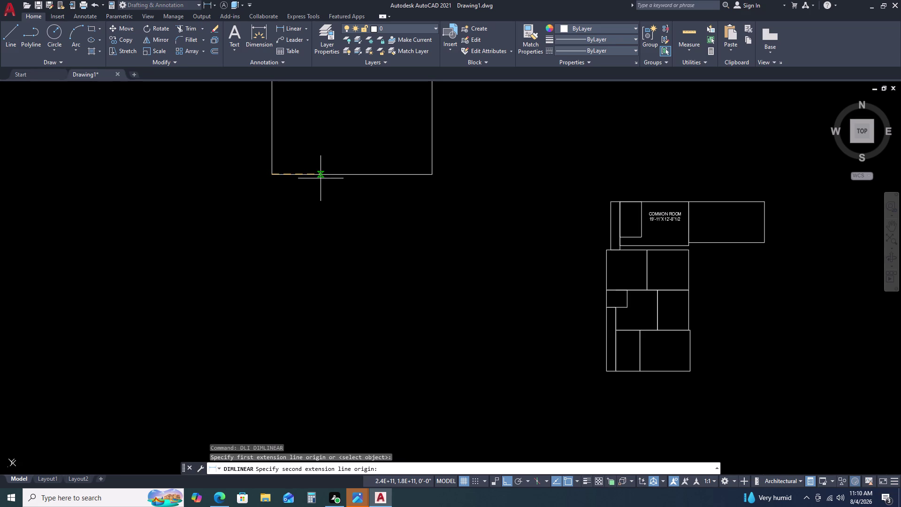
key(2)
key(apostrophe)
key(8)
key(space)
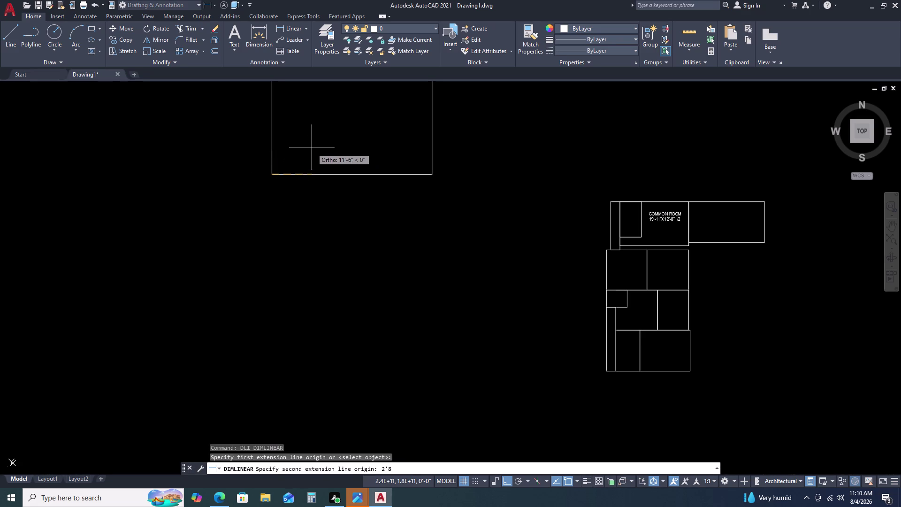
click(317, 124)
scroll(down, 3)
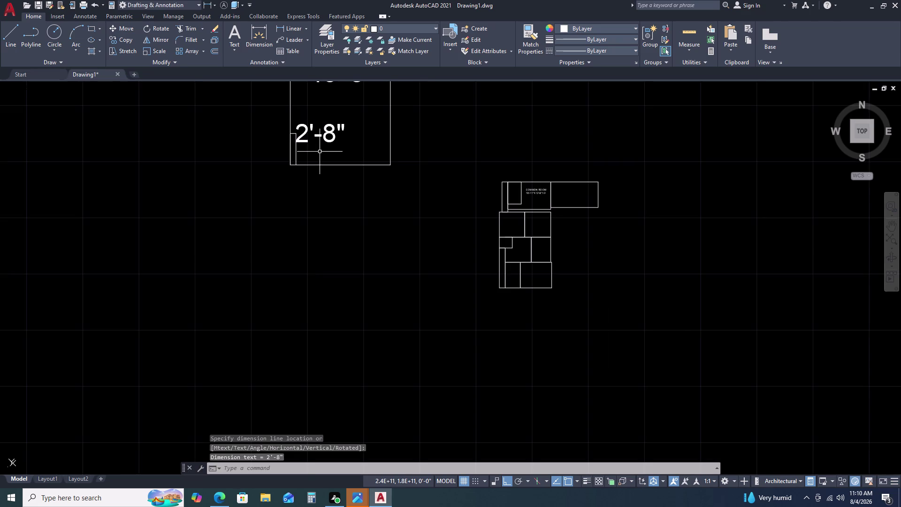
middle_drag(331, 129, 332, 134)
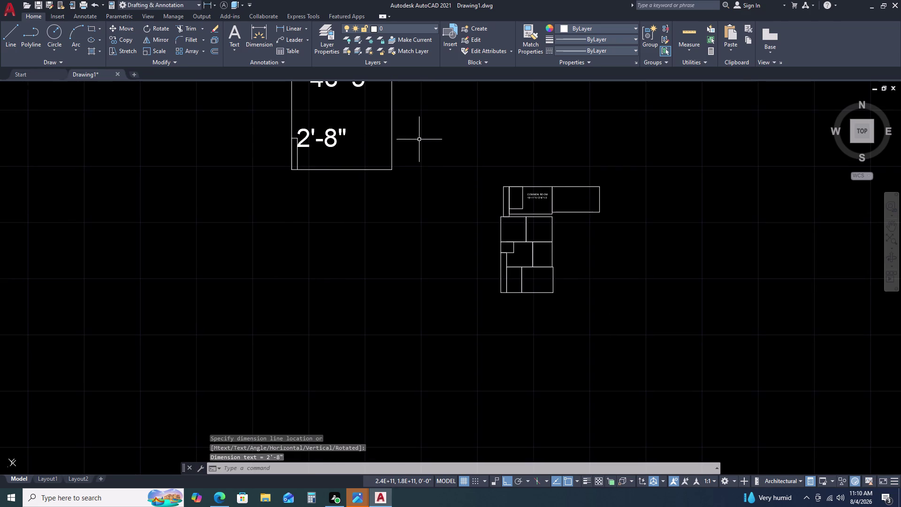
Lower the Standard dimension style's text height to 3' and make Standard current.
text(D)
key(space)
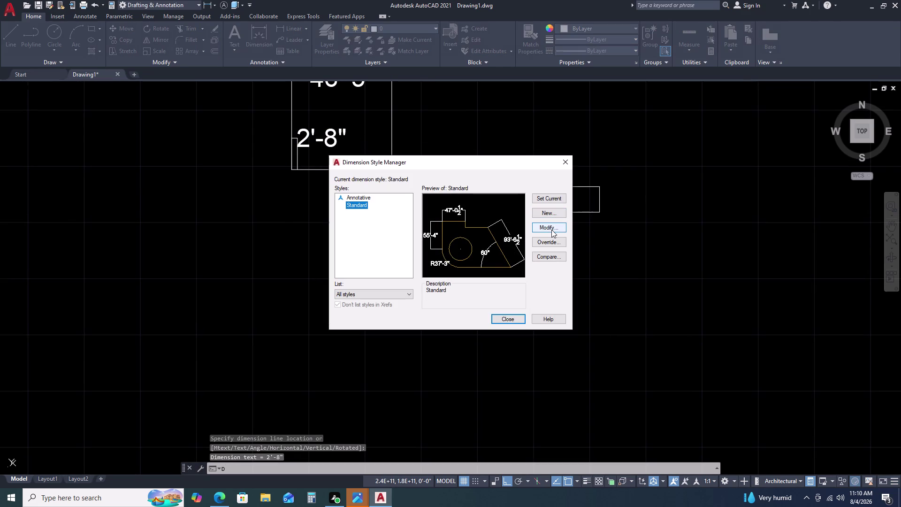
click(551, 229)
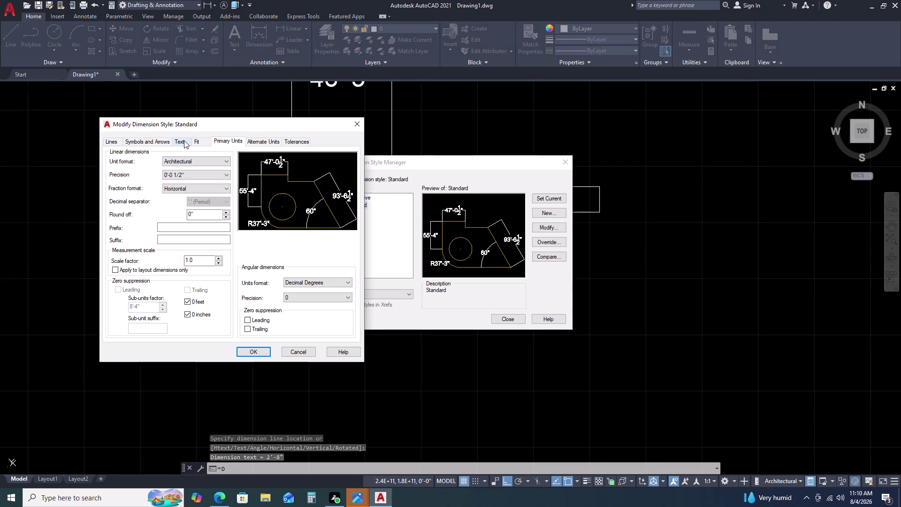
double_click(184, 140)
click(209, 208)
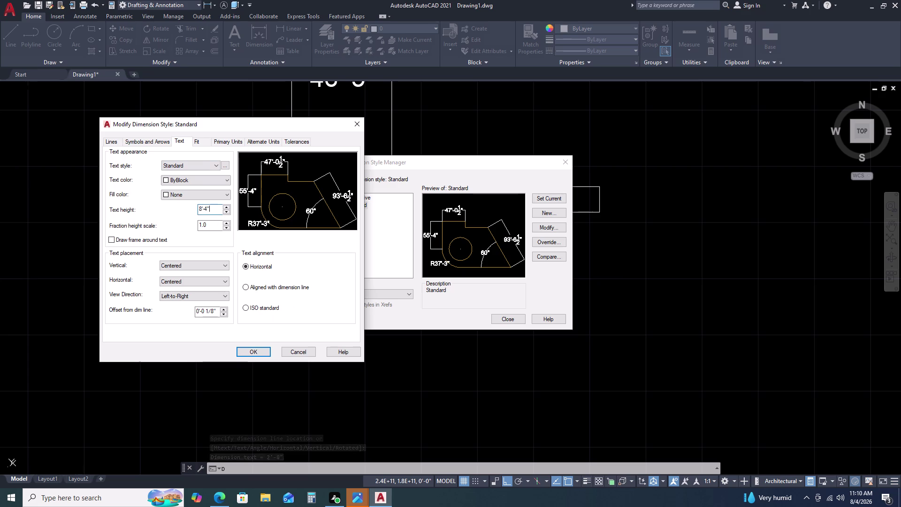
key(BackSpace)
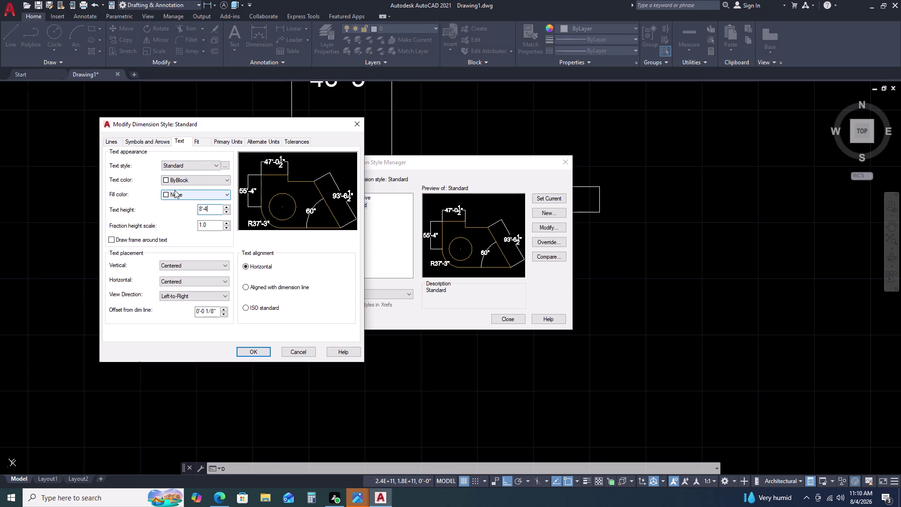
key(BackSpace)
key(BackSpace)
key(BackSpace)
key(BackSpace)
key(BackSpace)
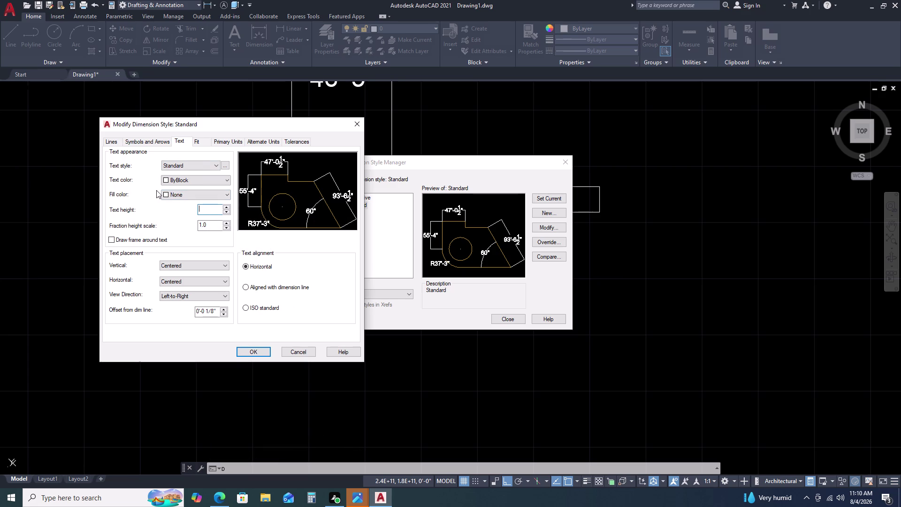
key(3)
key(apostrophe)
key(Return)
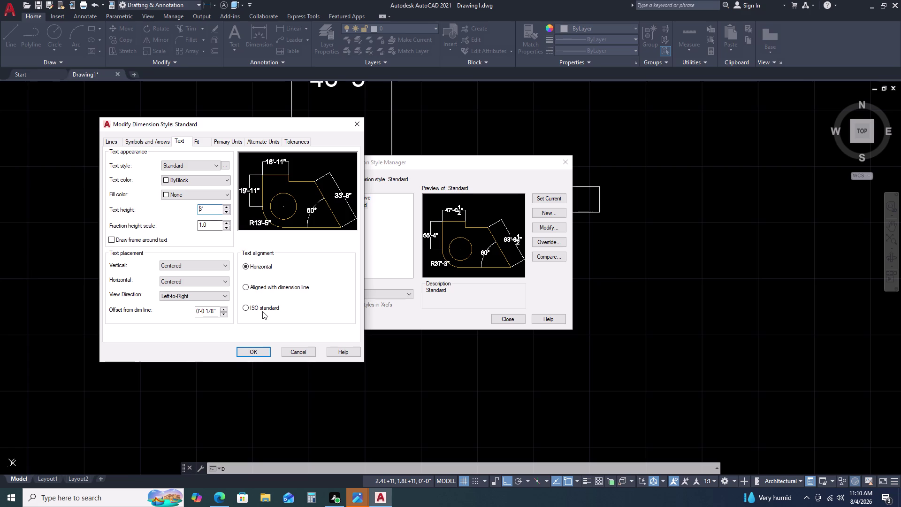
click(255, 353)
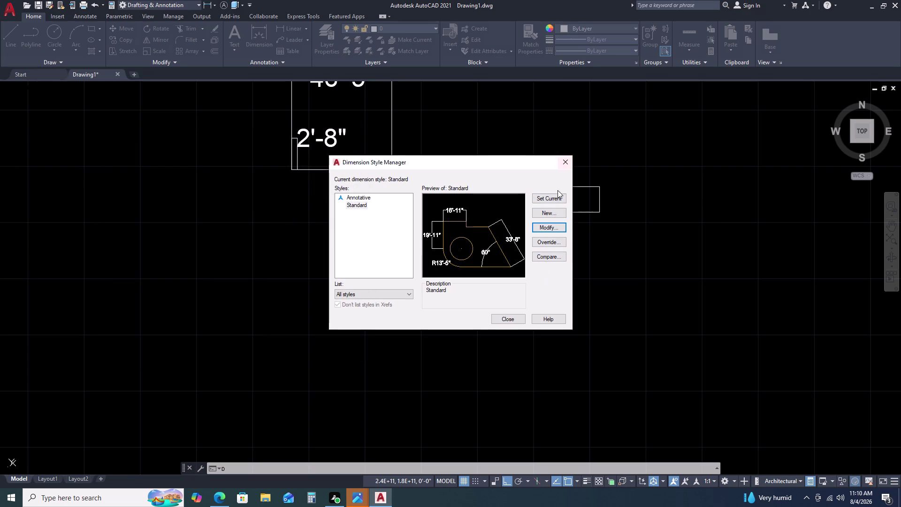
click(552, 201)
Dimension the left room's width as 19'-11", placed above the room.
click(563, 166)
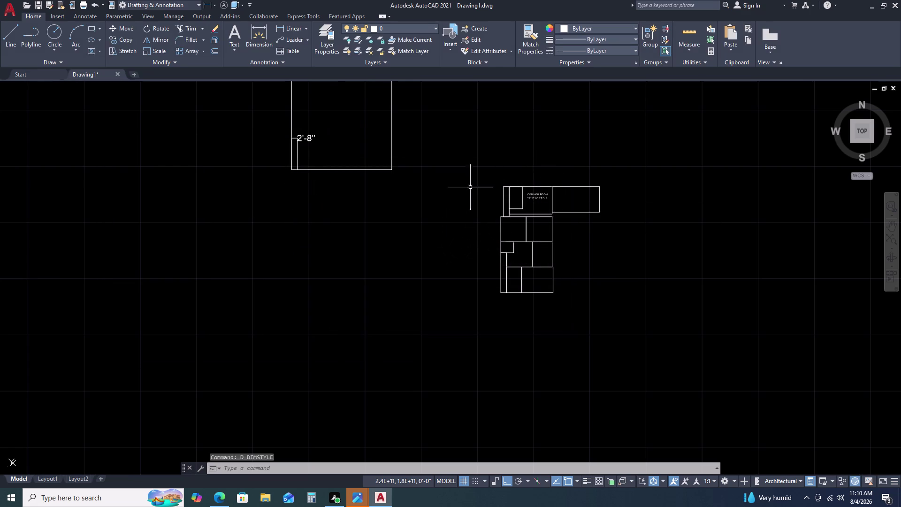
scroll(up, 3)
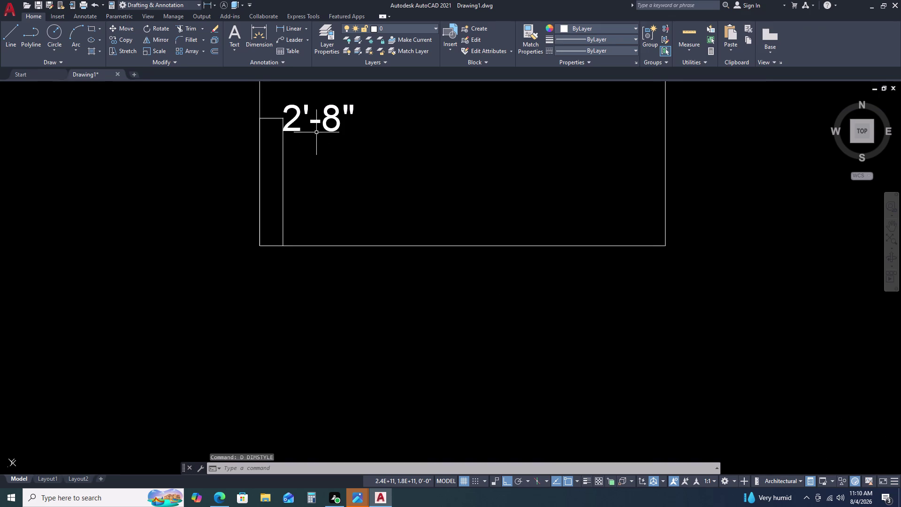
middle_drag(326, 132, 382, 142)
key(d)
key(l)
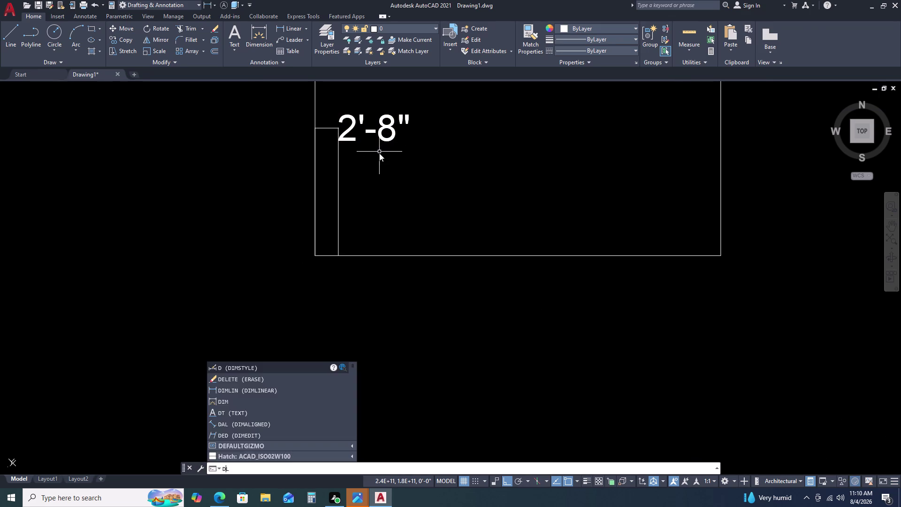
key(i)
key(space)
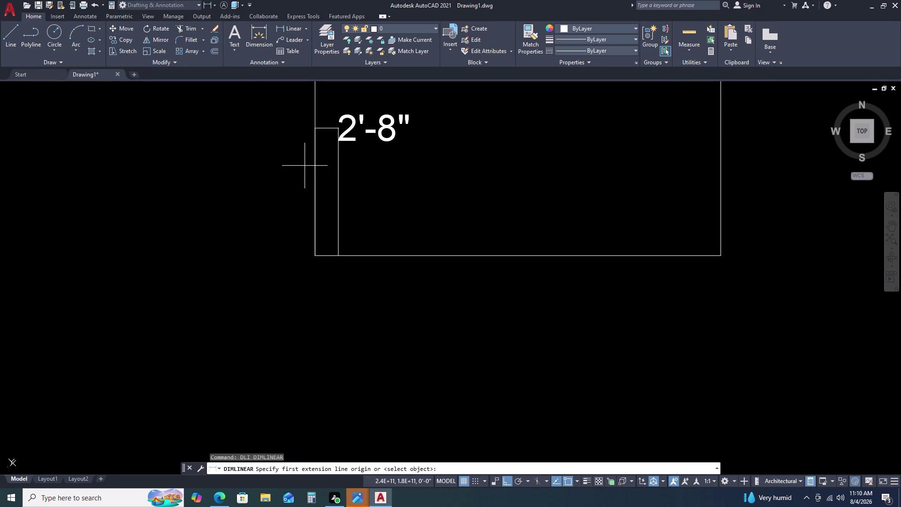
click(339, 253)
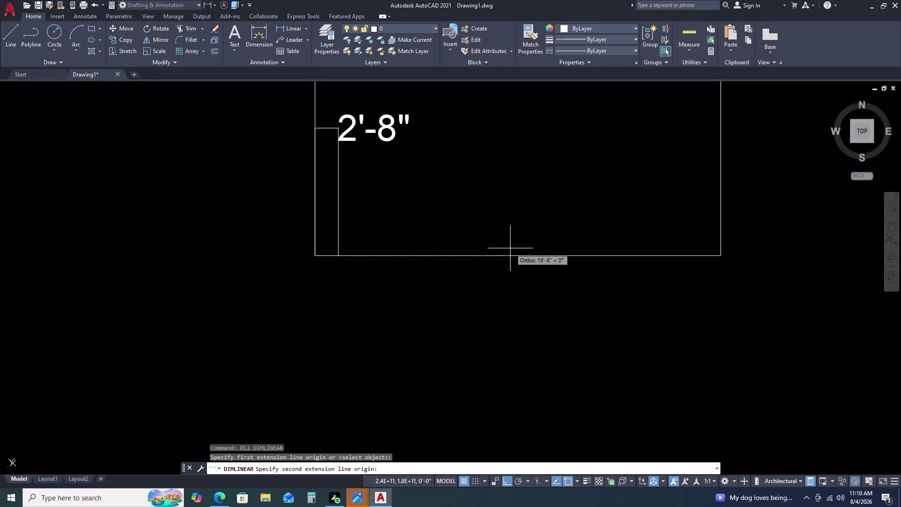
text(19)
key(apostrophe)
text(11)
key(Return)
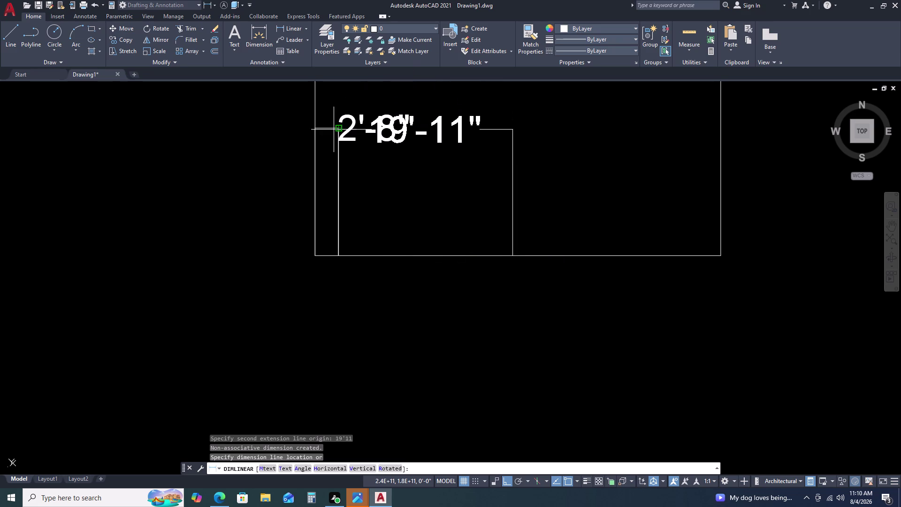
middle_drag(398, 103, 397, 164)
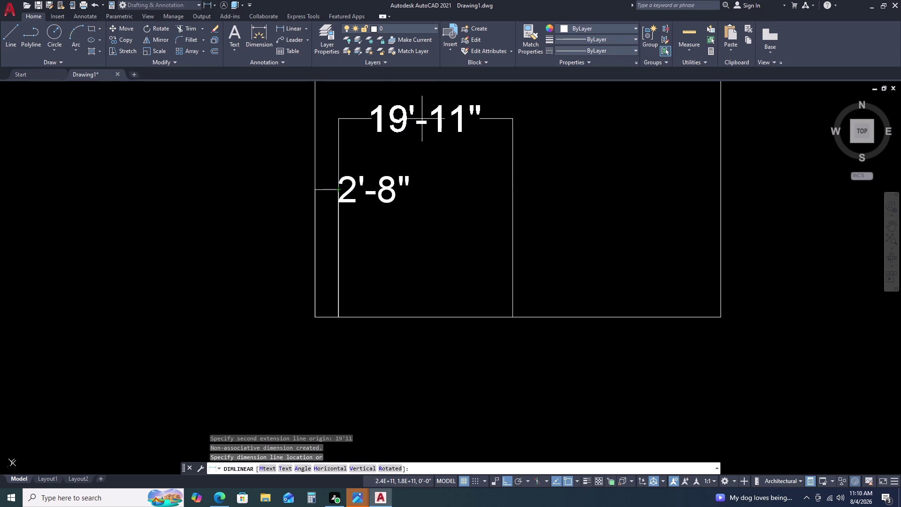
click(448, 102)
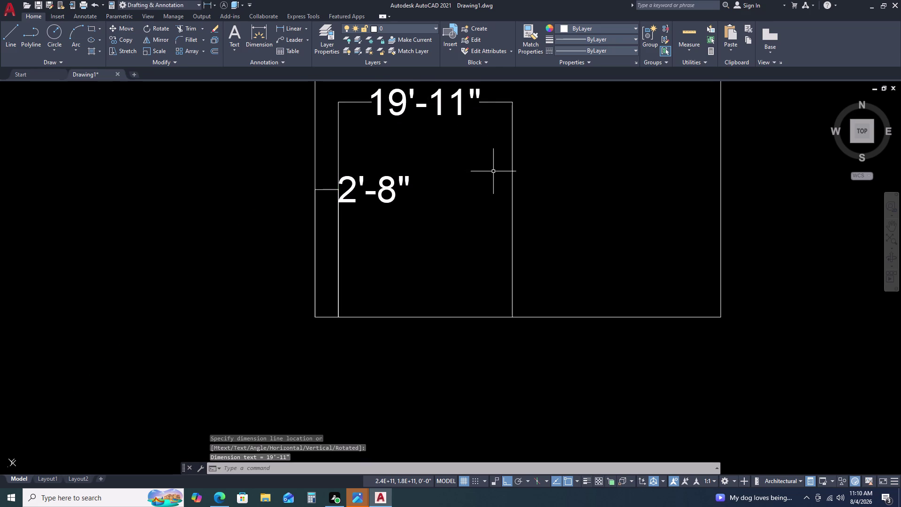
Dimension the right room's width as 21'-11½", placed above the room.
key(space)
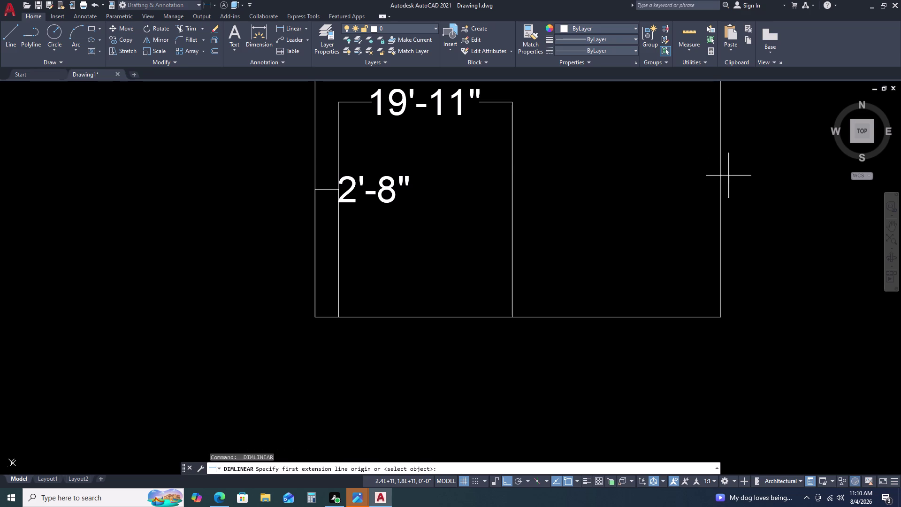
click(511, 319)
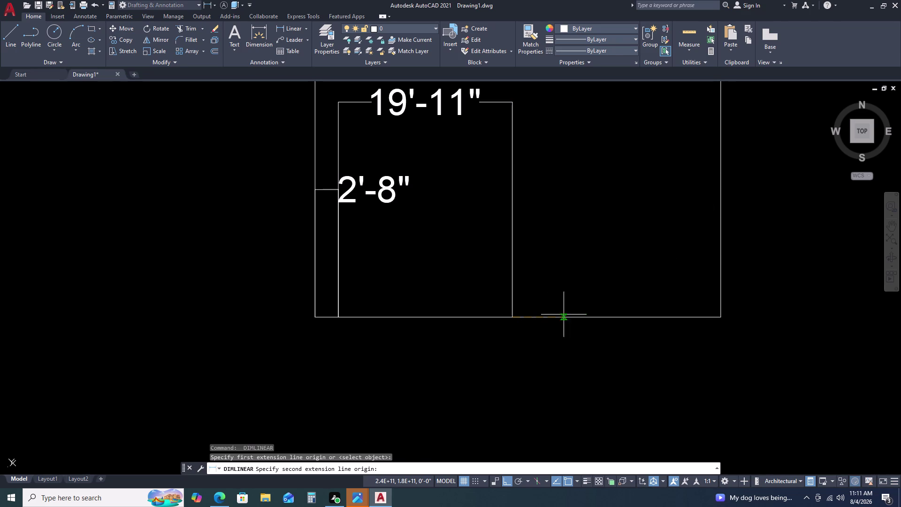
click(721, 316)
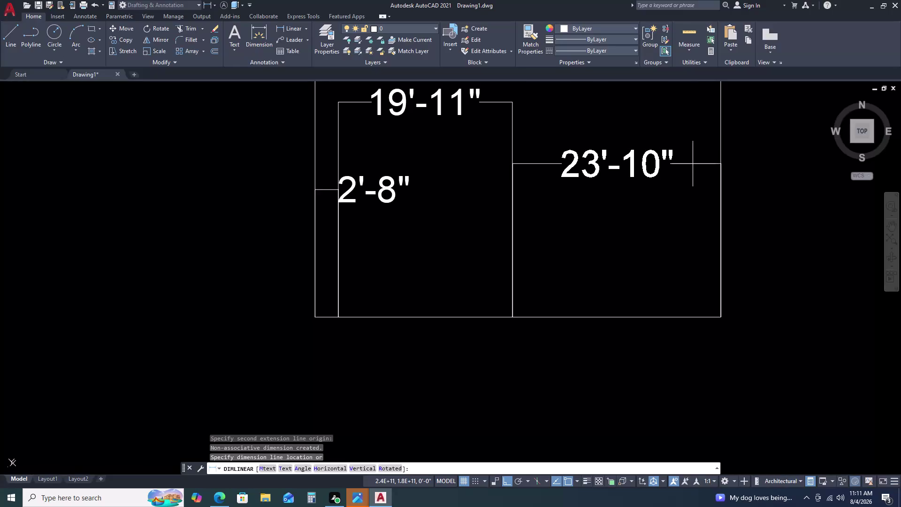
key(Escape)
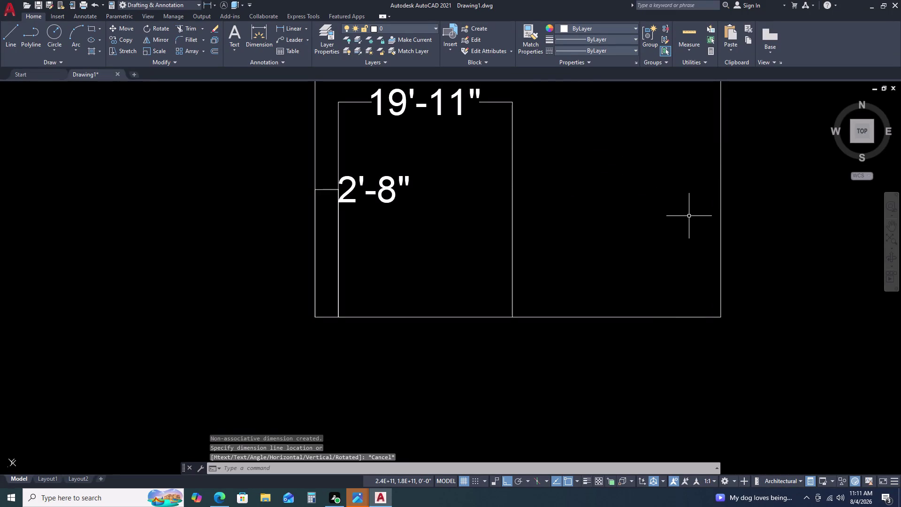
key(space)
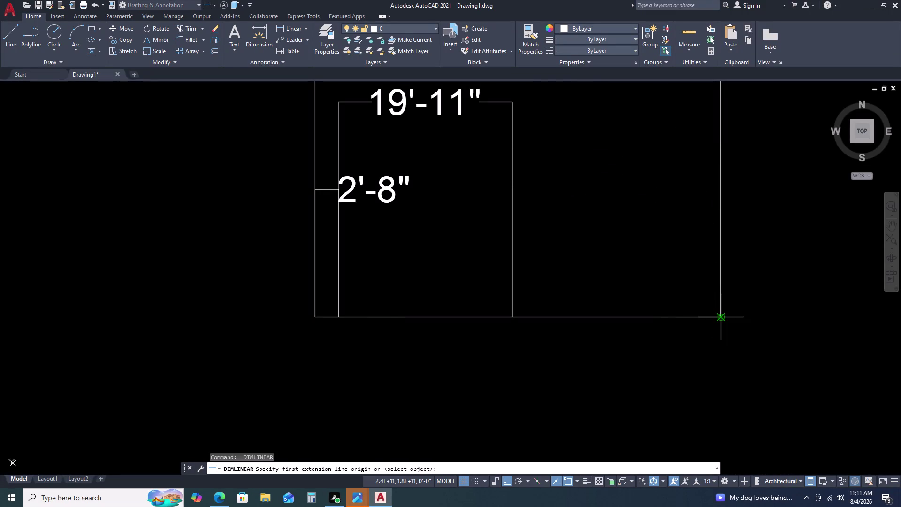
click(722, 316)
text(2)
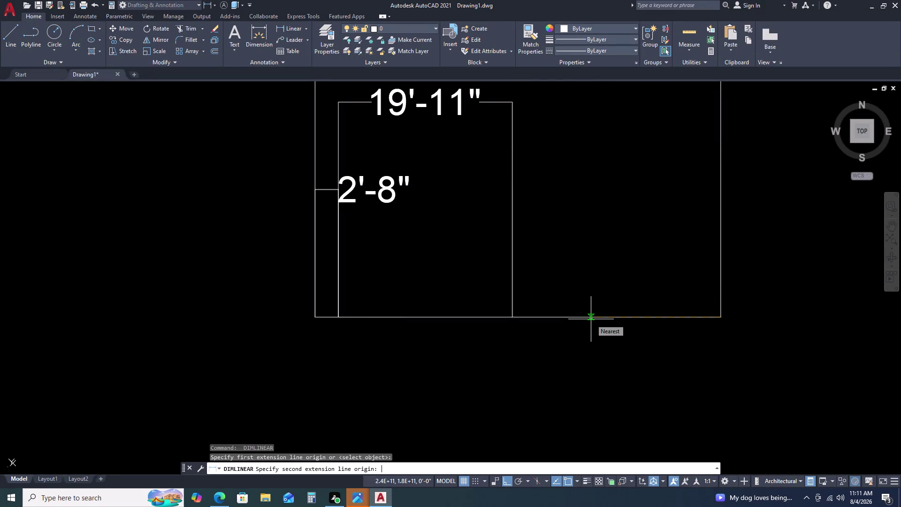
text(1)
text('11)
text(.)
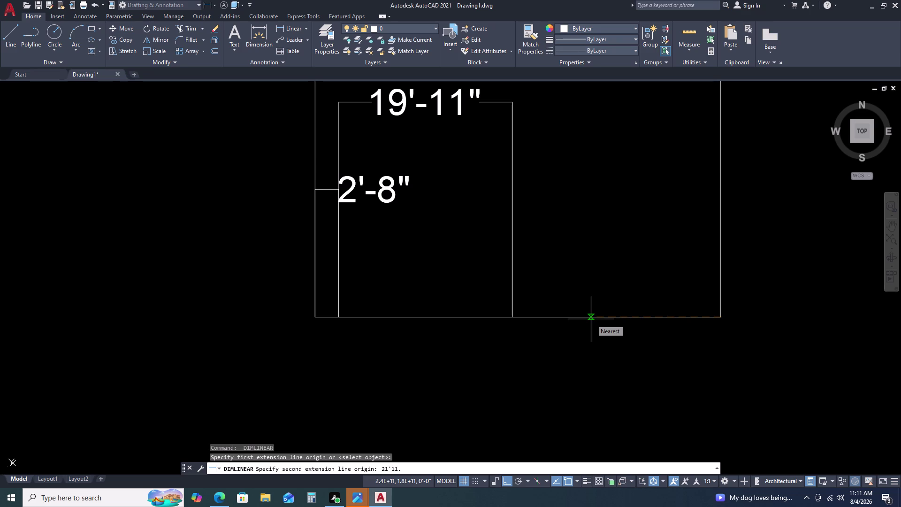
text(5)
key(Return)
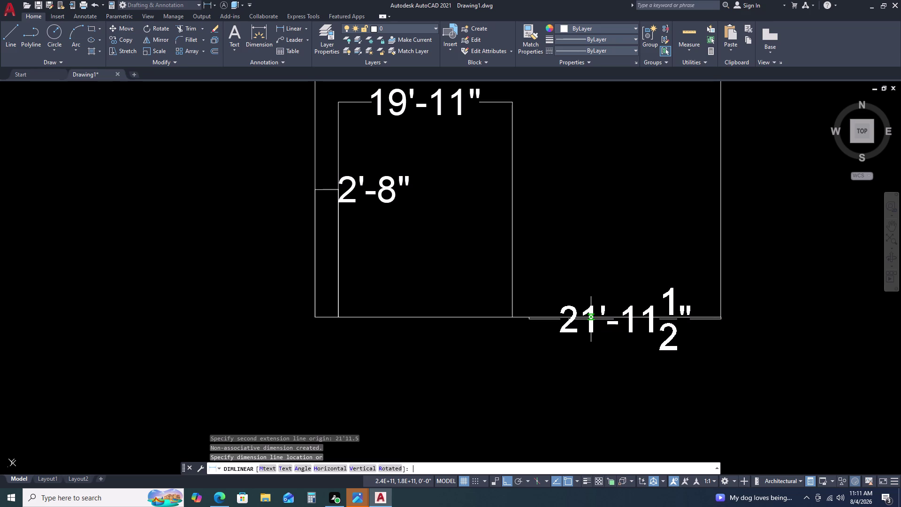
middle_drag(579, 138, 580, 146)
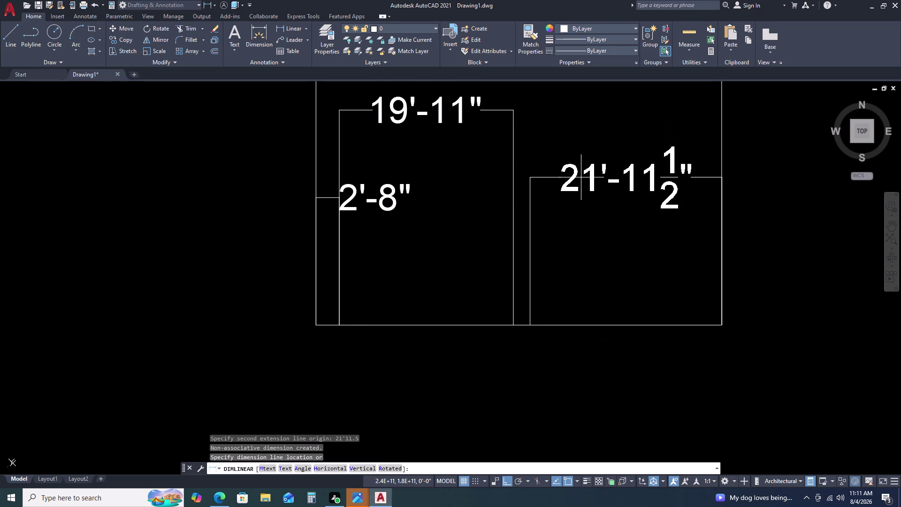
click(512, 114)
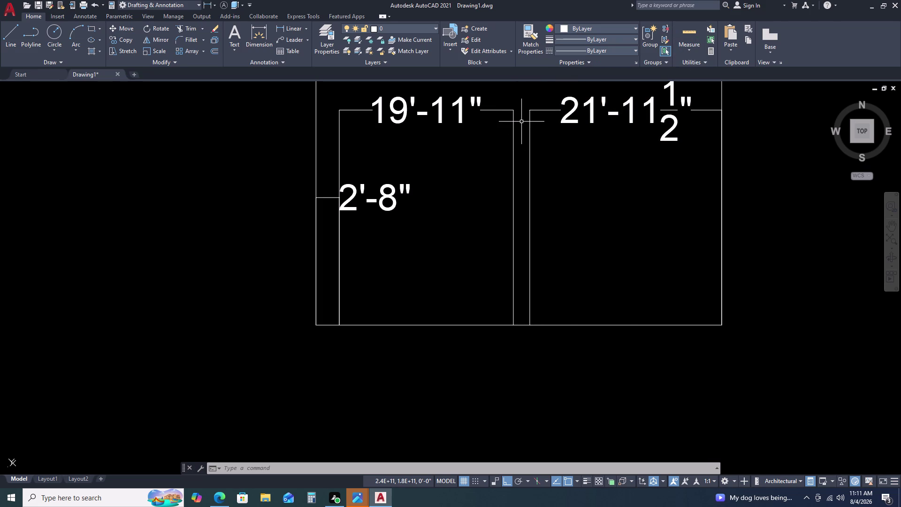
Measure the 1'-10½" gap across the right room's wall offset, then cancel.
key(d)
text(LI)
key(space)
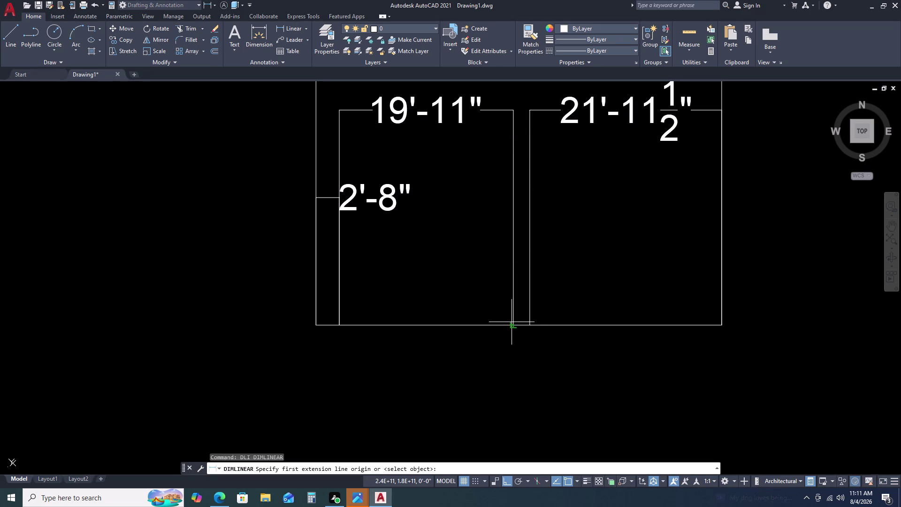
click(513, 326)
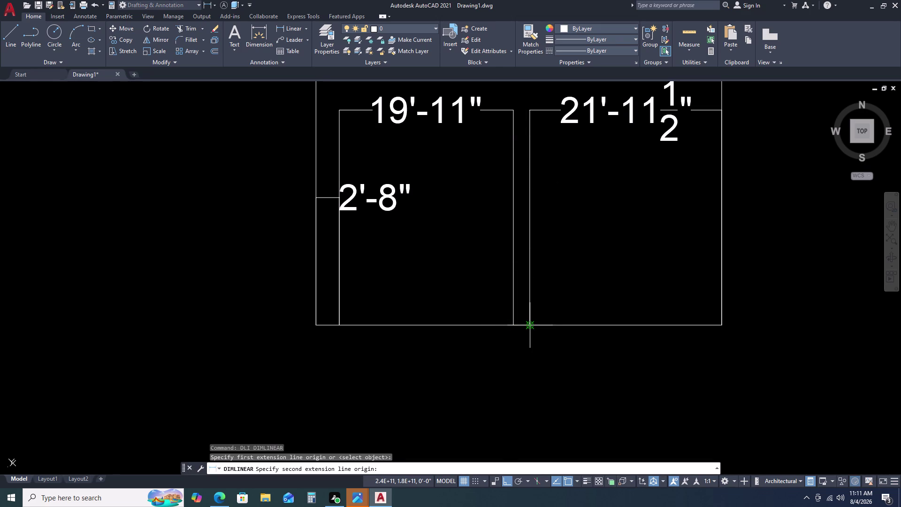
click(533, 324)
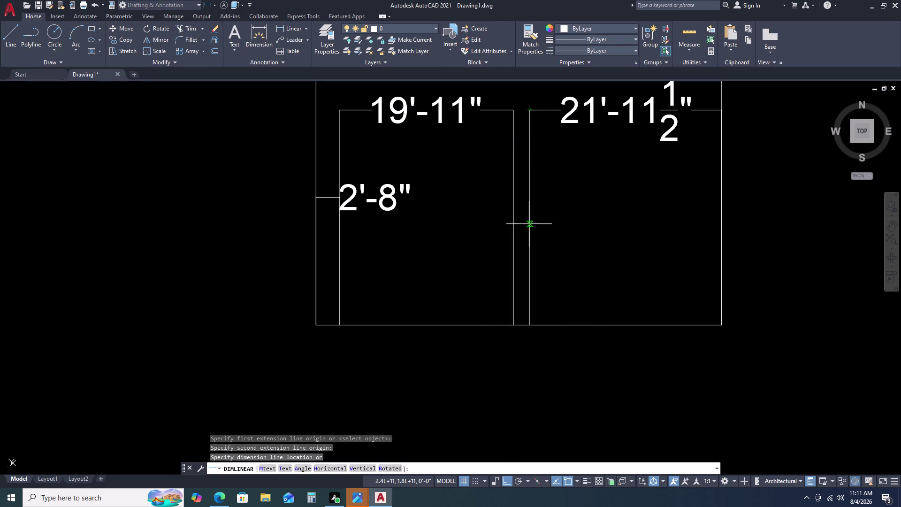
key(Escape)
scroll(up, 3)
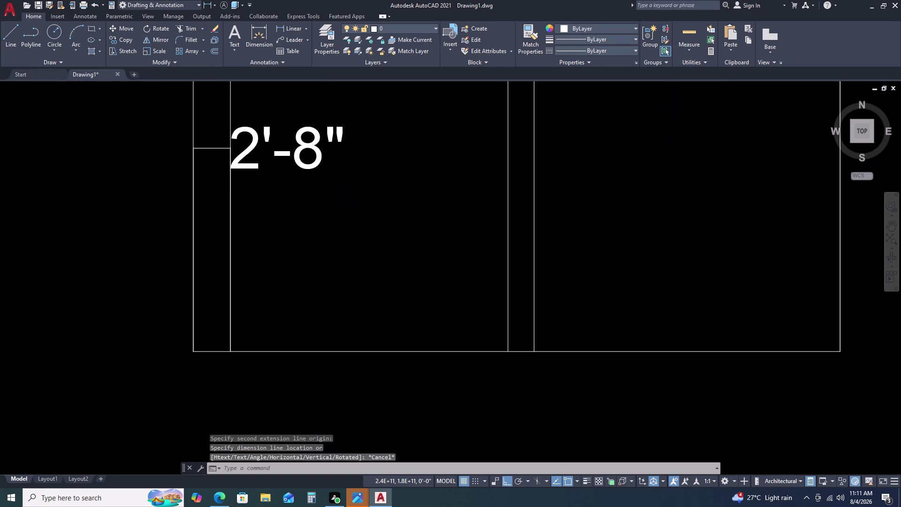
Start another gap dimension, abandon it, and zoom out to view both drawings.
key(space)
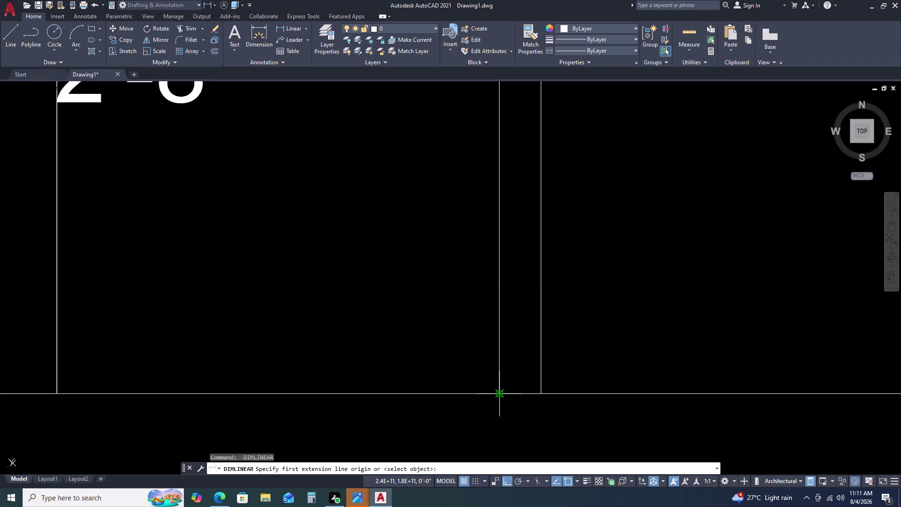
click(501, 392)
double_click(541, 392)
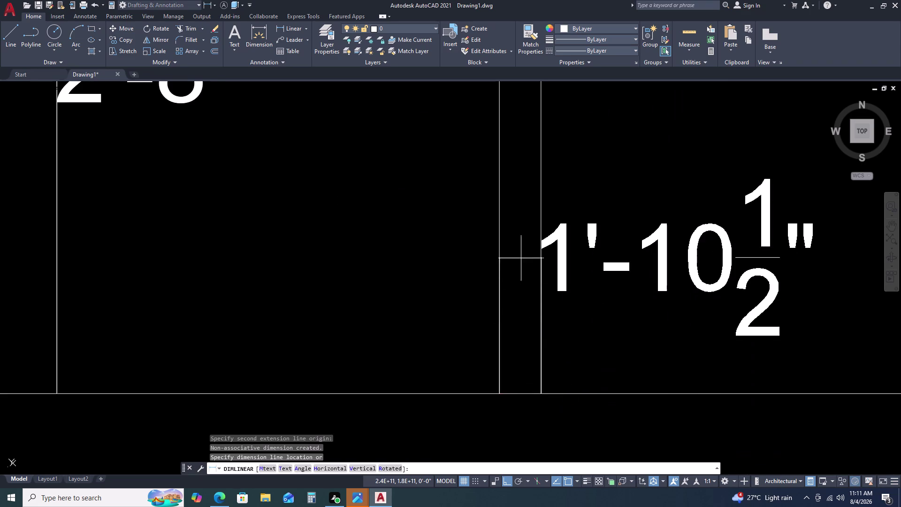
scroll(down, 3)
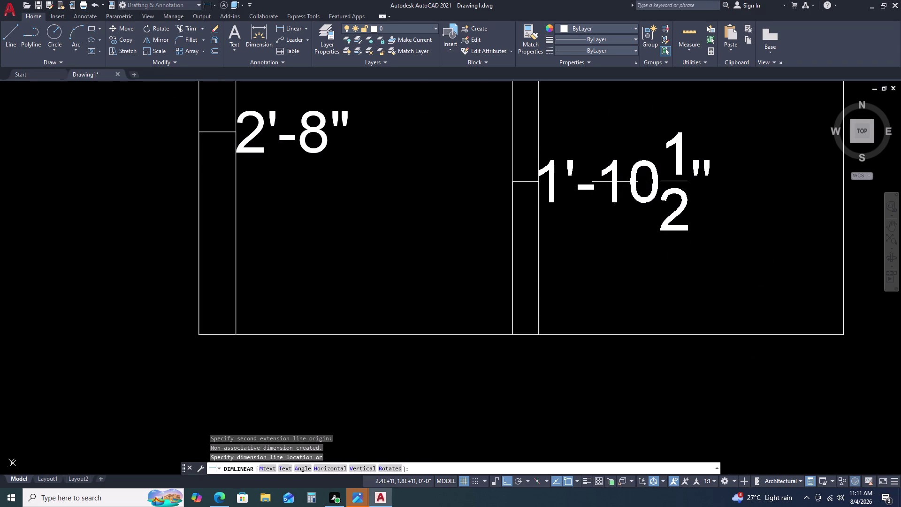
scroll(down, 3)
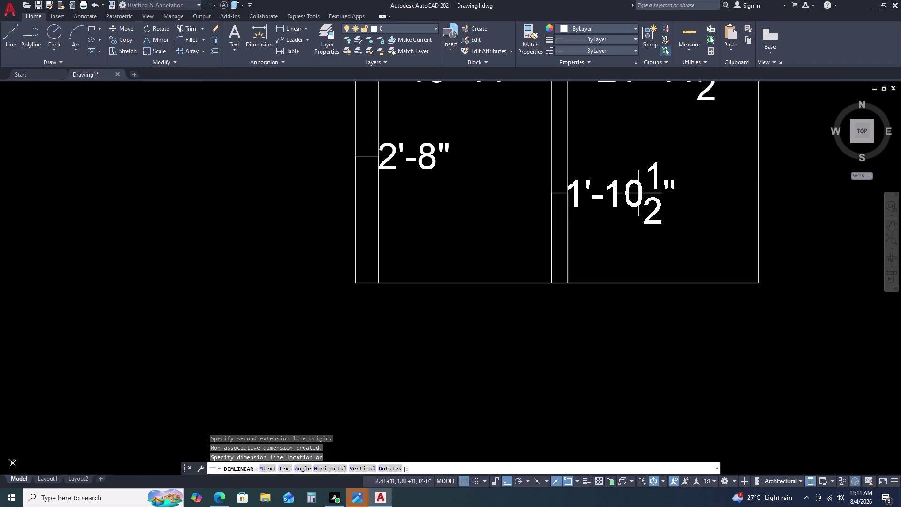
key(Escape)
scroll(down, 3)
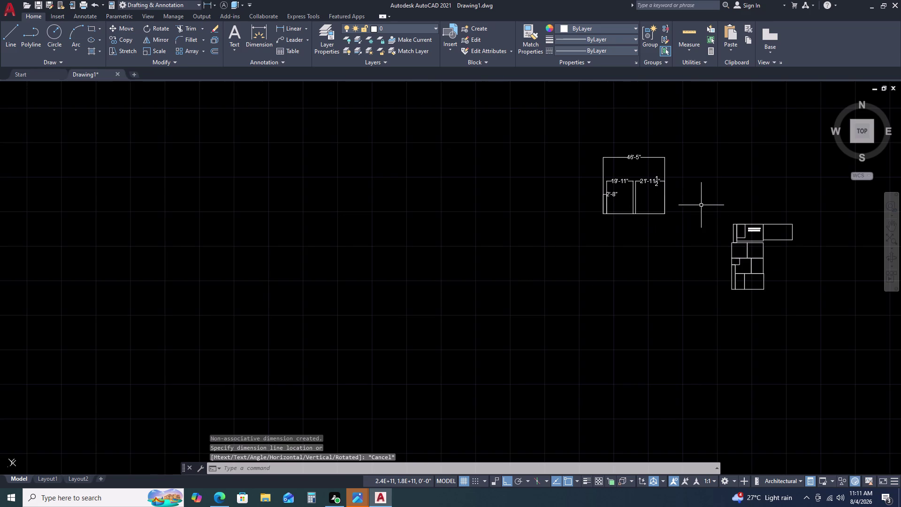
Try an overall top-wall dimension twice, discarding the 45'-8½" and 44'-6½" results.
scroll(up, 3)
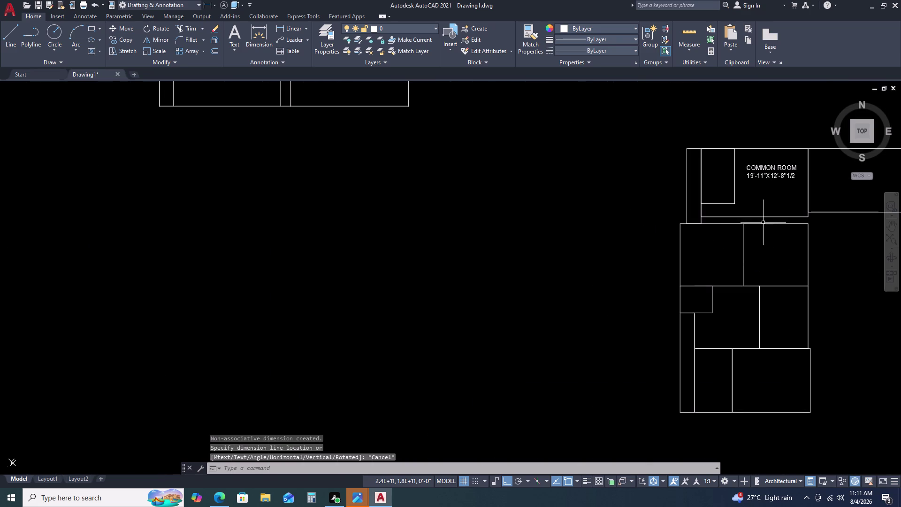
middle_drag(770, 217, 610, 236)
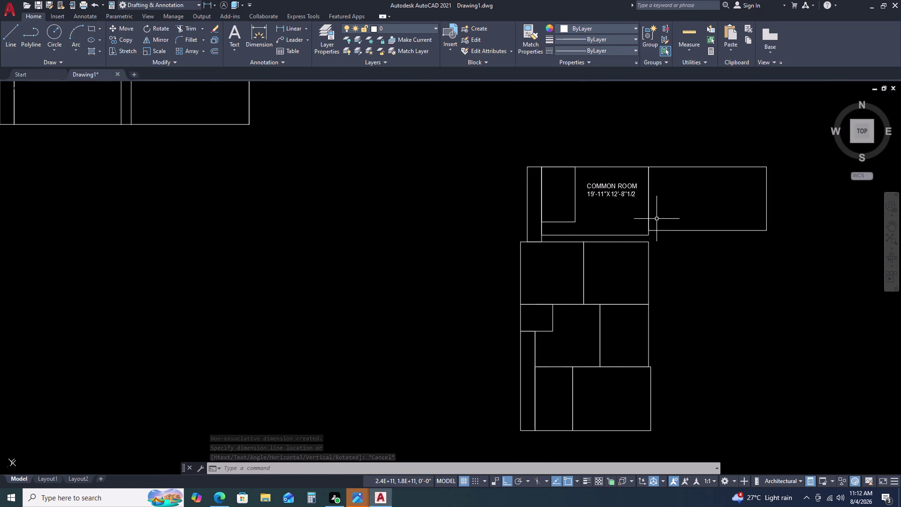
key(space)
click(528, 165)
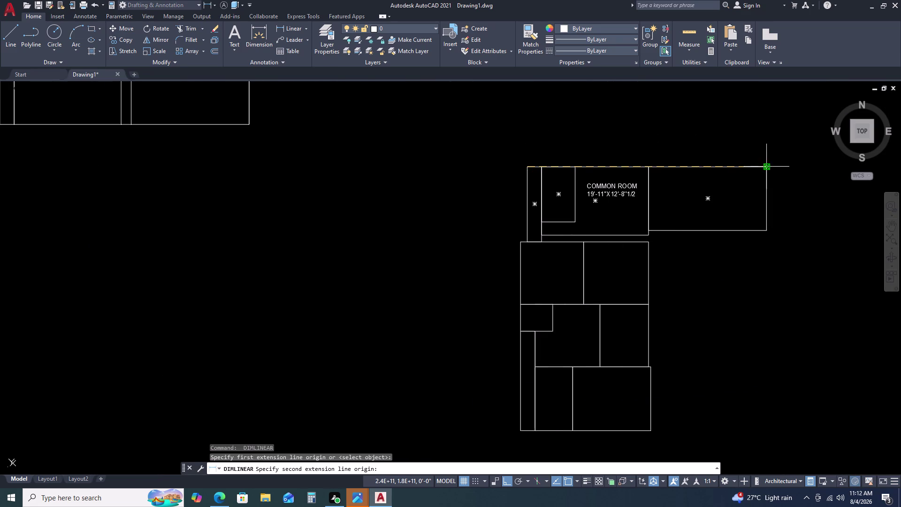
click(773, 169)
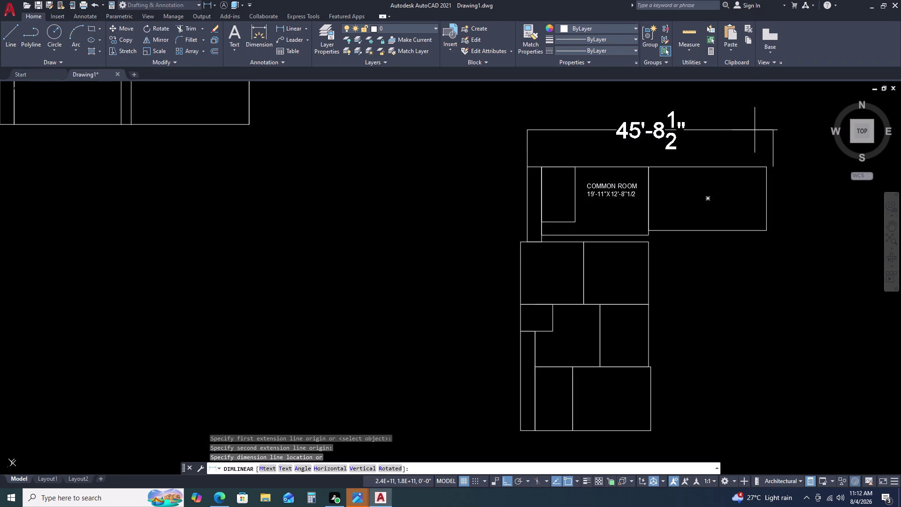
key(Escape)
key(space)
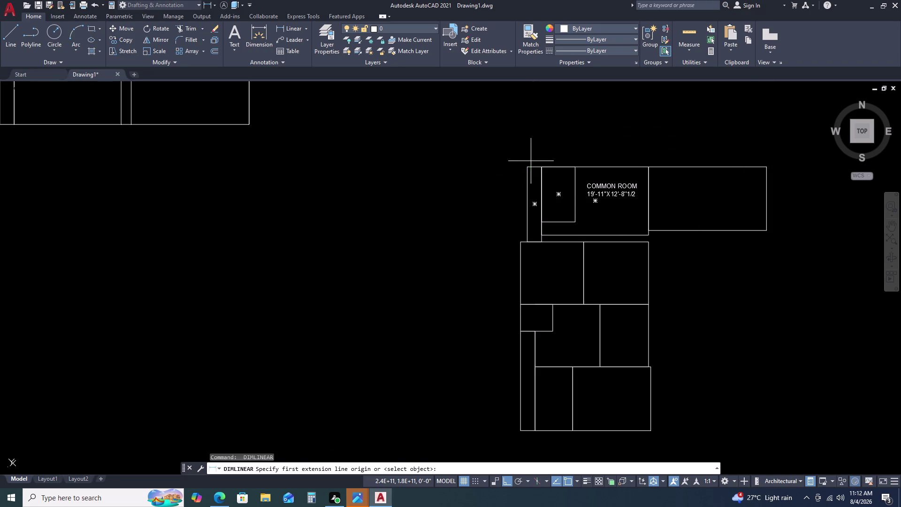
click(527, 169)
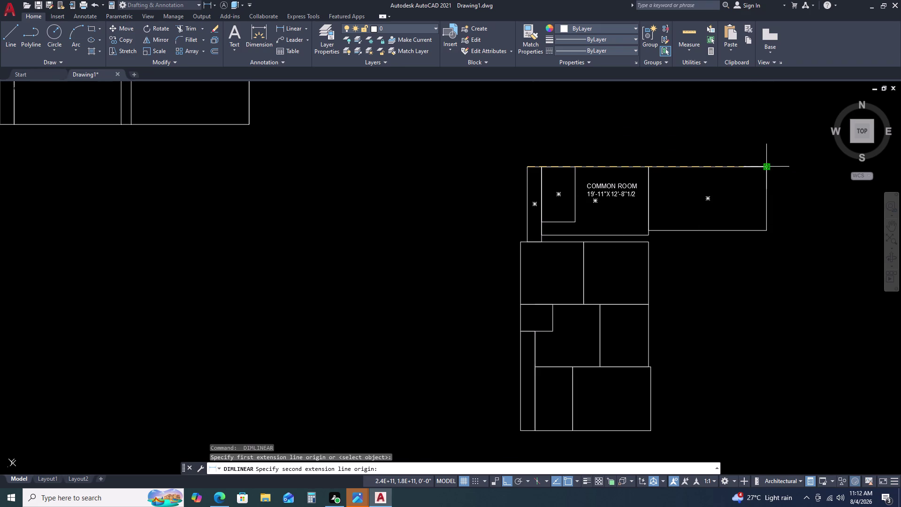
click(764, 166)
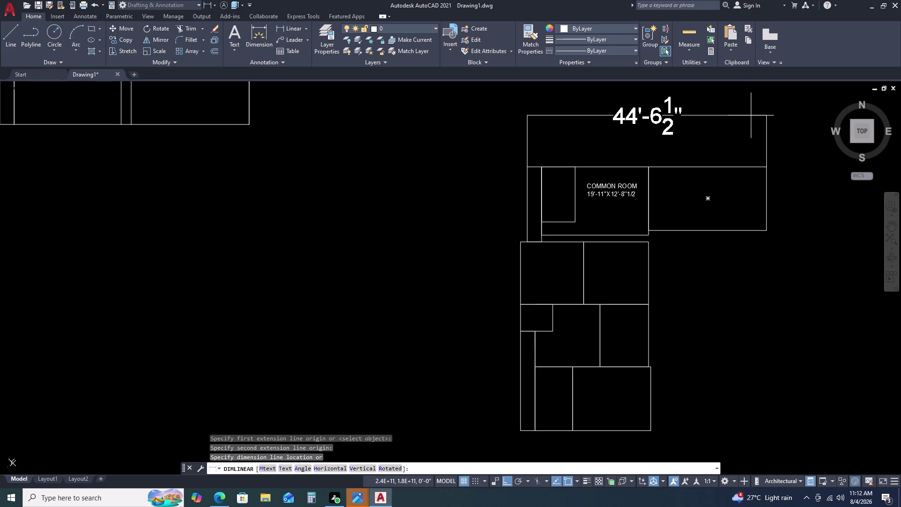
key(Escape)
Dimension the outer left wall's top corner to the inner corner as 2'-8".
scroll(down, 3)
scroll(up, 3)
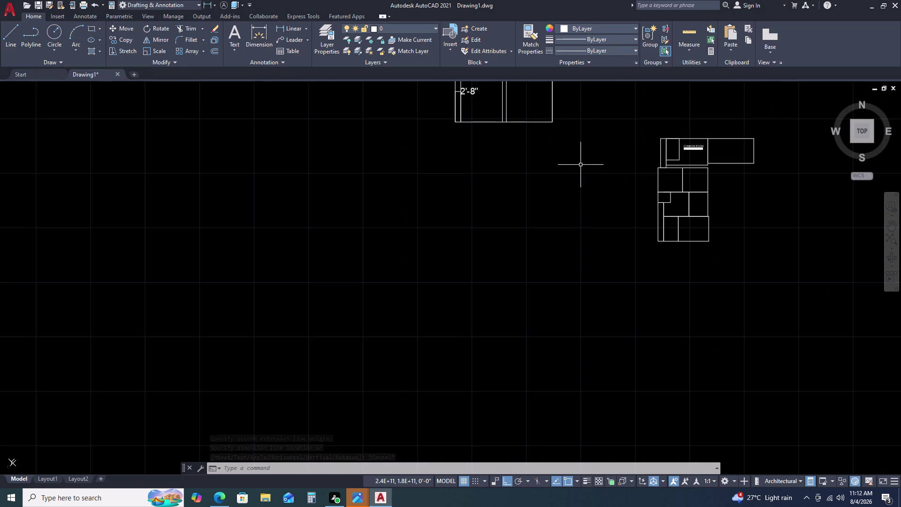
middle_drag(584, 165, 477, 230)
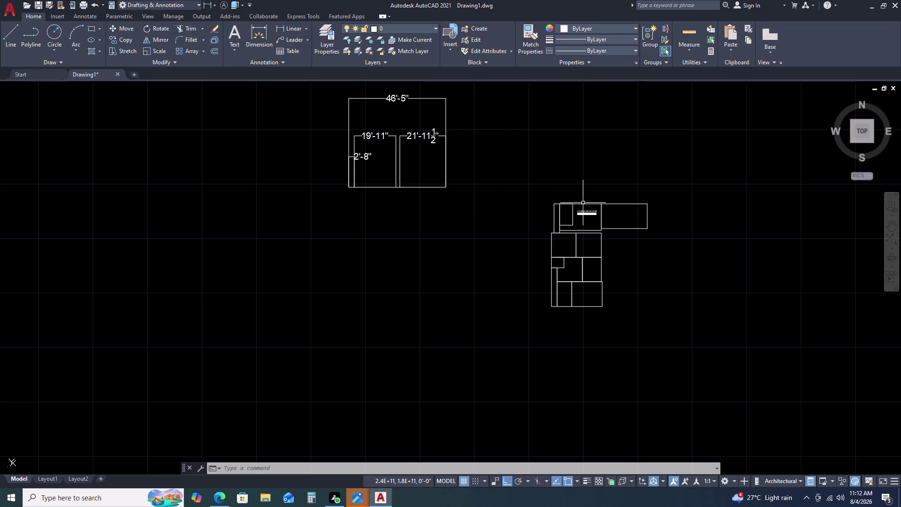
key(space)
scroll(up, 3)
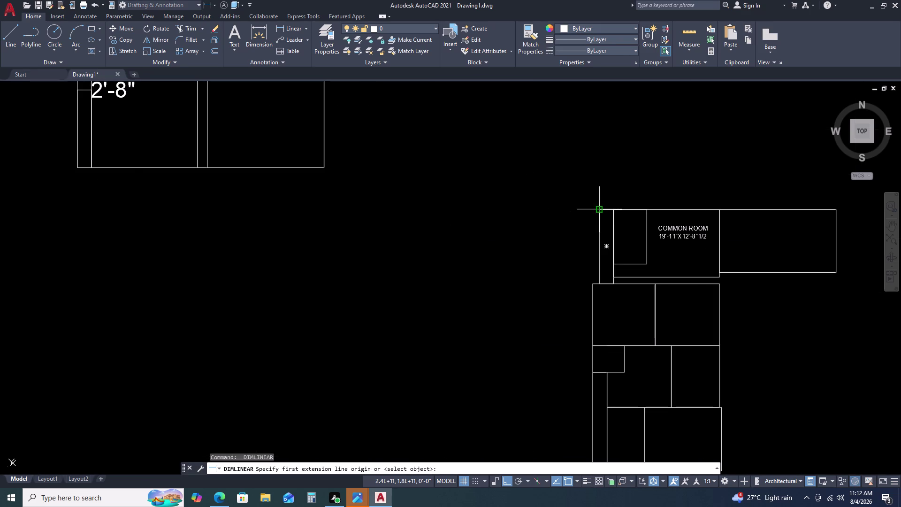
click(599, 208)
click(616, 210)
click(610, 169)
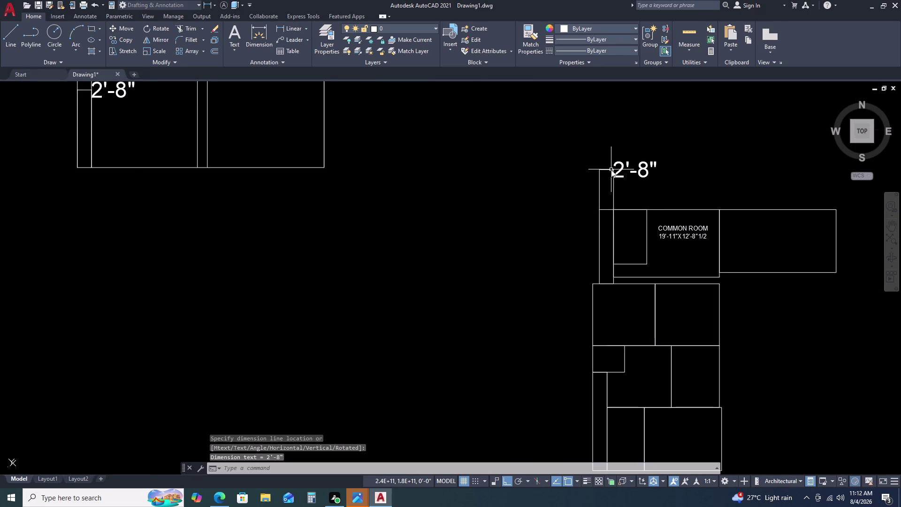
Add a 19'-11" dimension across the top of the common room.
key(space)
click(614, 211)
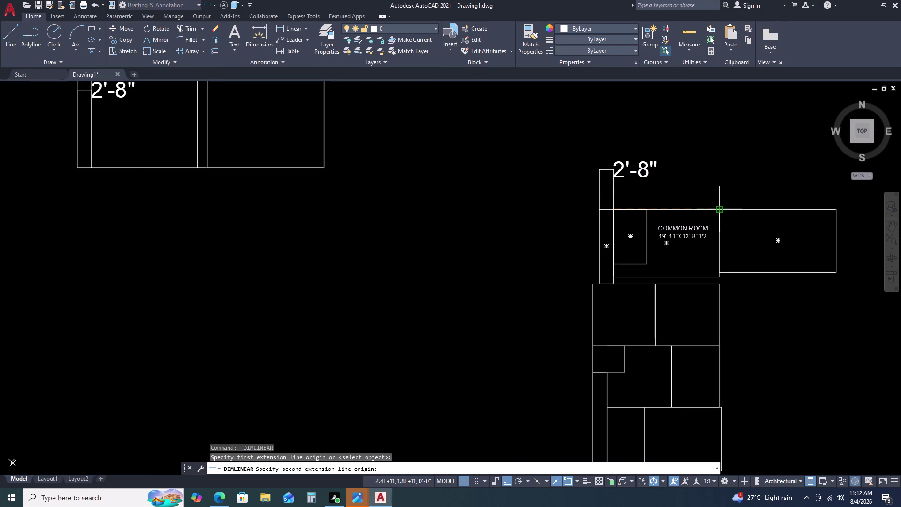
click(719, 211)
click(612, 134)
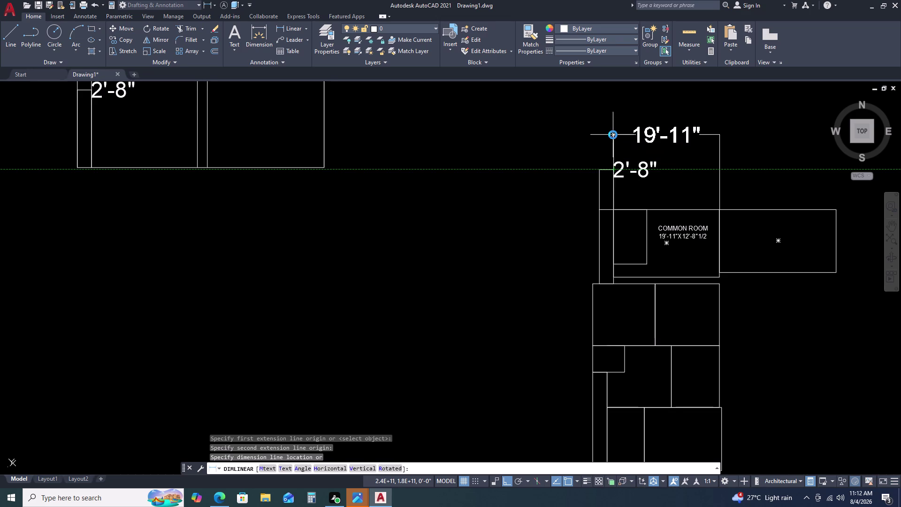
Add a 21'-11½" dimension across the right room's top wall.
key(space)
click(721, 207)
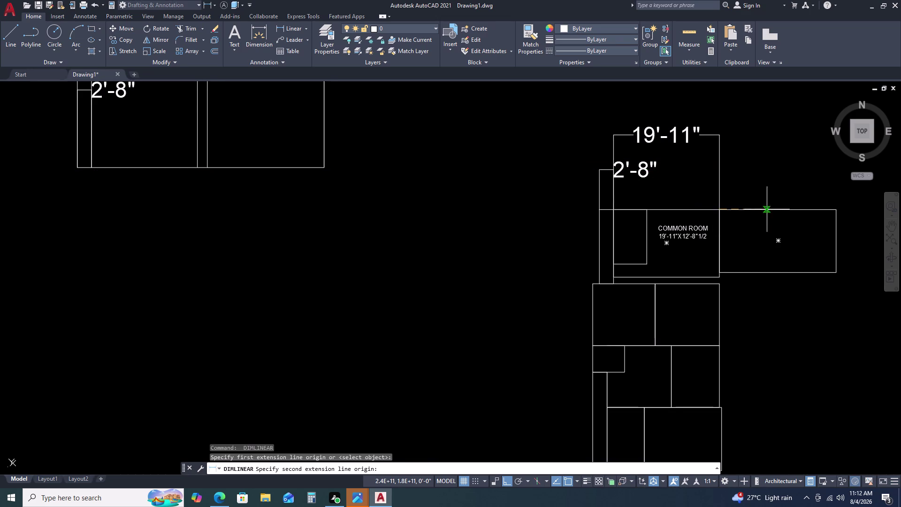
double_click(836, 211)
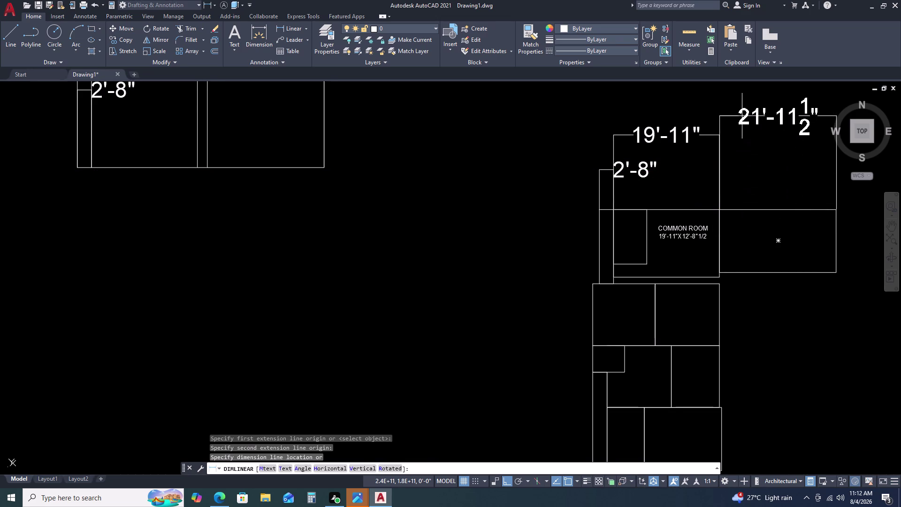
click(721, 133)
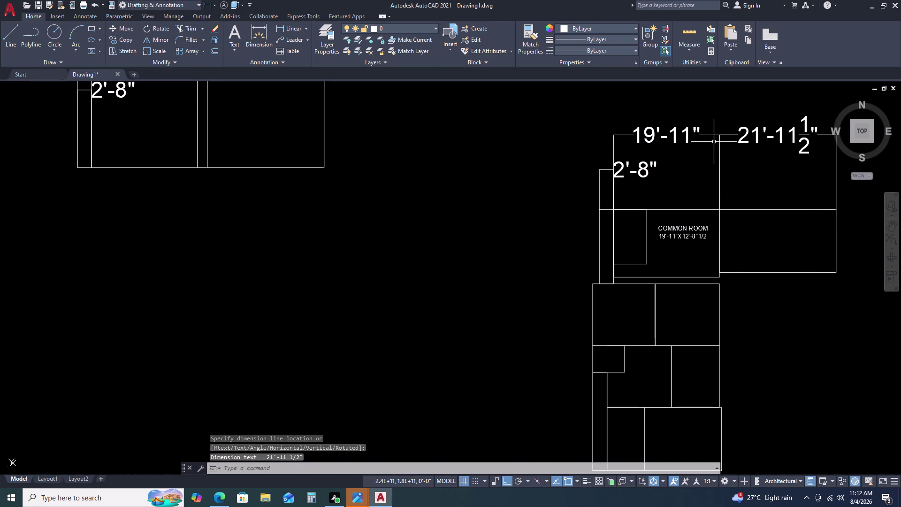
scroll(down, 3)
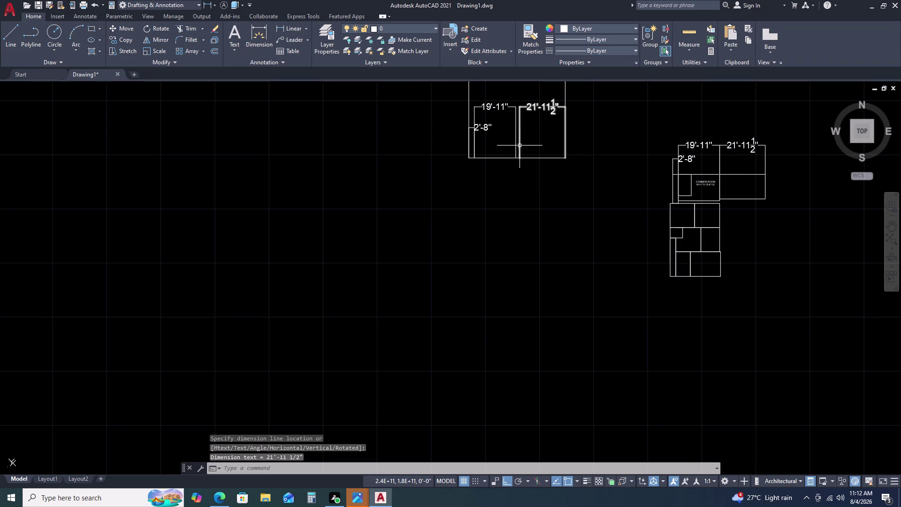
scroll(up, 3)
middle_drag(523, 143, 490, 252)
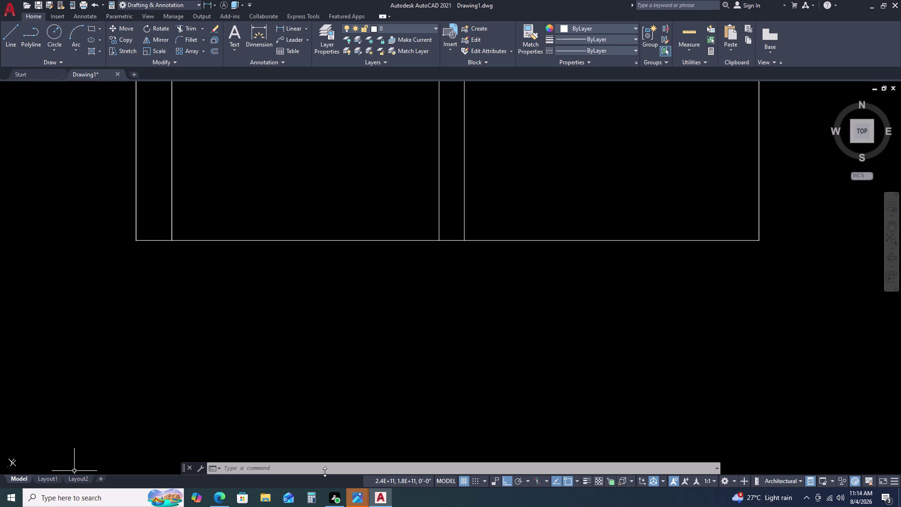
scroll(down, 3)
scroll(down, 3)
scroll(up, 3)
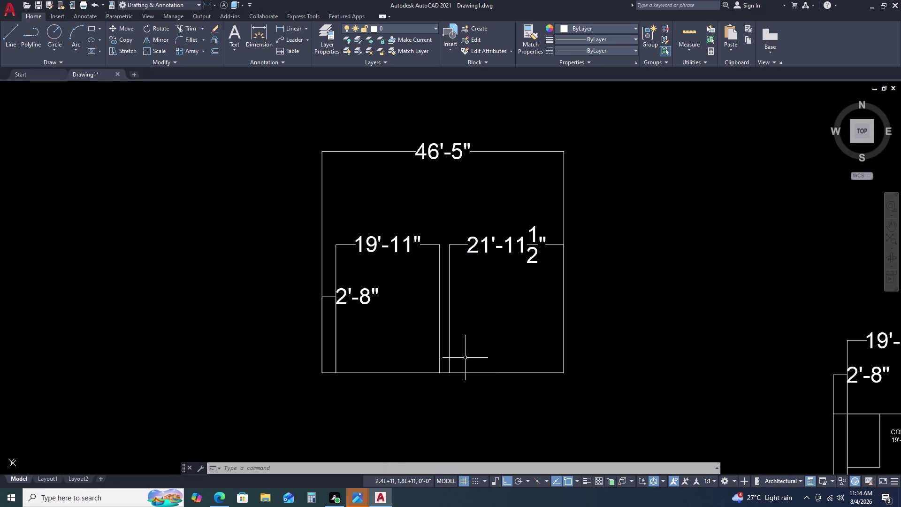
Use DLI to dimension the two rooms' facing wall ends as 1'-10½".
key(d)
key(l)
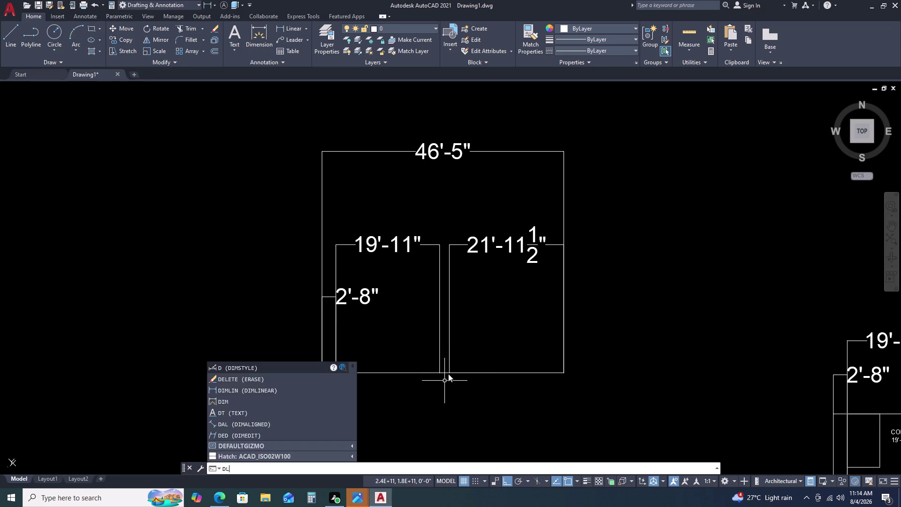
key(i)
key(space)
scroll(up, 3)
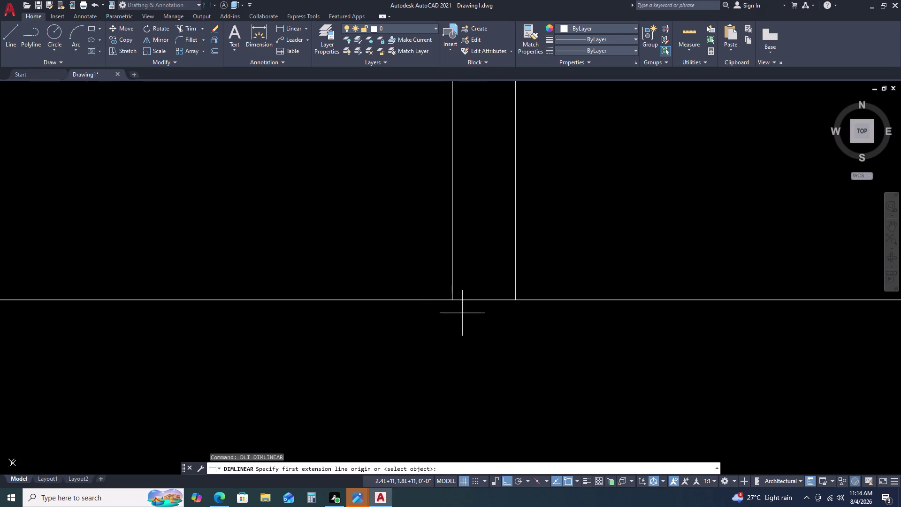
click(449, 300)
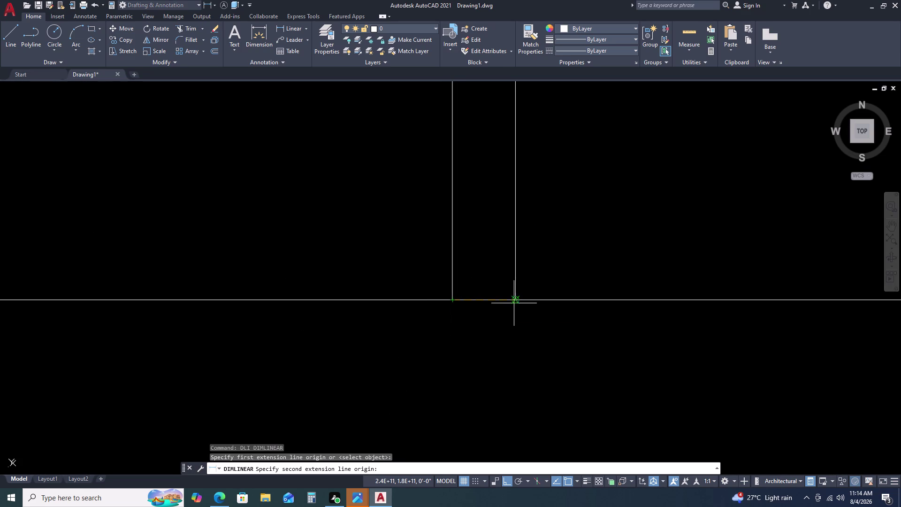
click(515, 301)
scroll(down, 3)
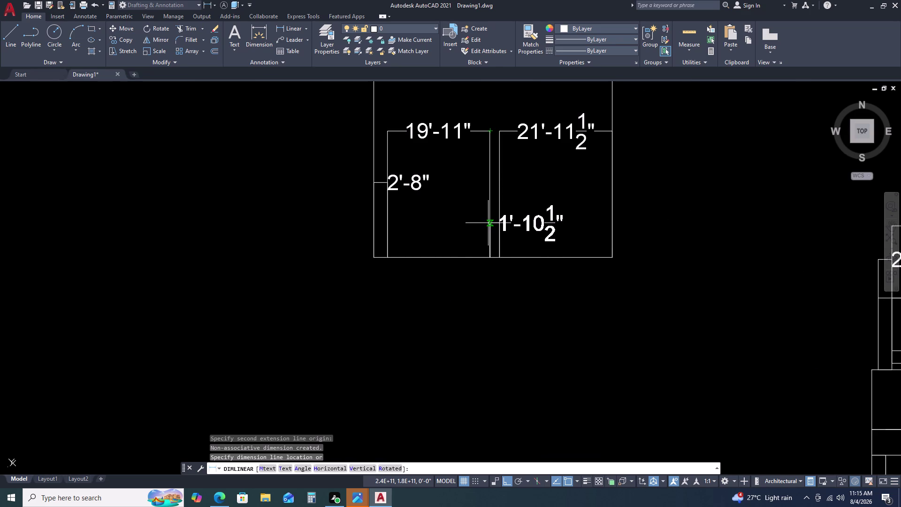
scroll(down, 3)
scroll(up, 3)
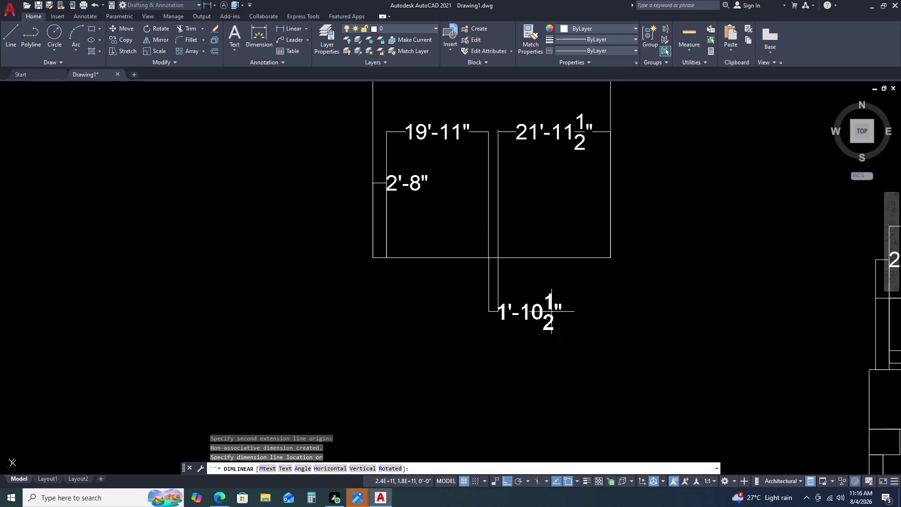
click(560, 196)
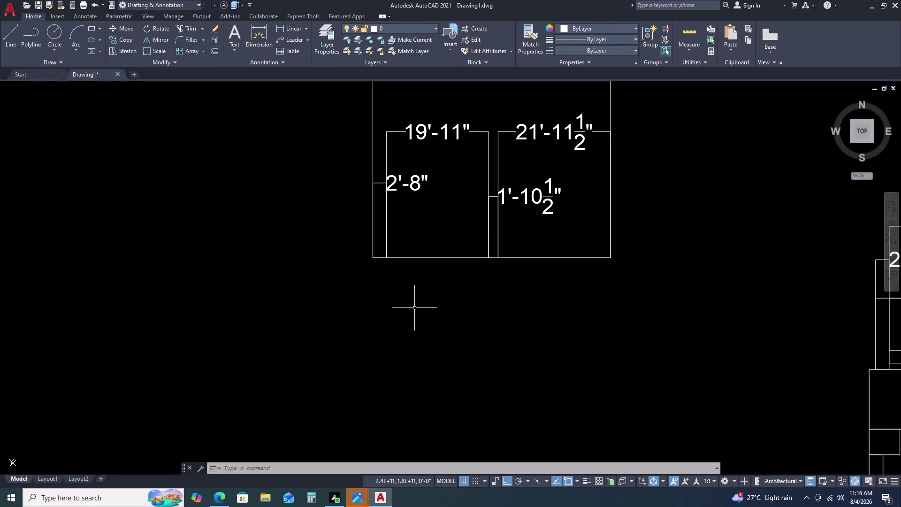
Show both floor plans and window-select the copied outline's four inner dimensions.
scroll(up, 3)
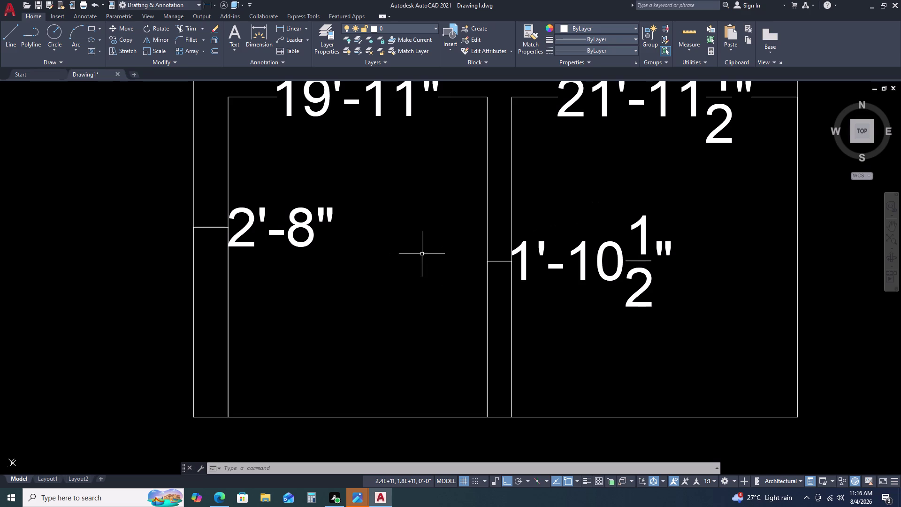
scroll(down, 3)
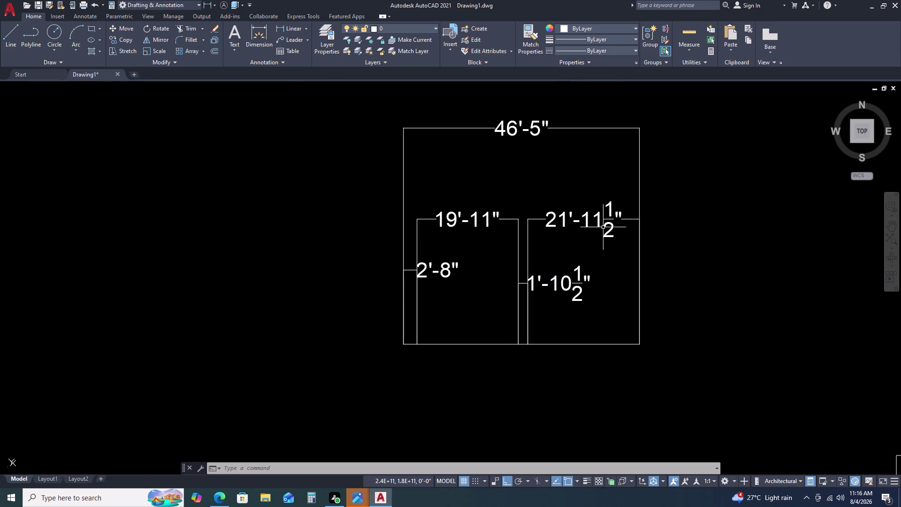
scroll(down, 3)
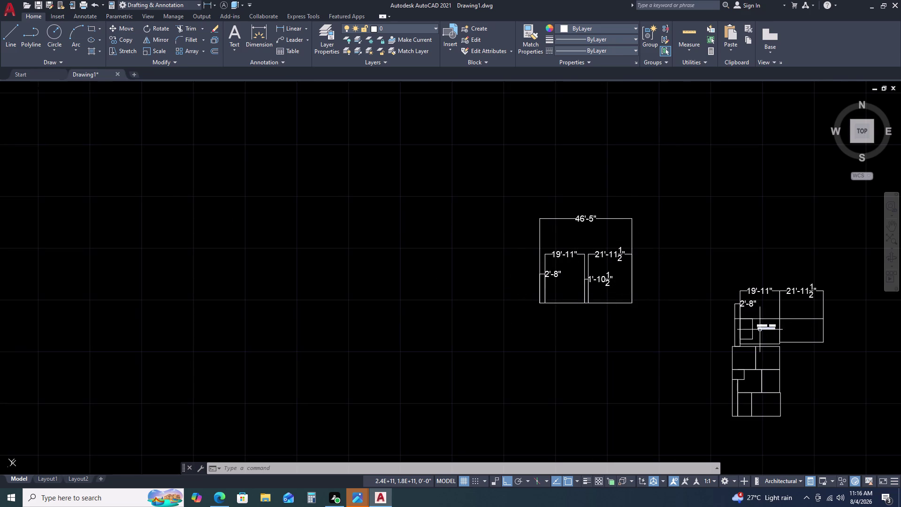
scroll(up, 3)
middle_click(754, 317)
middle_drag(740, 312, 620, 282)
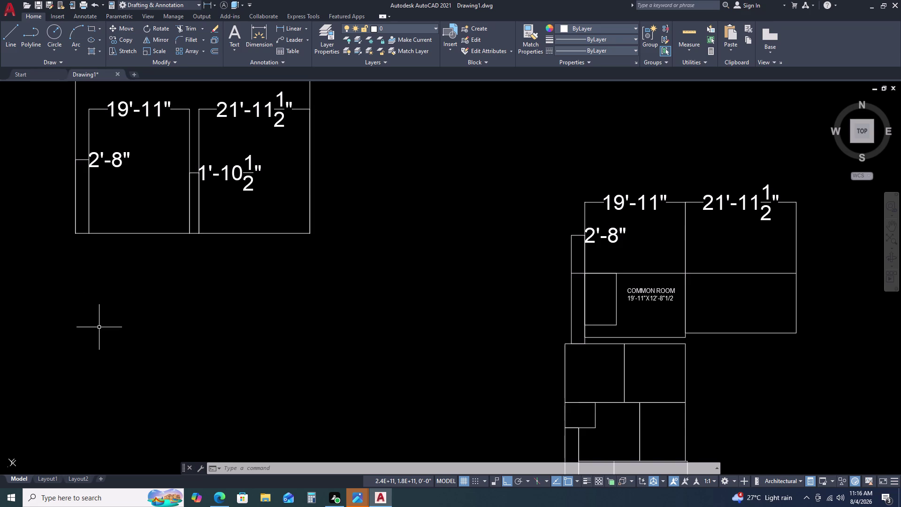
click(309, 212)
key(Escape)
scroll(down, 3)
double_click(280, 154)
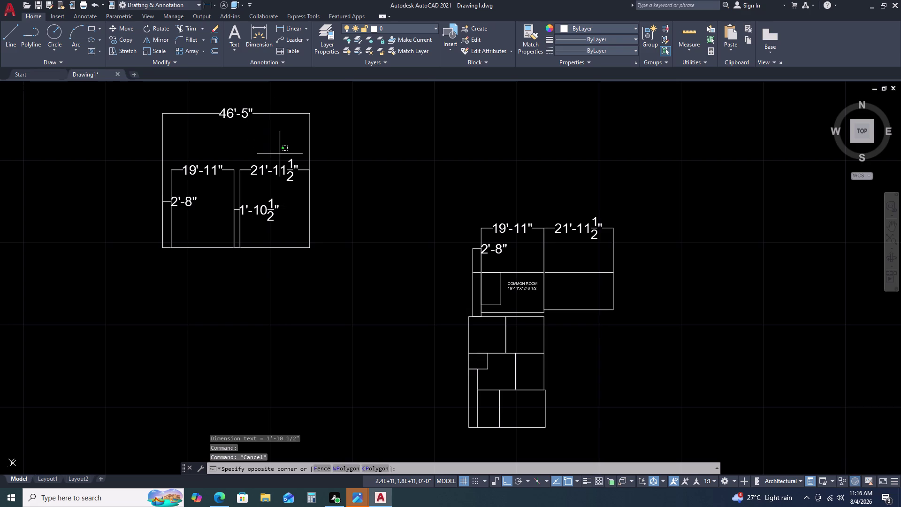
click(175, 220)
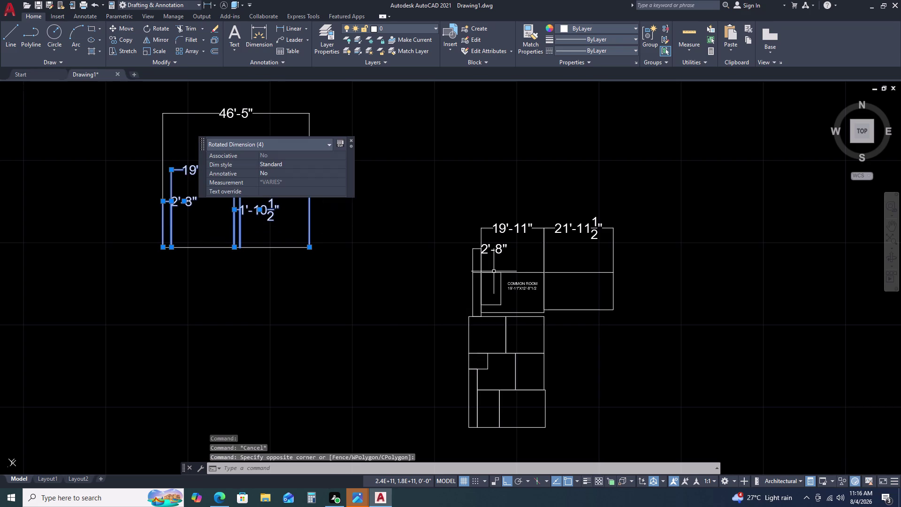
Erase the four selected inner dimensions from the copied outline.
key(Delete)
scroll(up, 3)
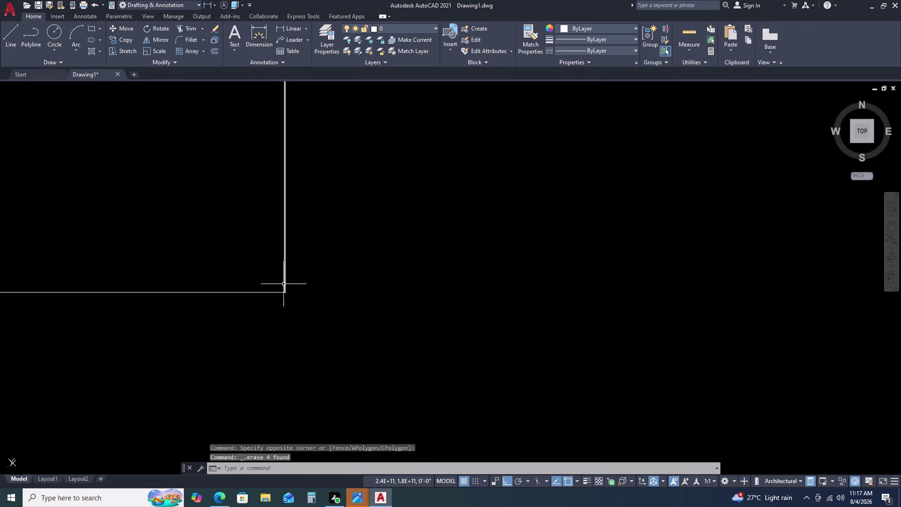
scroll(down, 3)
middle_drag(255, 291, 339, 186)
middle_drag(348, 178, 371, 159)
Place a vertical XLINE through the copied outline's bottom-right corner.
key(l)
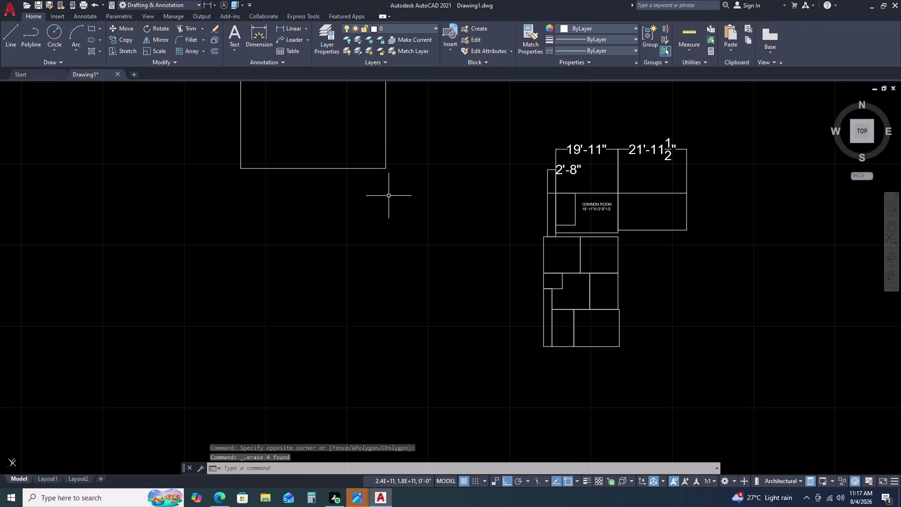
key(space)
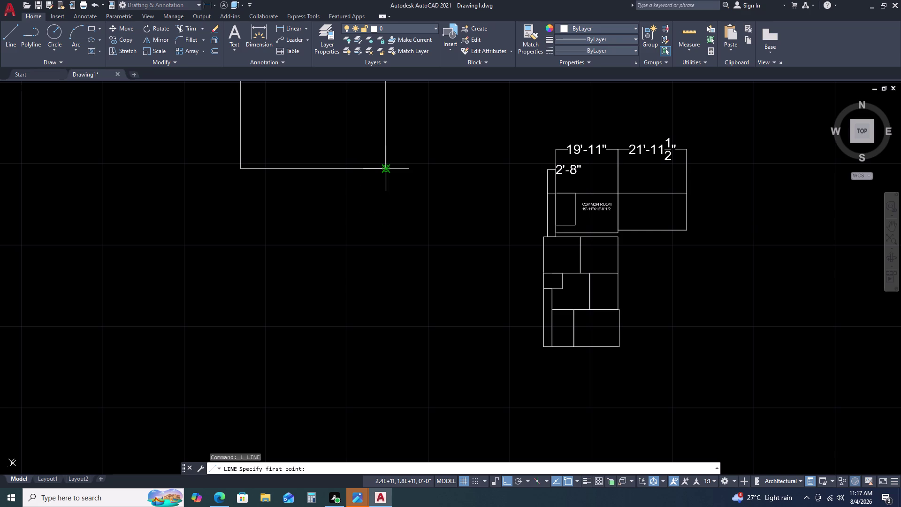
key(Escape)
key(x)
key(l)
key(space)
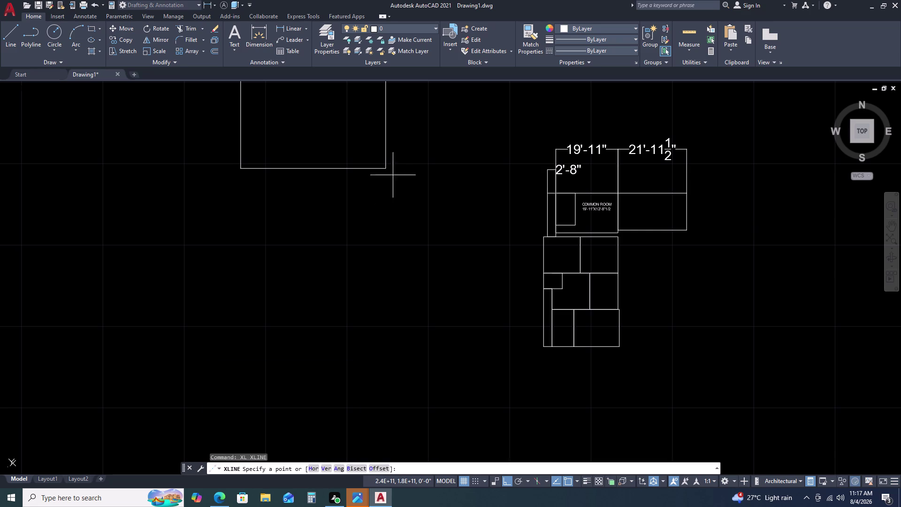
key(v)
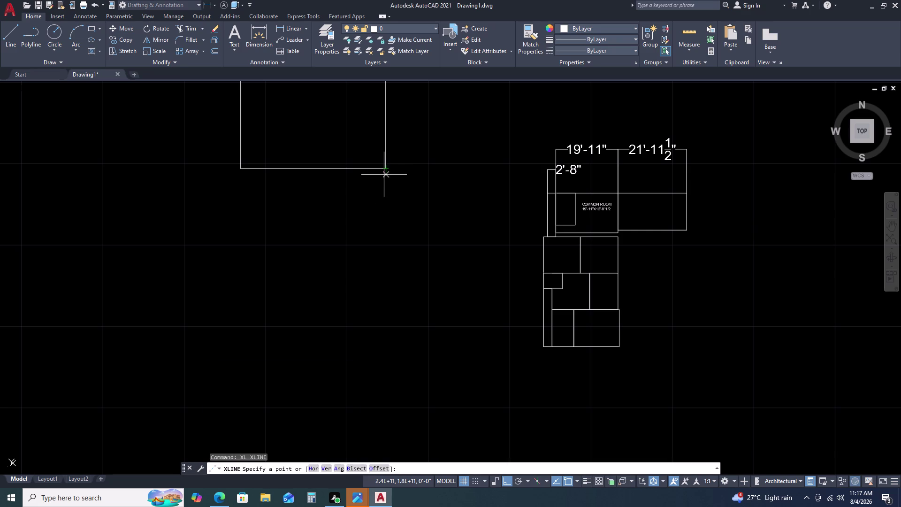
key(space)
click(385, 170)
key(Escape)
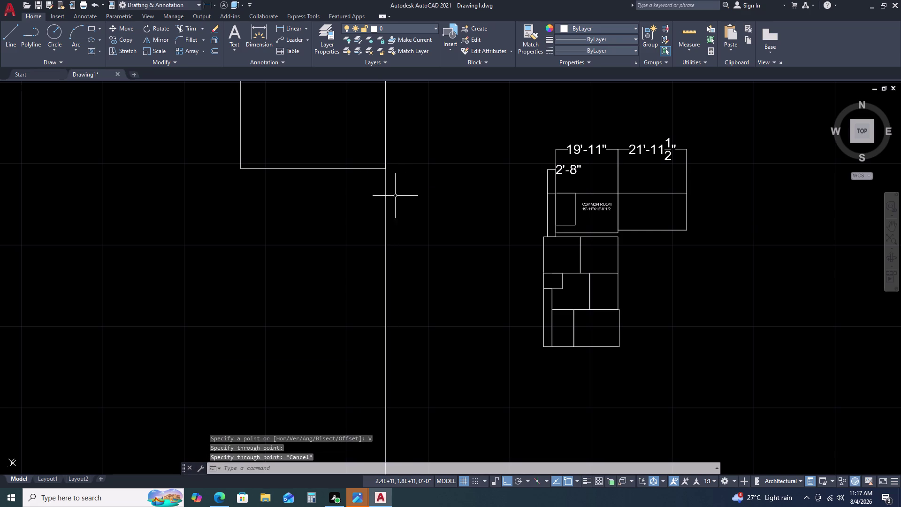
Select the new vertical construction line and enter an 8.5-inch distance.
click(389, 200)
click(354, 220)
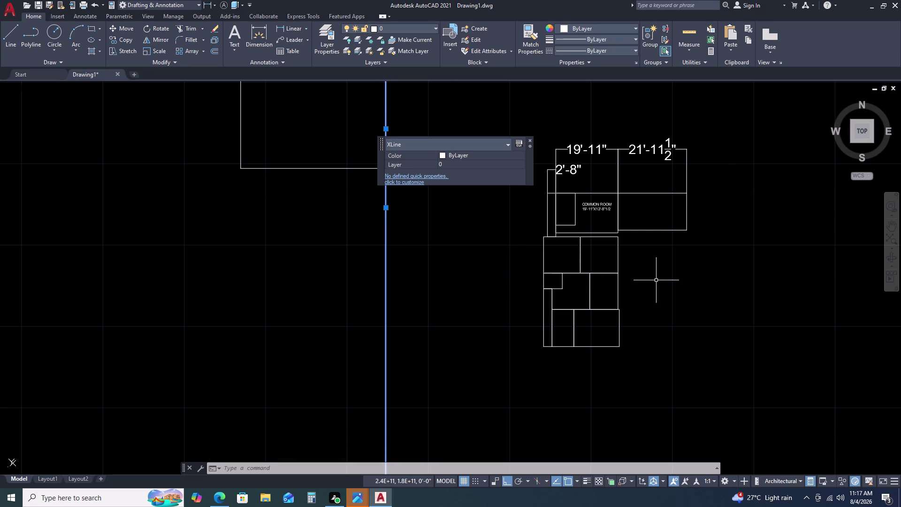
key(8)
key(period)
key(5)
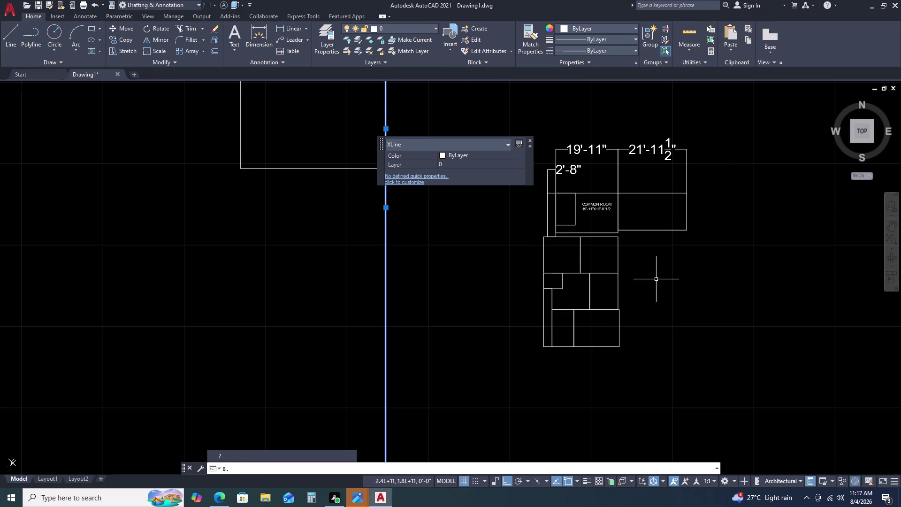
key(space)
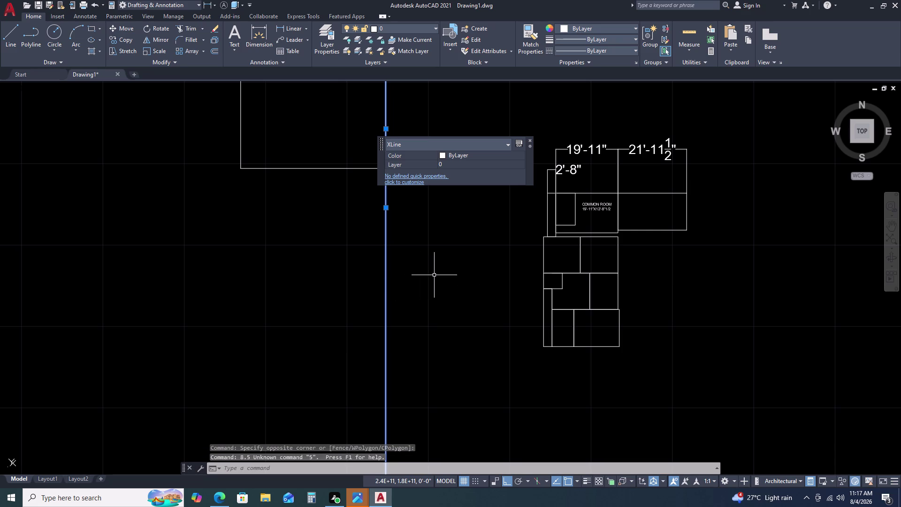
key(o)
key(space)
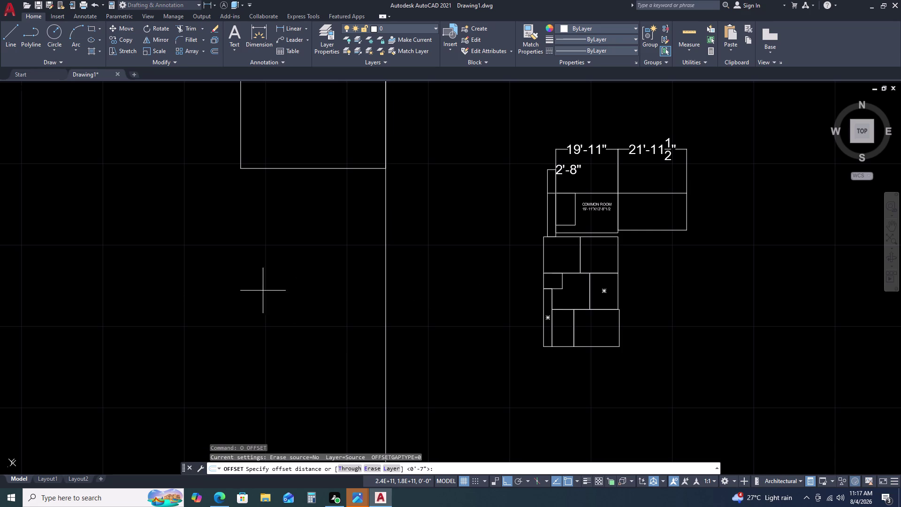
Offset the vertical construction line by 8.5 inches to one side.
key(8)
key(period)
key(5)
key(space)
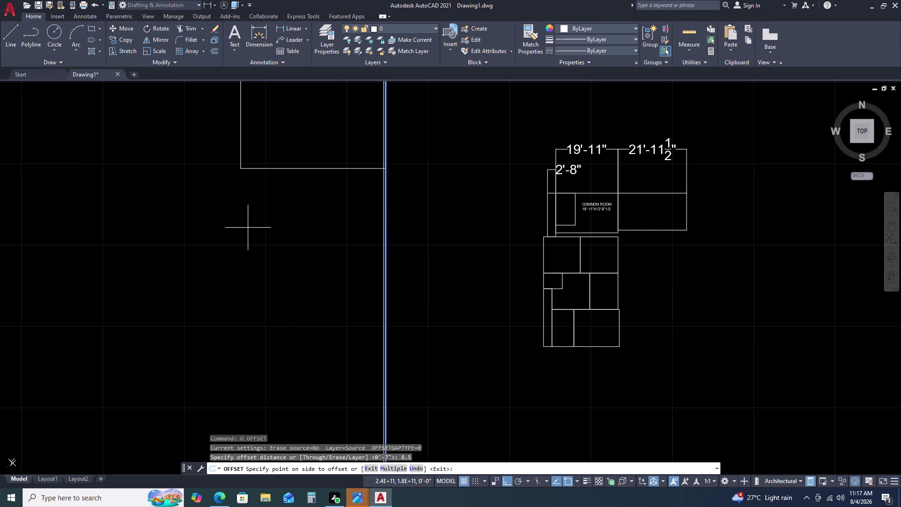
click(247, 228)
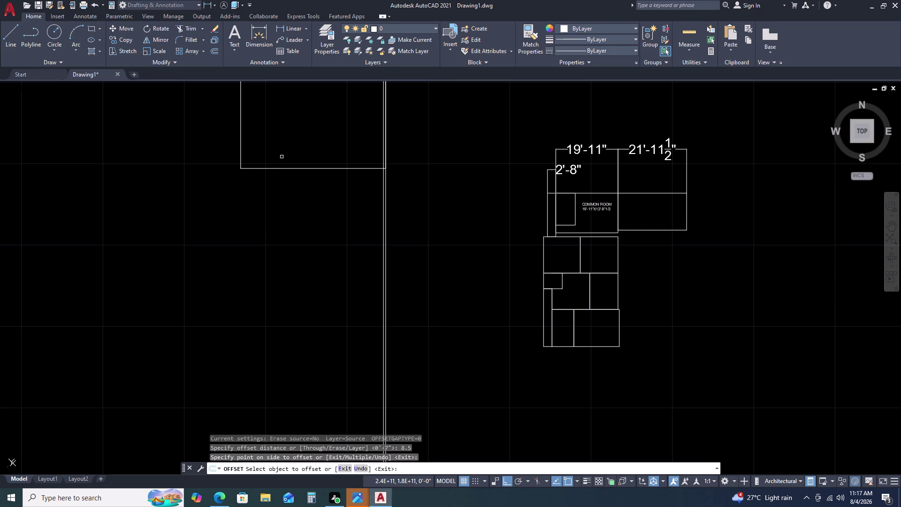
key(Escape)
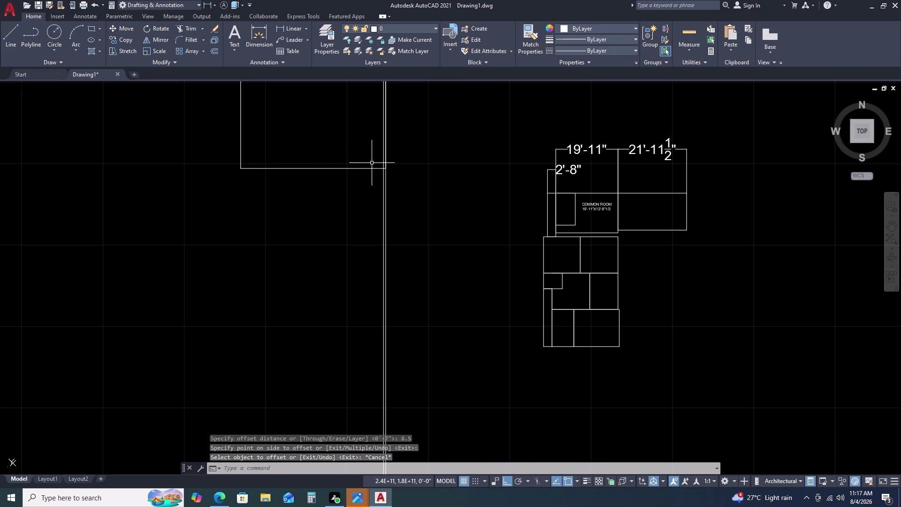
scroll(up, 3)
drag(499, 180, 487, 180)
click(438, 182)
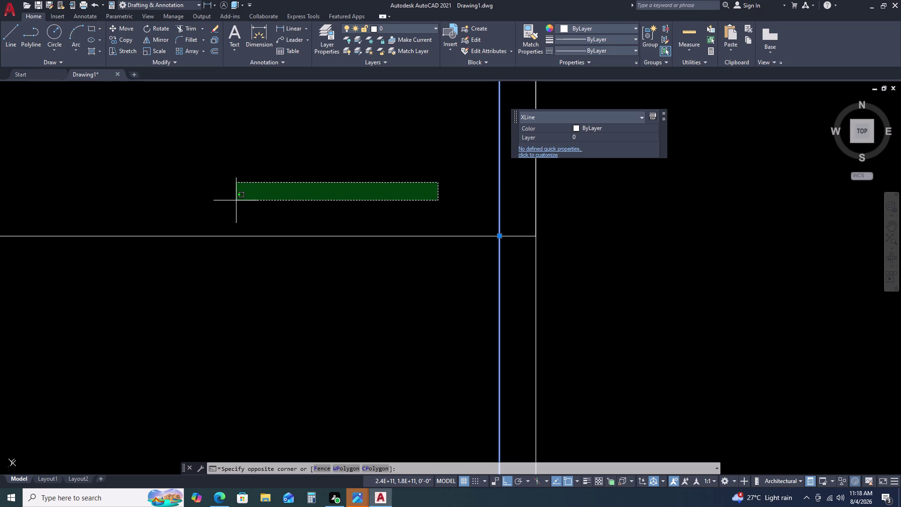
click(309, 204)
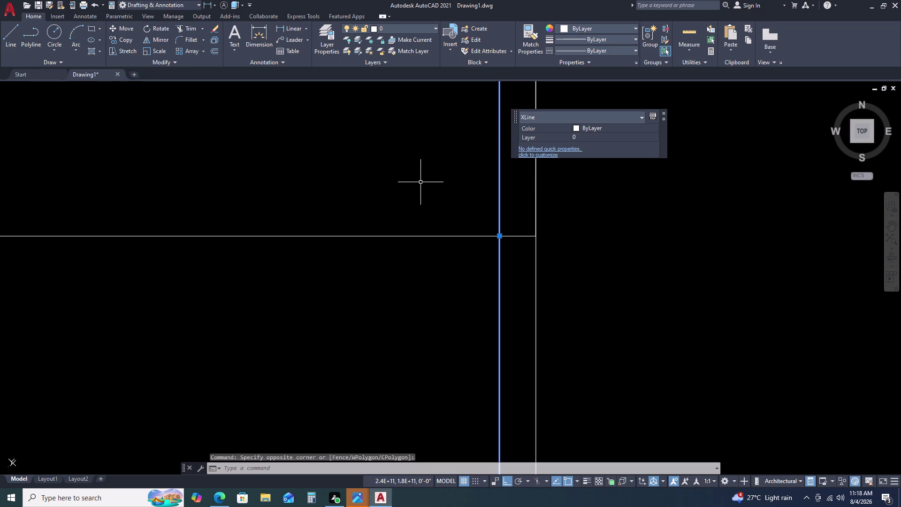
Clear the selection and zoom in on the original plan's dimensions.
click(664, 113)
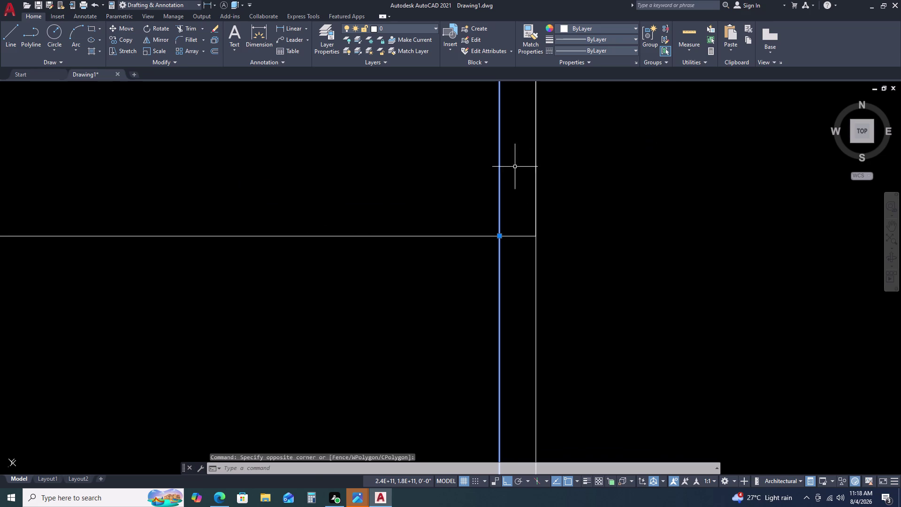
scroll(down, 3)
scroll(down, 3)
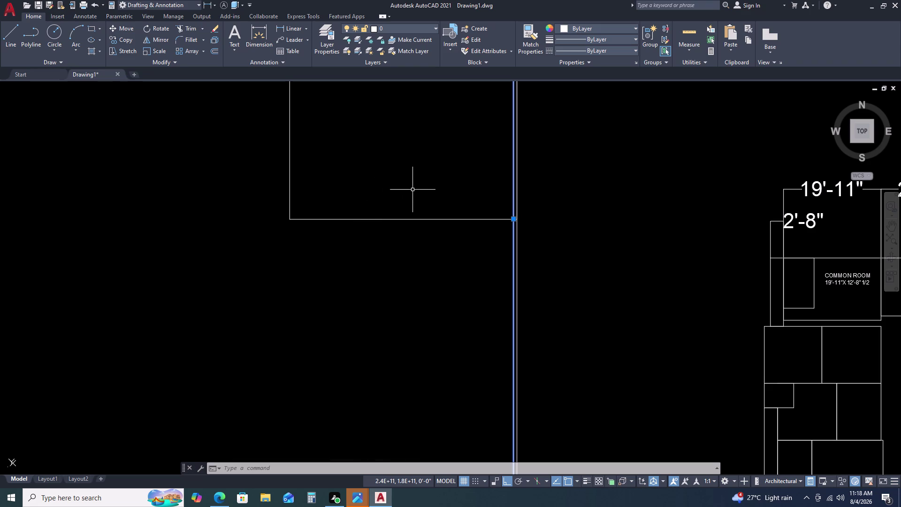
scroll(down, 3)
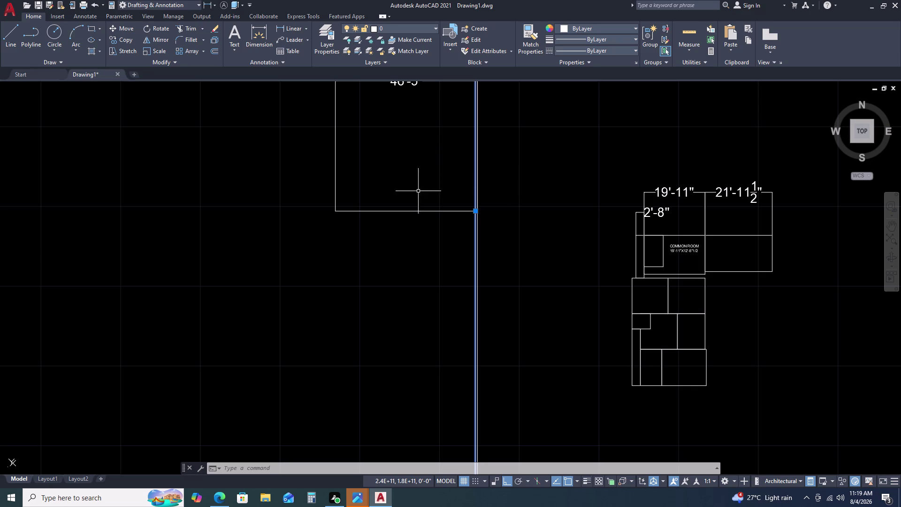
key(Escape)
scroll(up, 3)
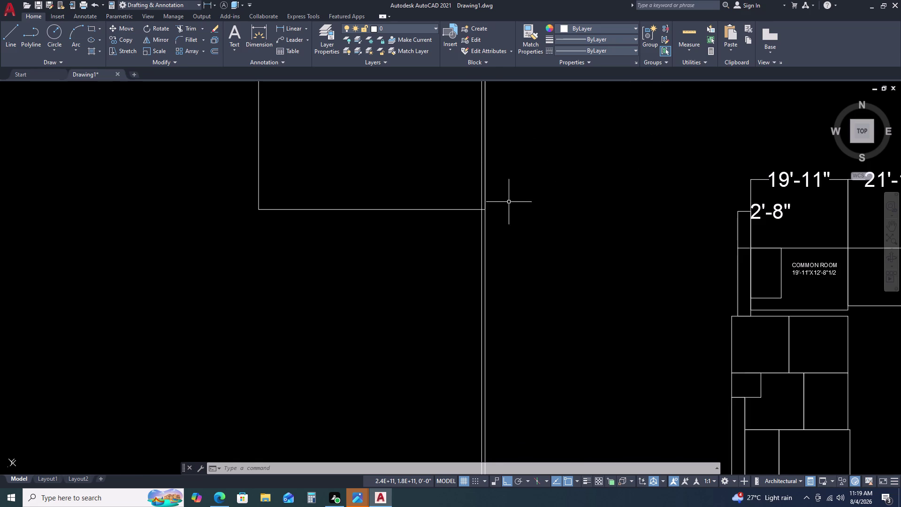
scroll(down, 3)
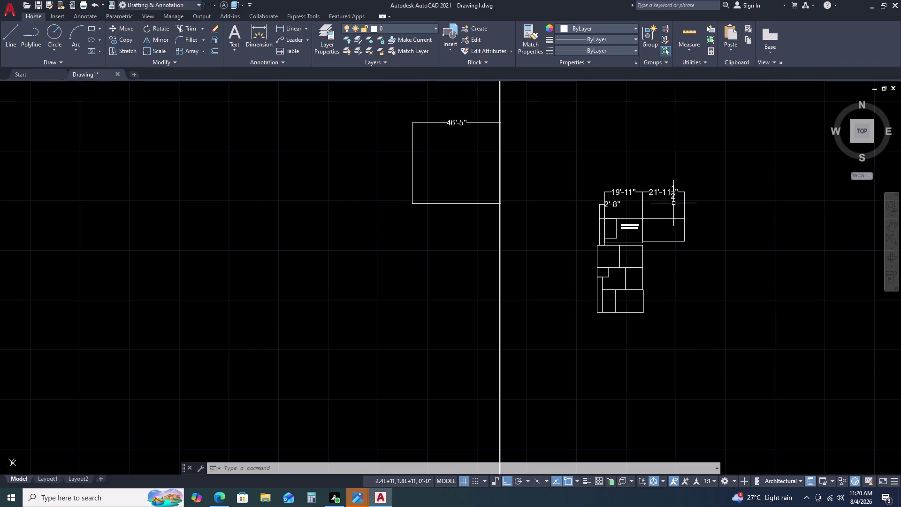
scroll(up, 3)
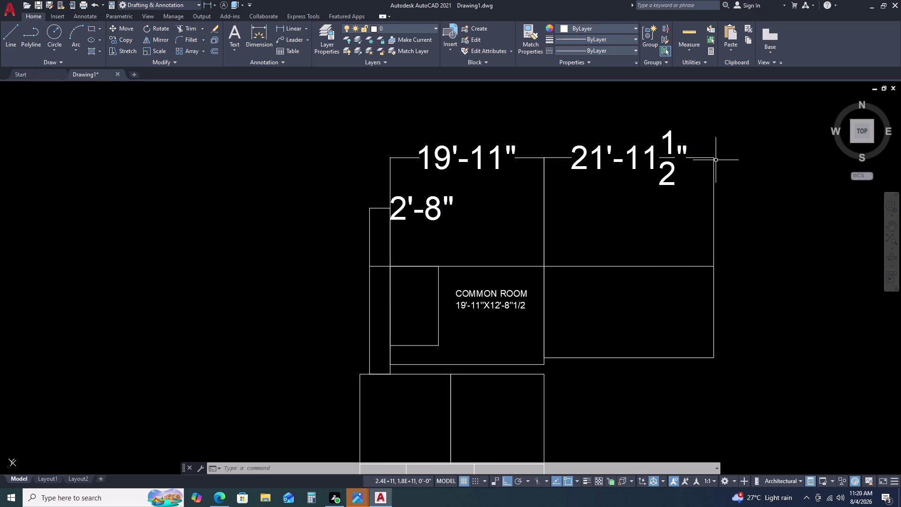
Window-select the original plan's top dimensions, deselect, and zoom back to the construction lines.
click(744, 152)
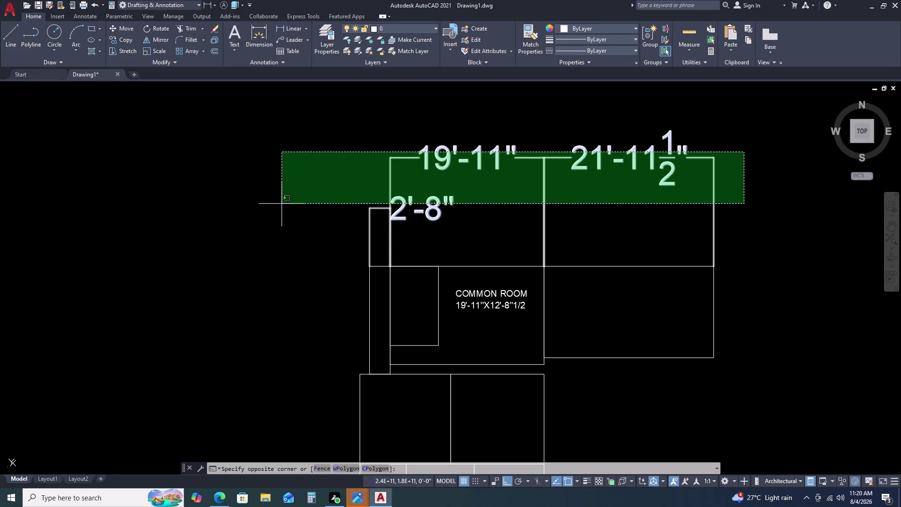
click(244, 238)
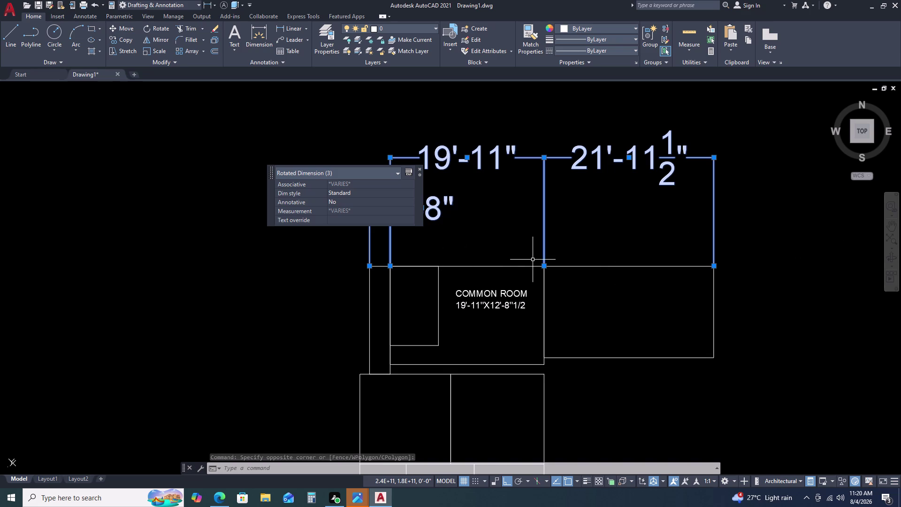
key(Escape)
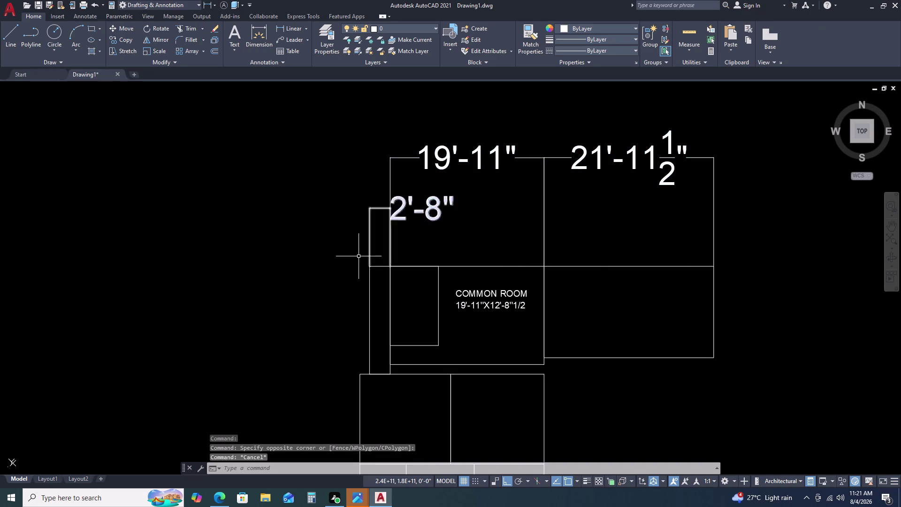
scroll(down, 3)
scroll(up, 3)
scroll(up, 3)
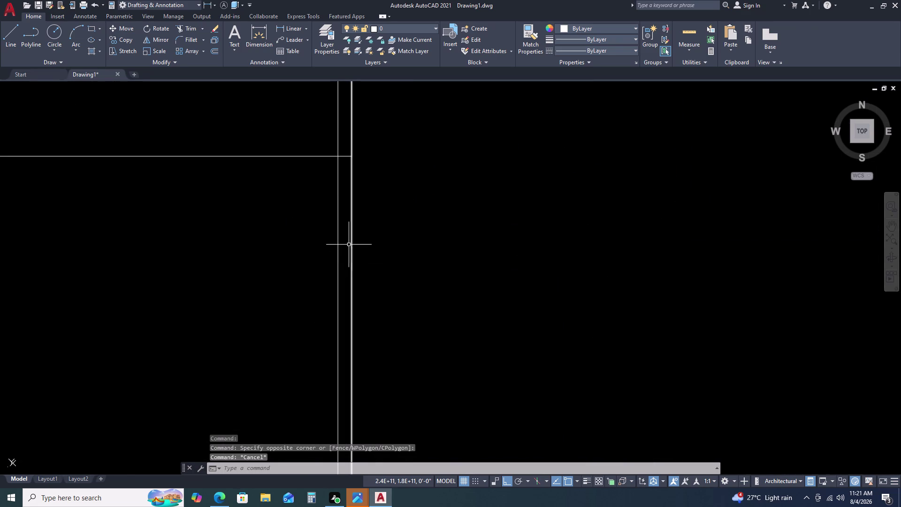
Delete the extra 8½-inch vertical construction line.
click(347, 230)
click(305, 235)
key(Delete)
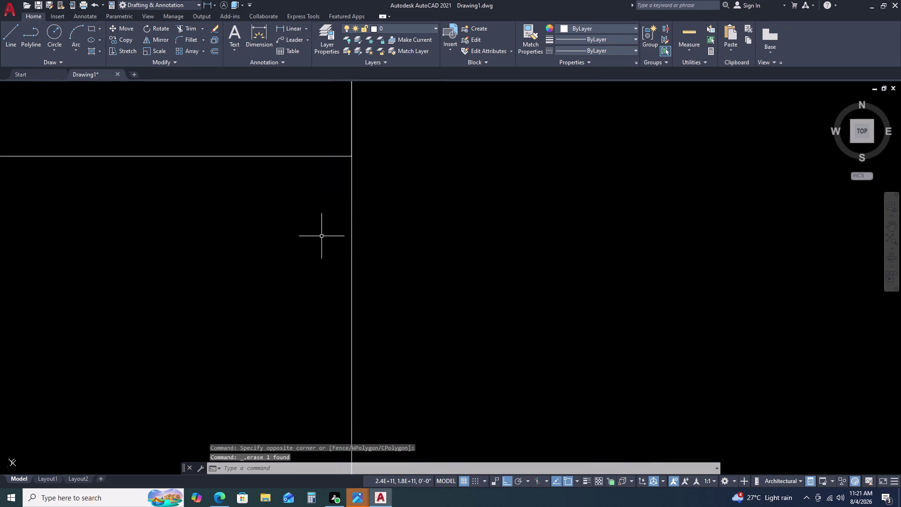
drag(367, 235, 356, 237)
double_click(322, 247)
Offset the vertical wall line by 9 inches to the chosen side.
key(o)
key(space)
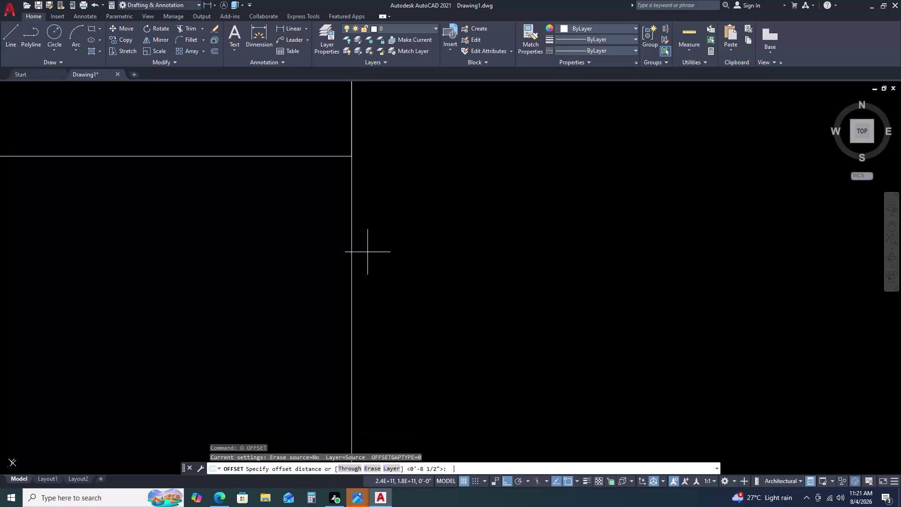
key(9)
key(space)
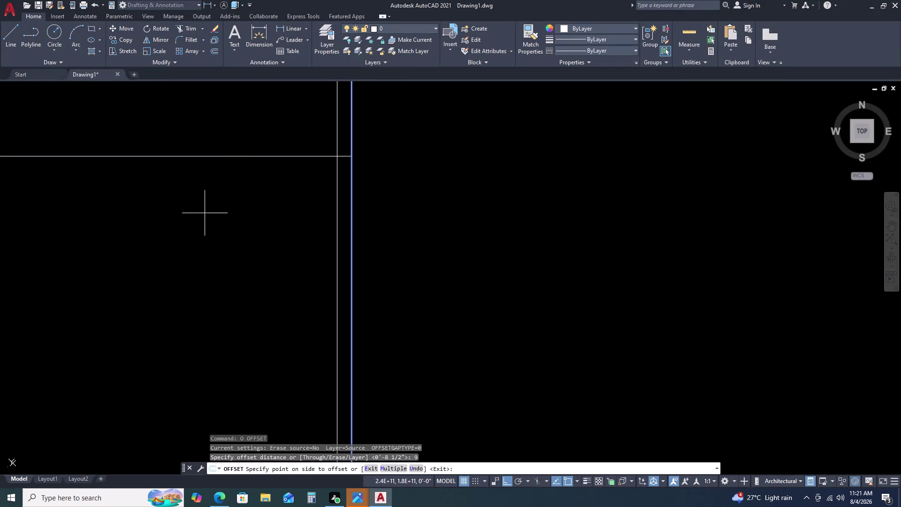
click(204, 214)
scroll(down, 3)
middle_drag(211, 221, 223, 222)
middle_drag(239, 224, 255, 226)
key(Escape)
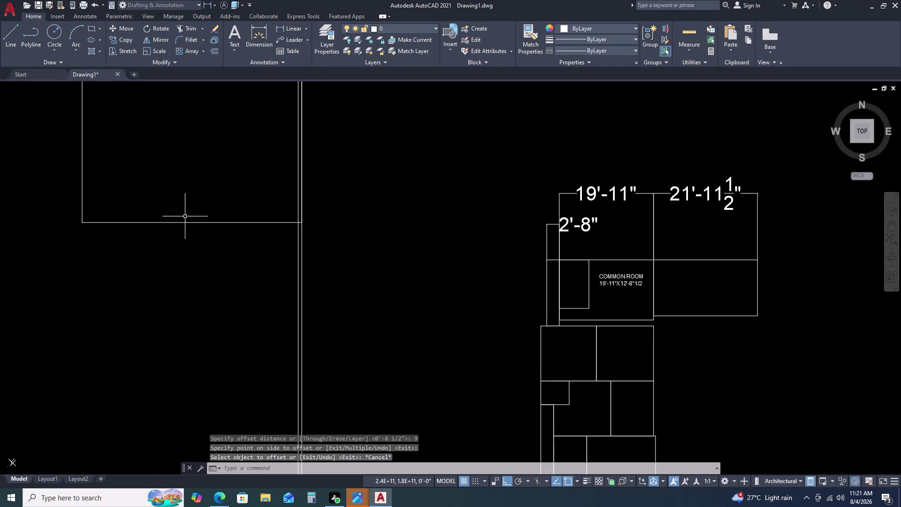
Bring the whole floor plan into view and begin typing a 21' value.
scroll(down, 3)
scroll(up, 3)
middle_drag(175, 219, 303, 224)
middle_drag(308, 224, 328, 224)
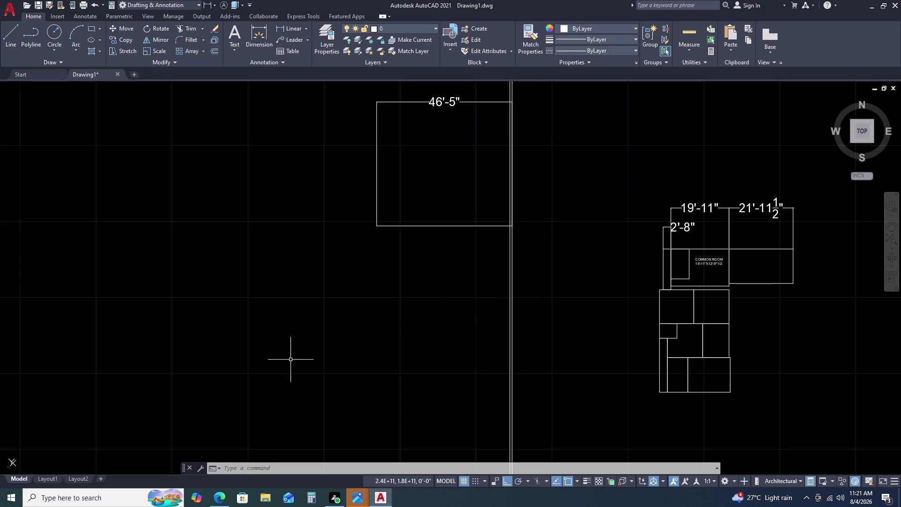
key(2)
key(1)
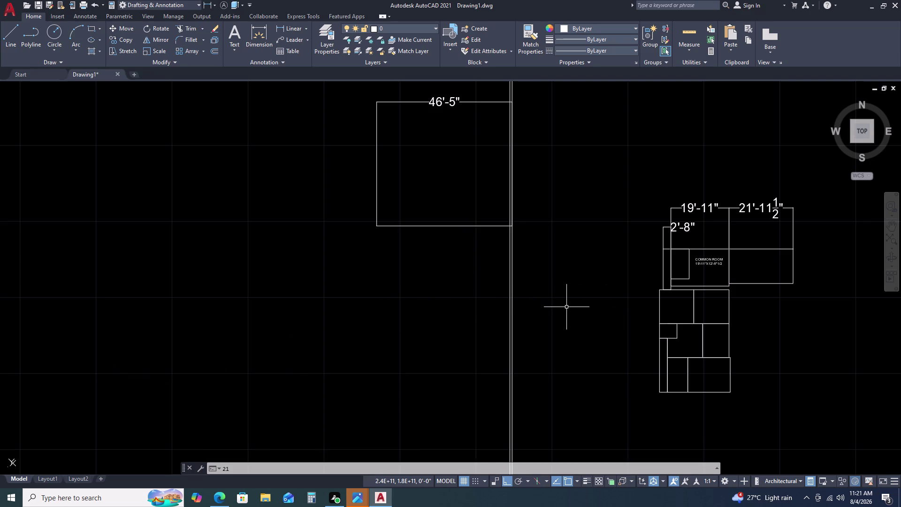
key(apostrophe)
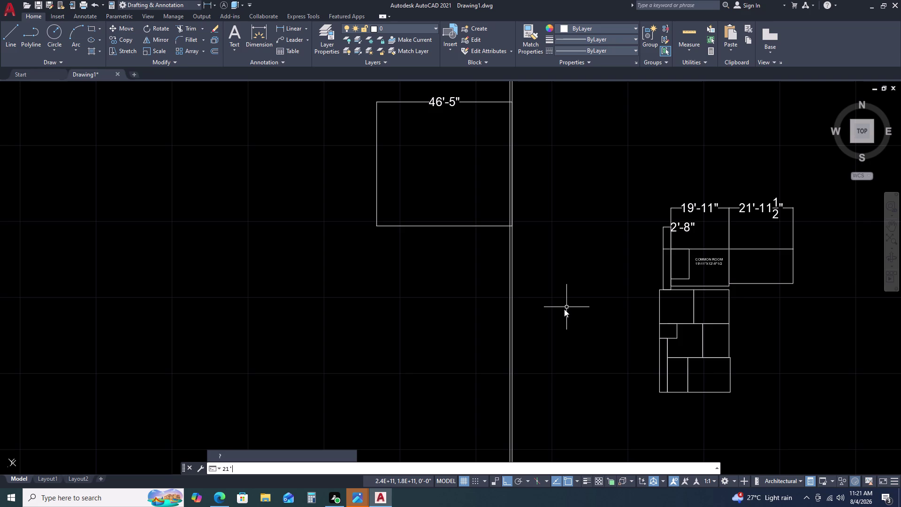
Clear the stray entry and select the double wall's left line.
key(Escape)
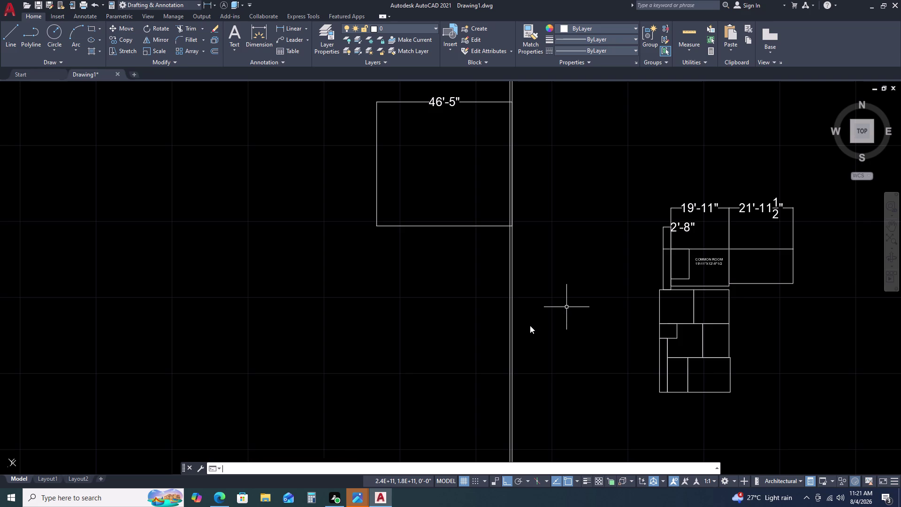
key(Escape)
scroll(up, 3)
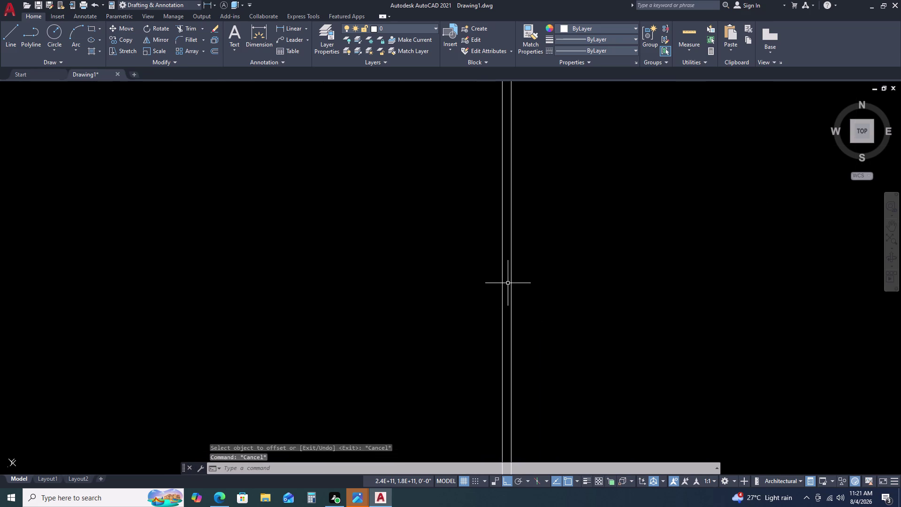
click(509, 282)
click(470, 301)
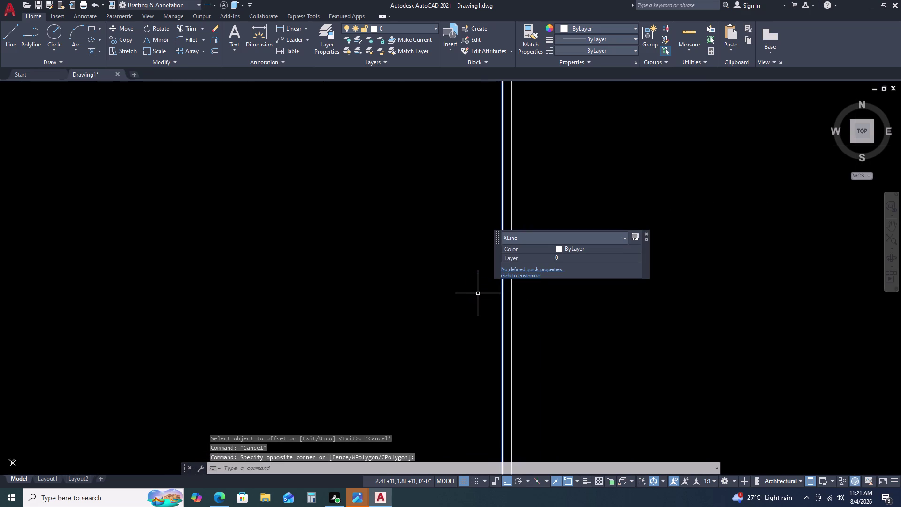
Offset the wall line 21'11.5 to its left.
key(o)
key(space)
text(21)
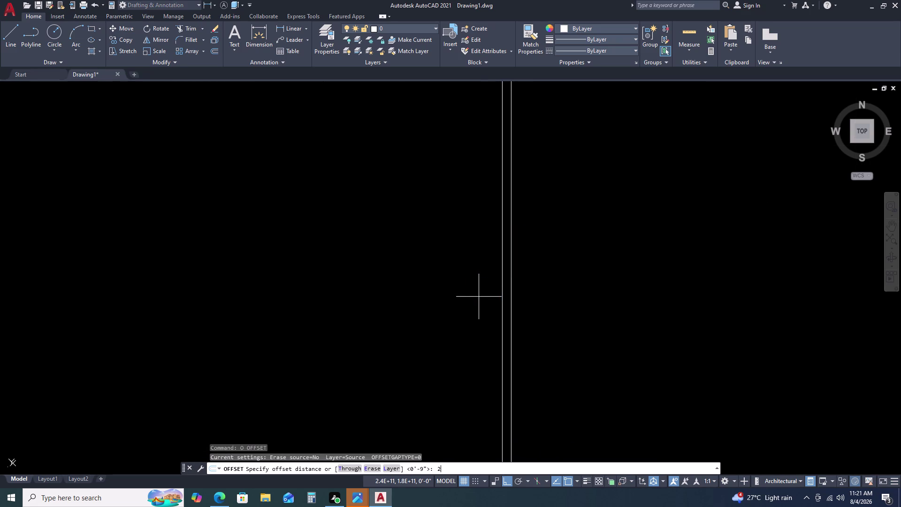
key(apostrophe)
key(1)
key(1)
text(.5)
key(Return)
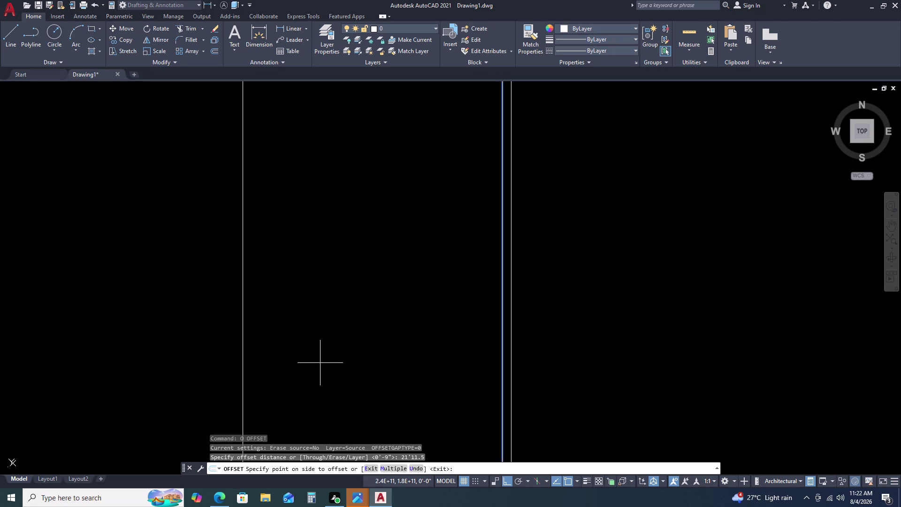
click(164, 368)
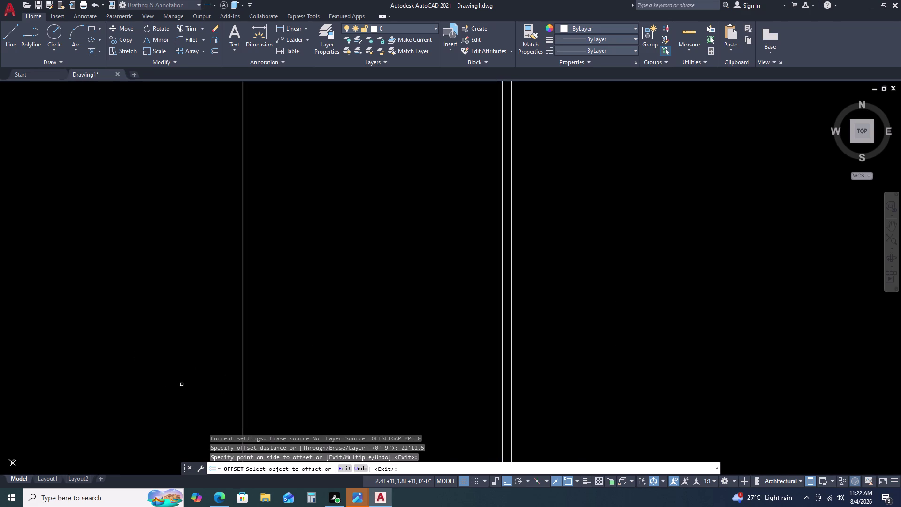
Offset the new vertical xline 4 1/2" to one side to form a thin double wall.
scroll(down, 3)
middle_drag(217, 366, 377, 344)
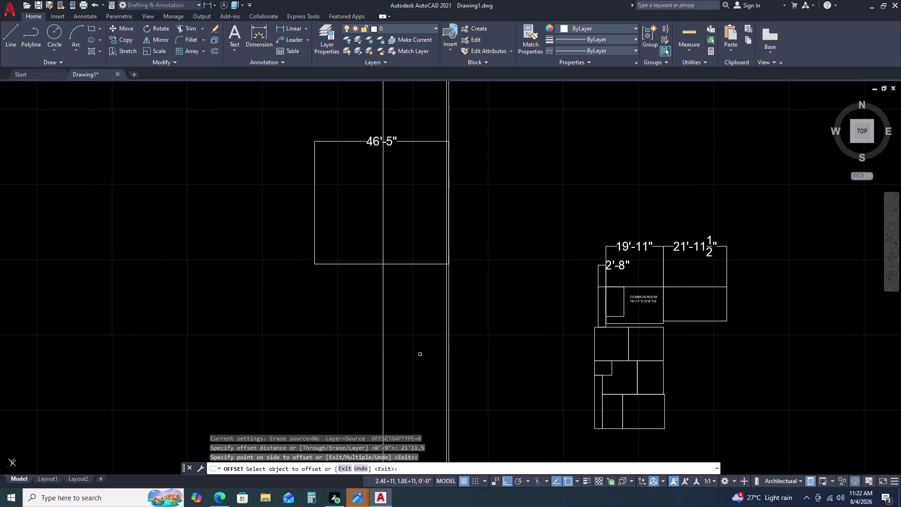
key(Escape)
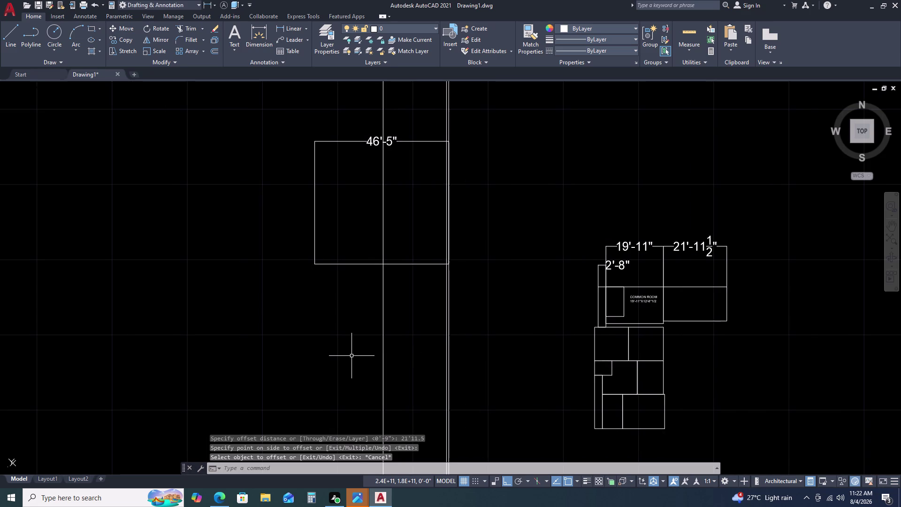
click(399, 320)
click(366, 329)
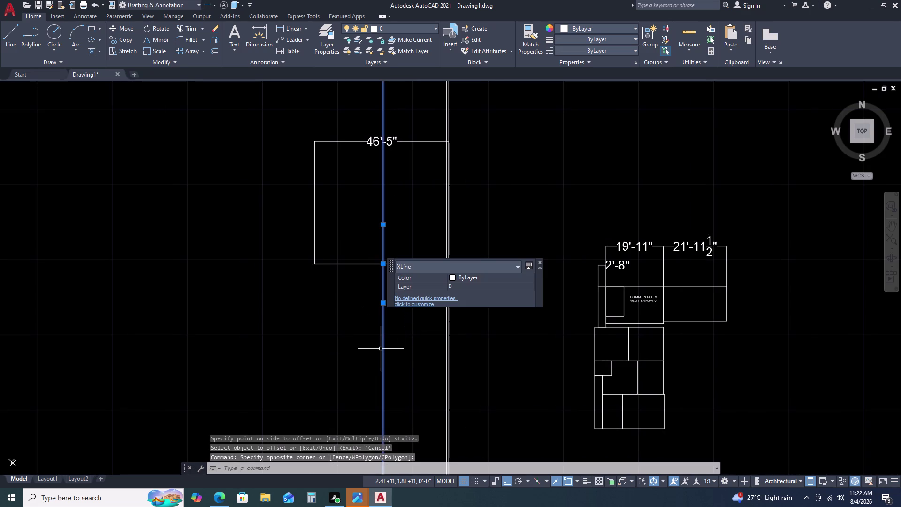
key(o)
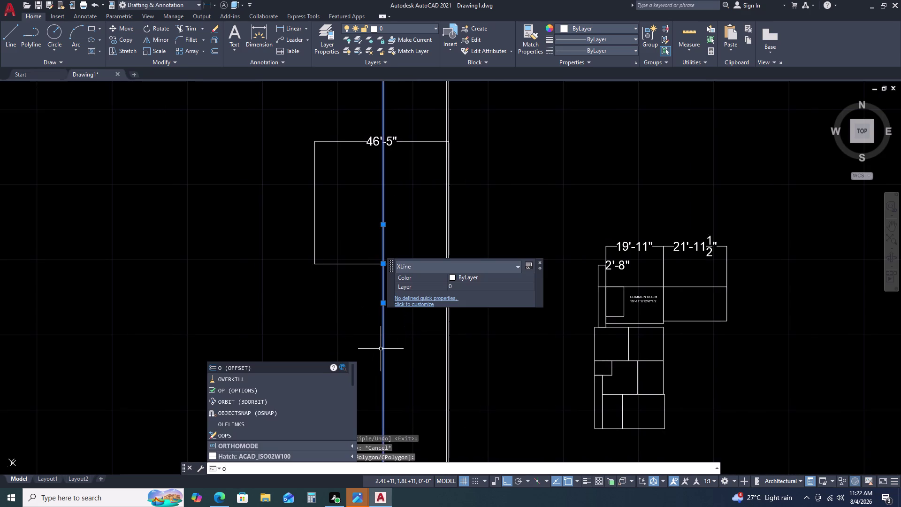
key(space)
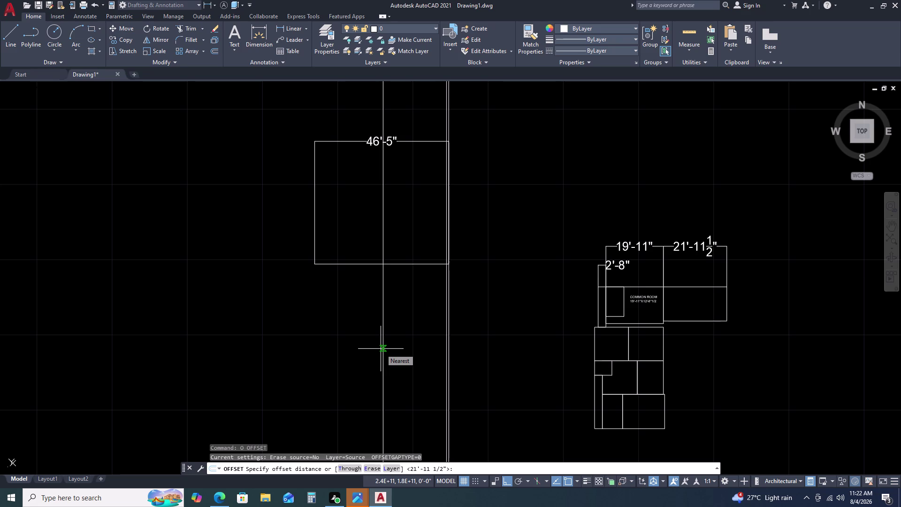
text(4.5)
key(Return)
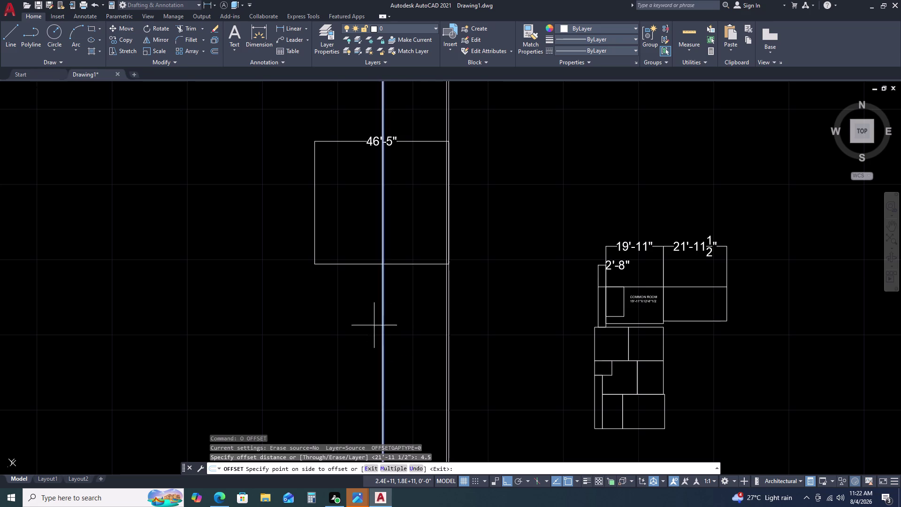
click(334, 327)
scroll(up, 3)
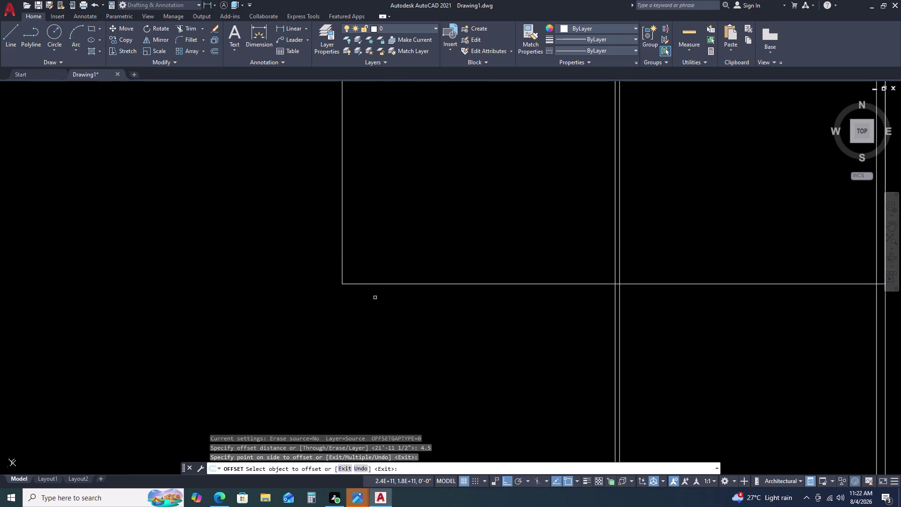
key(Escape)
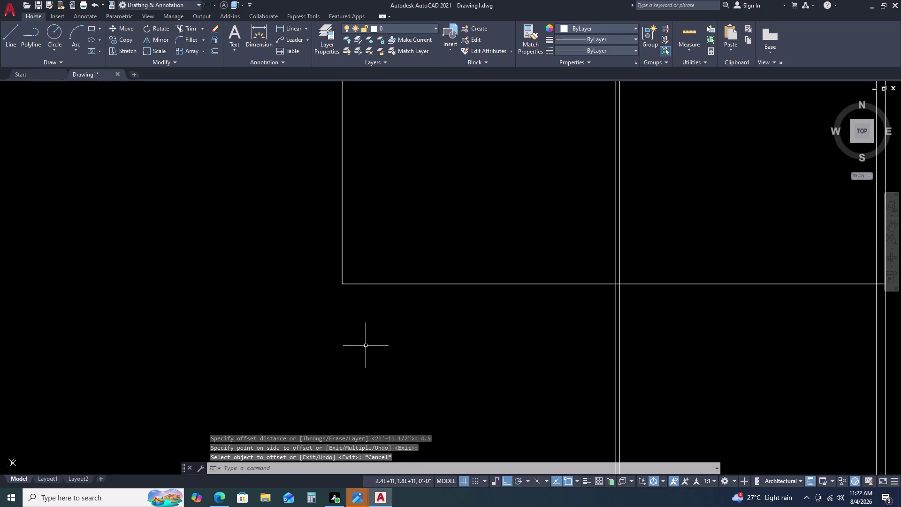
scroll(up, 3)
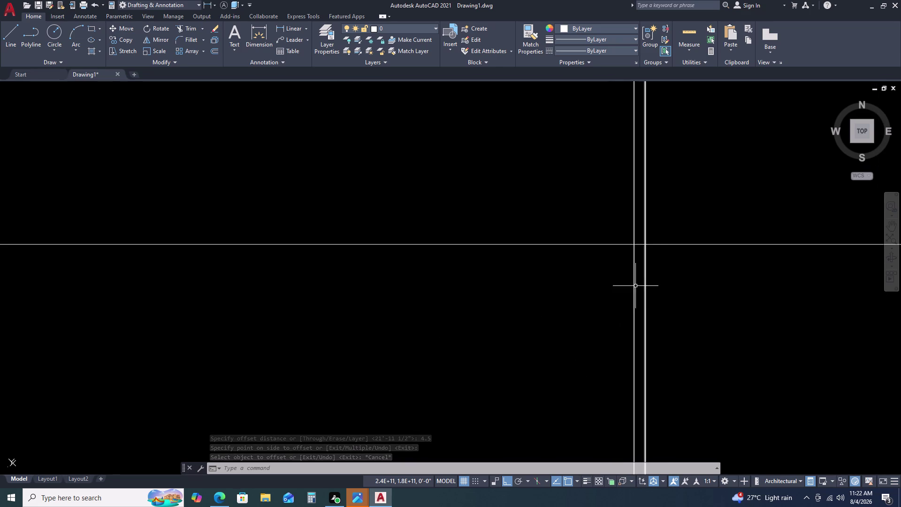
Offset the thin double wall's vertical line 19'-11" to create a new vertical line.
click(637, 279)
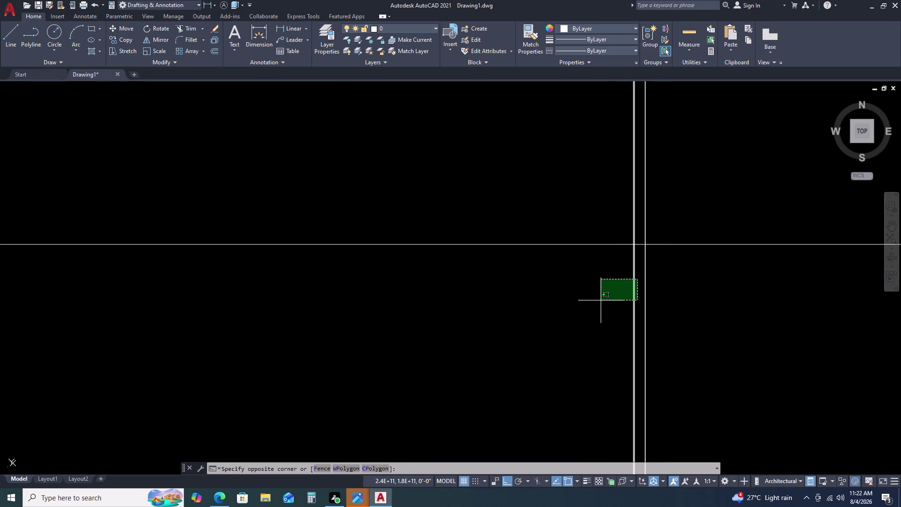
double_click(596, 303)
text(O)
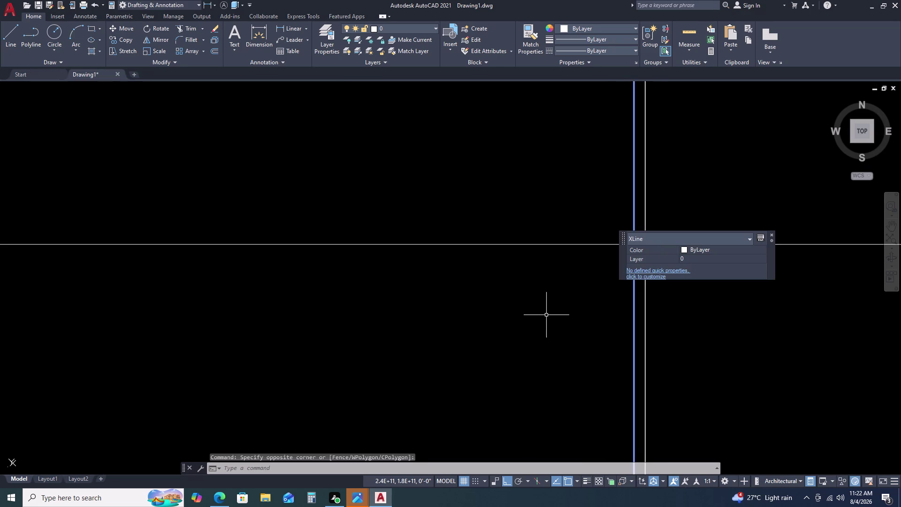
key(space)
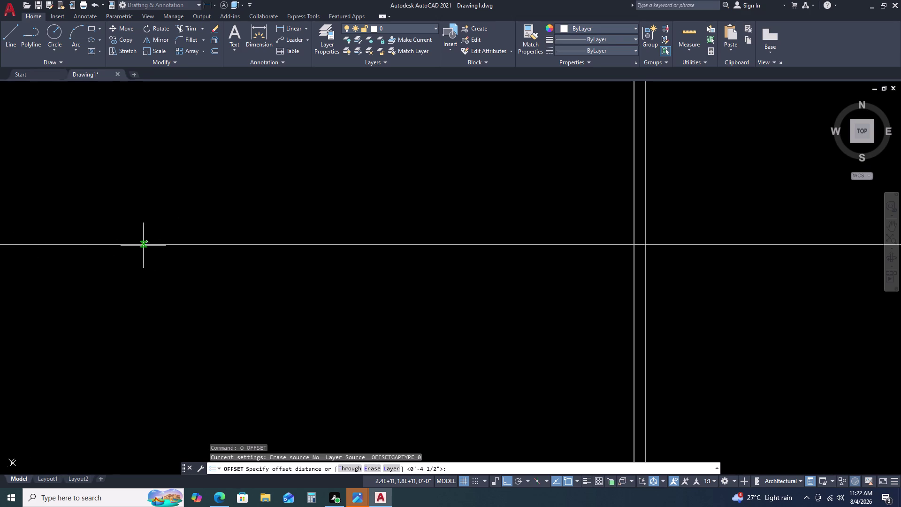
scroll(down, 3)
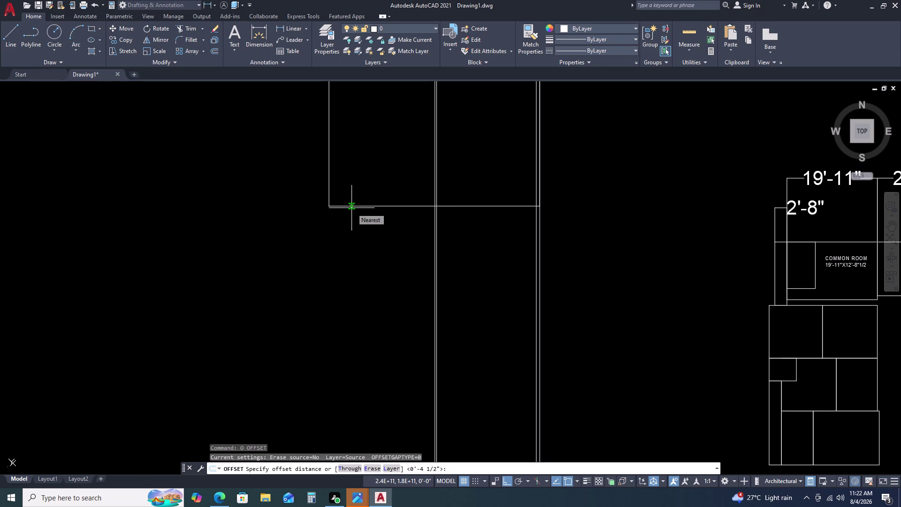
text(19)
key(apostrophe)
text(11)
key(Return)
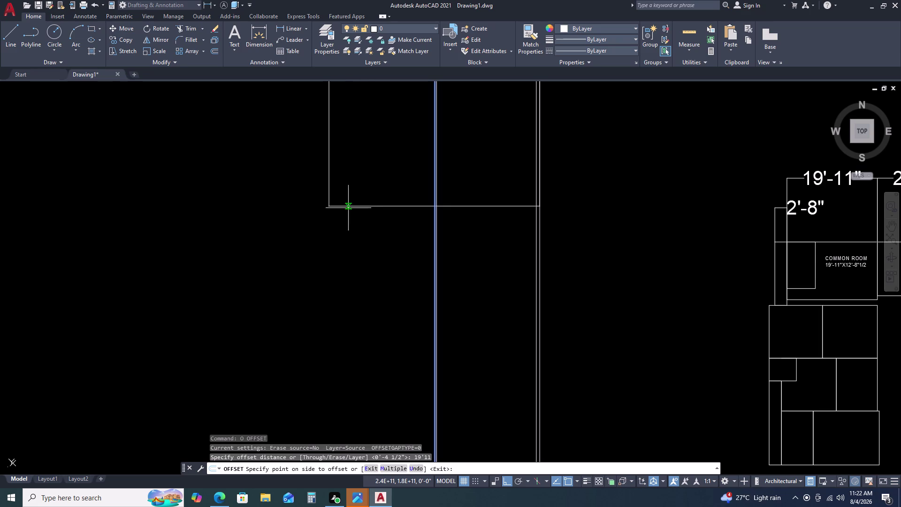
click(329, 224)
scroll(up, 3)
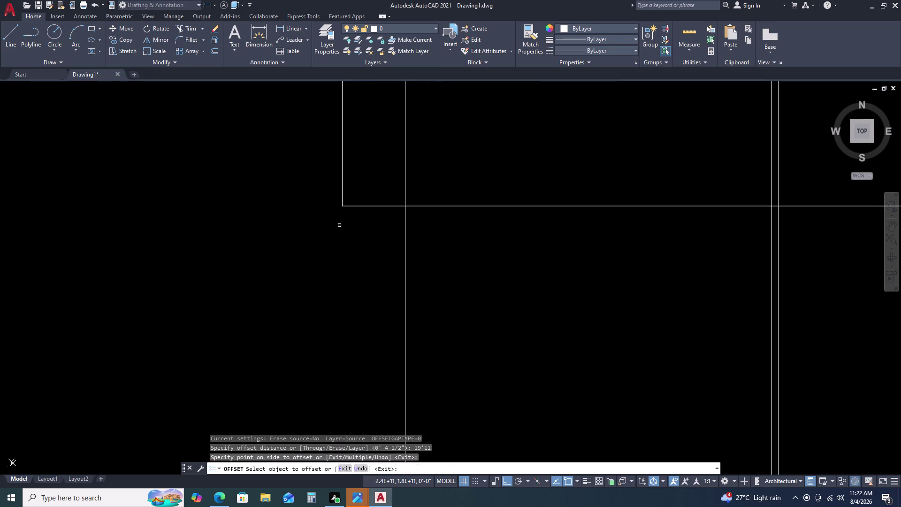
scroll(up, 3)
key(Escape)
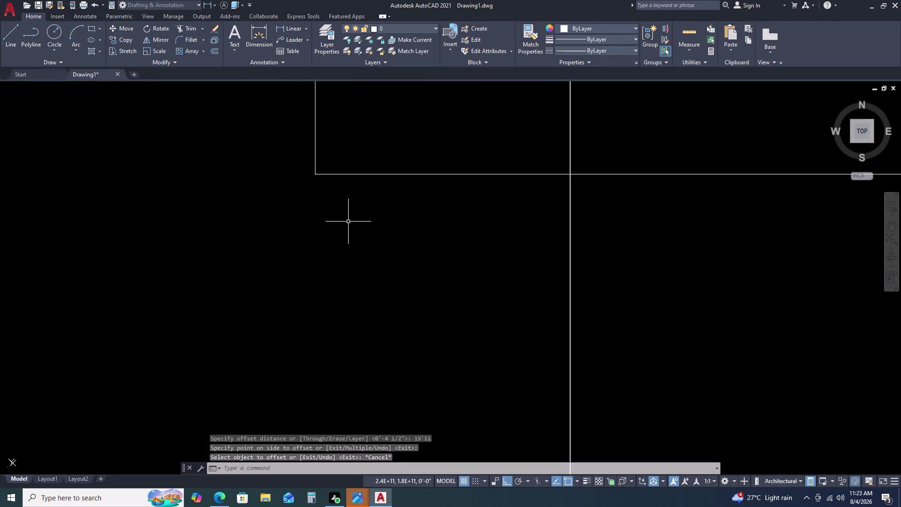
Copy the vertical wall line 9 inches to its left.
click(568, 256)
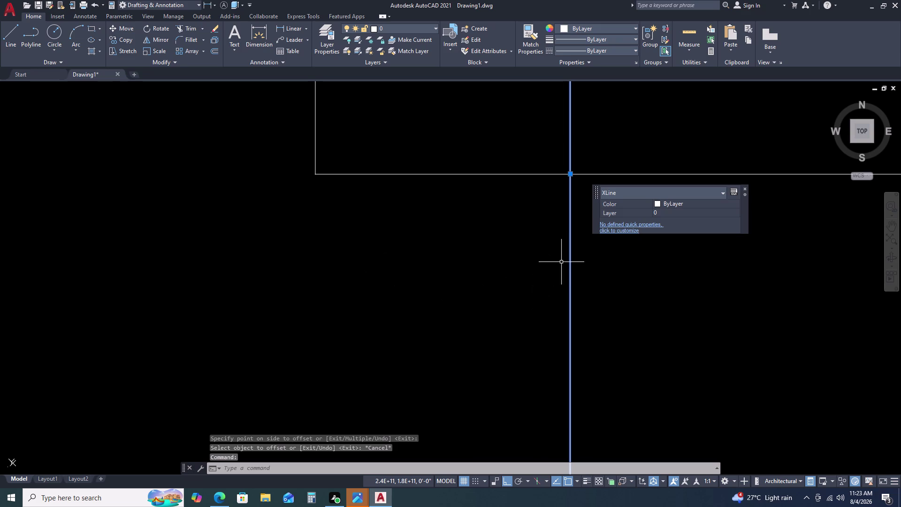
key(o)
key(space)
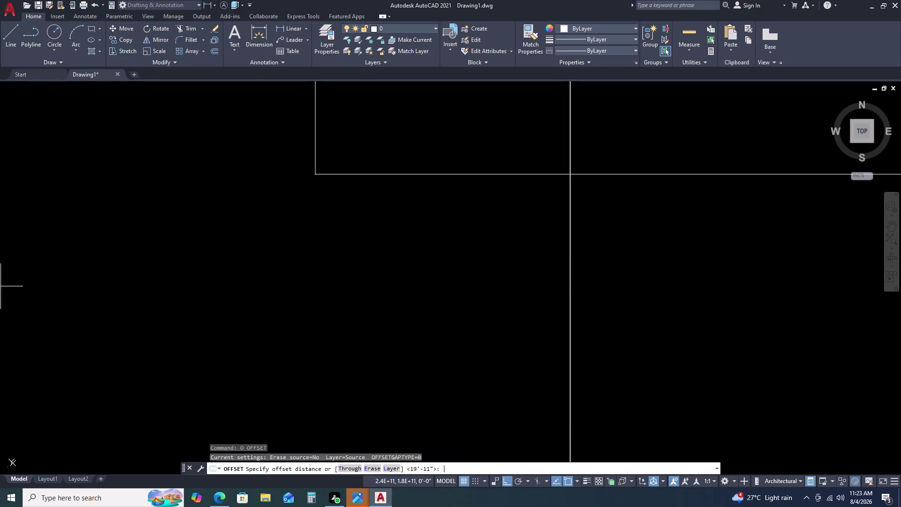
key(9)
key(Return)
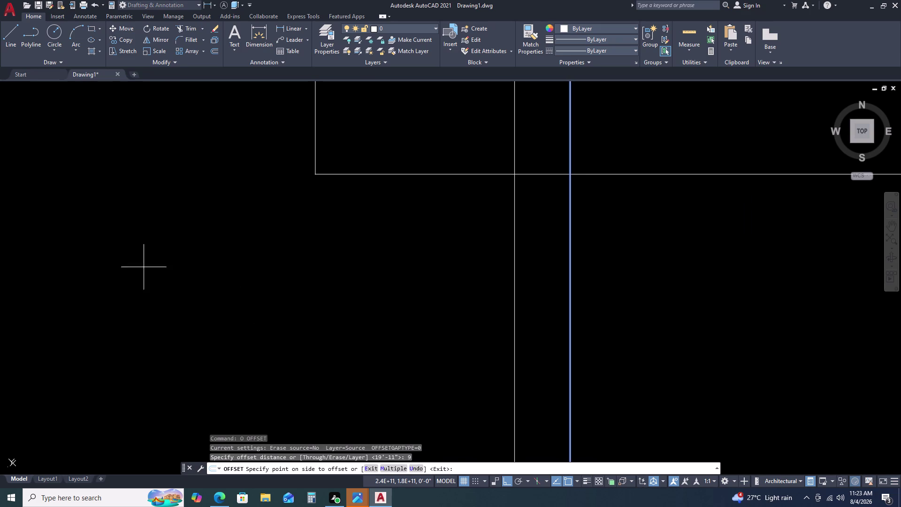
click(289, 274)
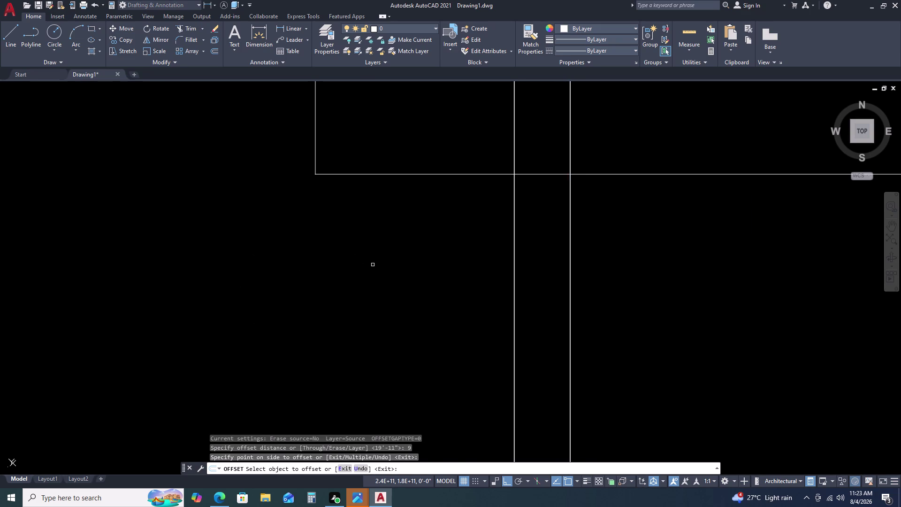
key(Escape)
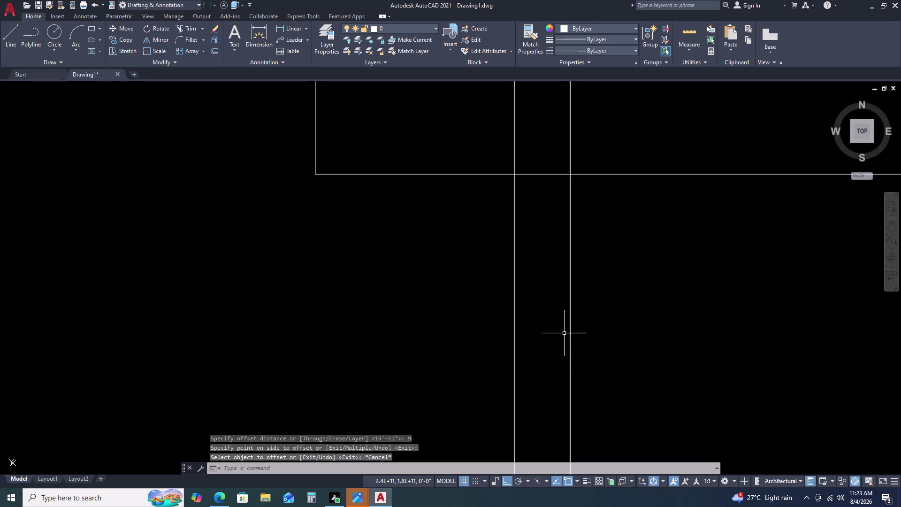
Offset the vertical construction line 2'-8" to its left.
click(525, 332)
drag(459, 359, 463, 354)
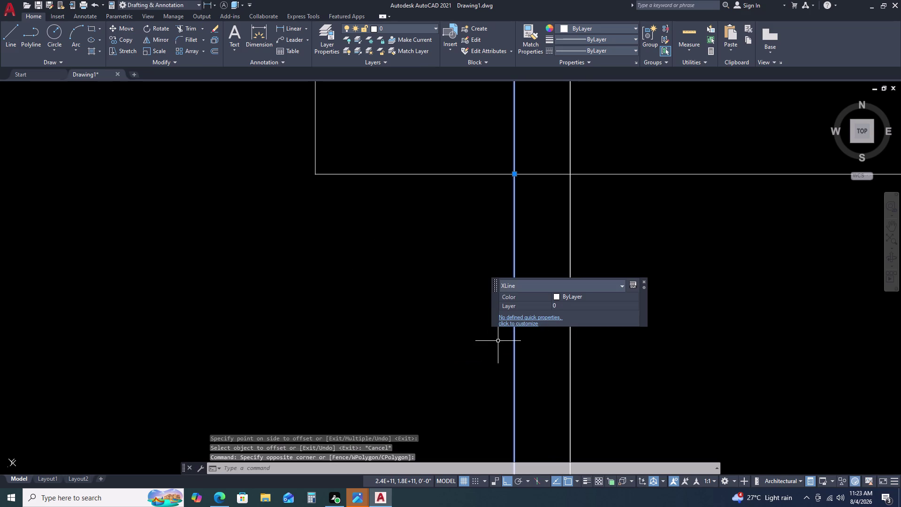
text(O)
key(space)
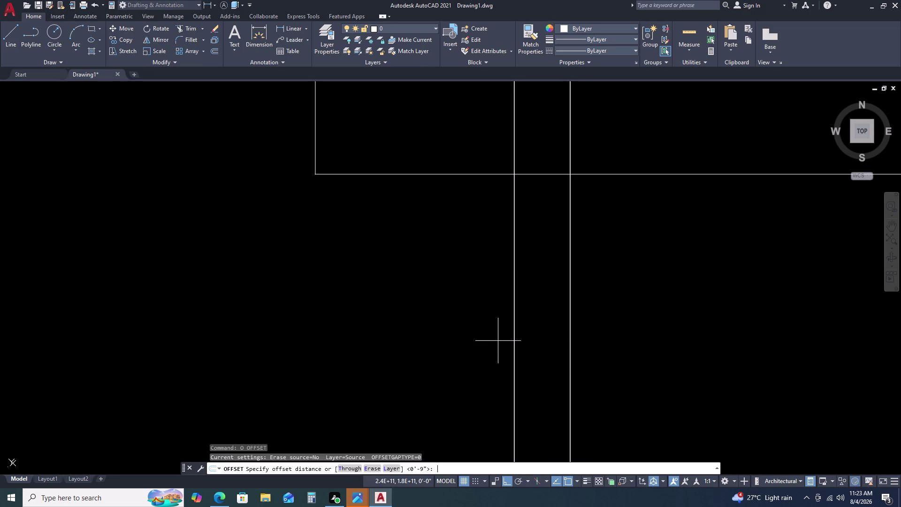
text(2')
text(8)
key(Return)
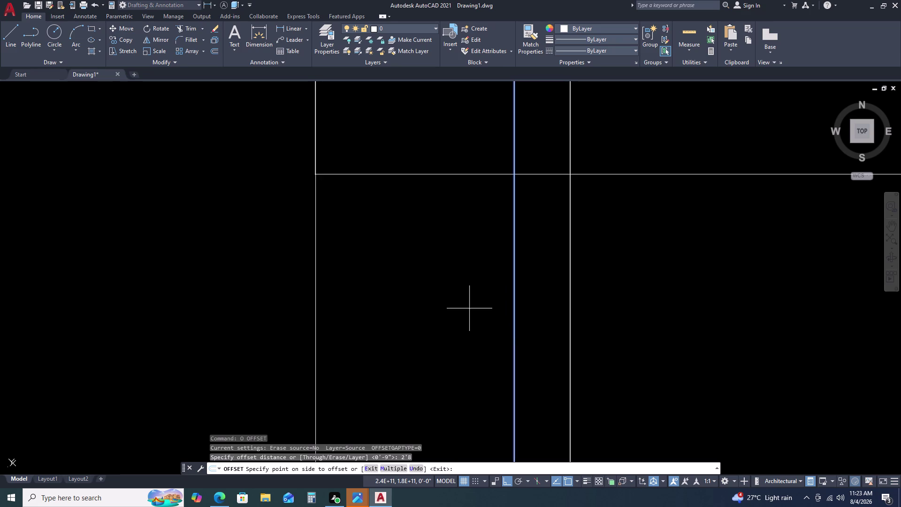
triple_click(425, 278)
scroll(down, 3)
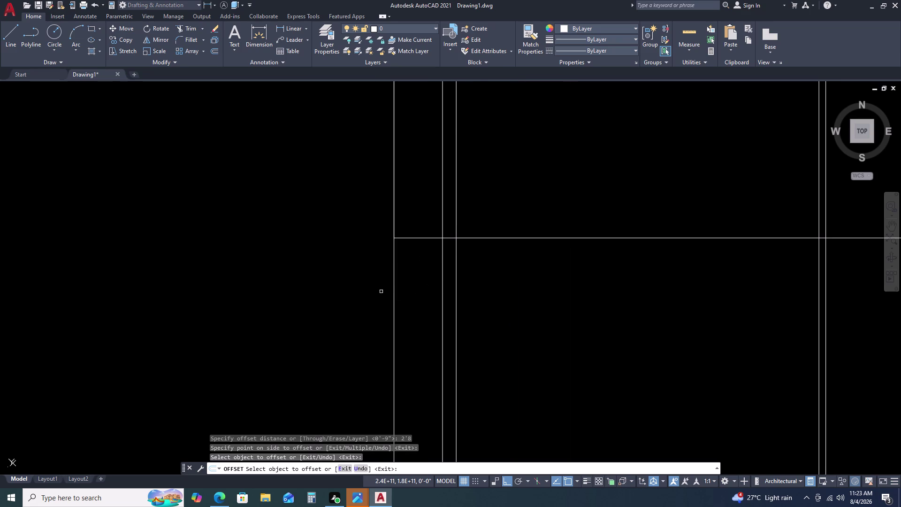
Pan and zoom across the long construction lines, then end the offset.
middle_drag(388, 290, 445, 266)
scroll(down, 3)
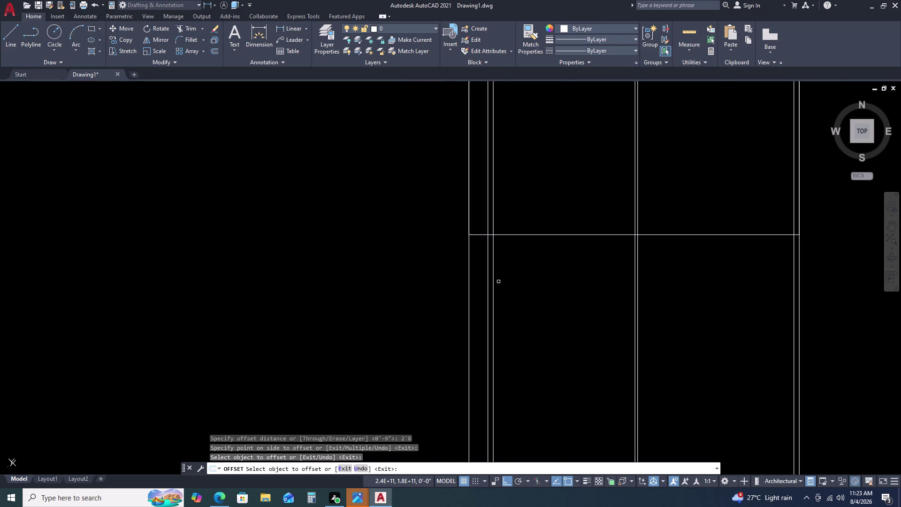
scroll(down, 3)
scroll(up, 3)
scroll(up, 3)
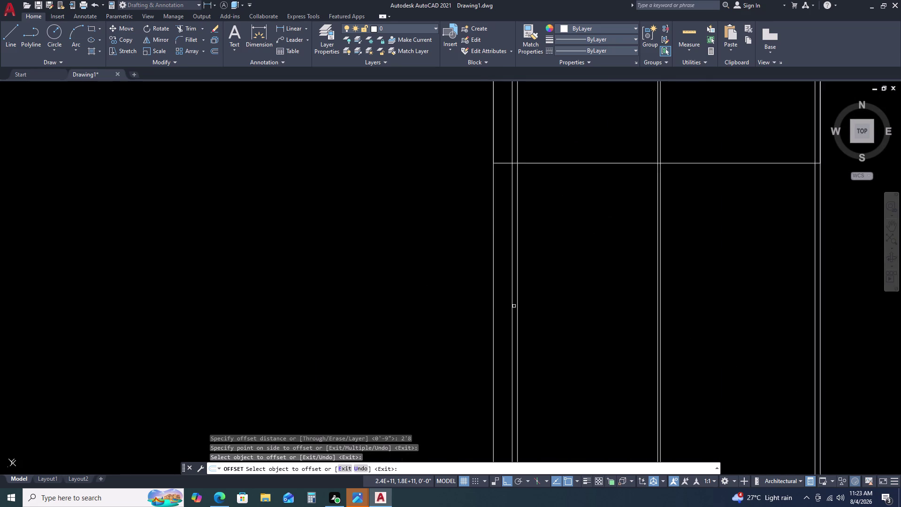
scroll(up, 3)
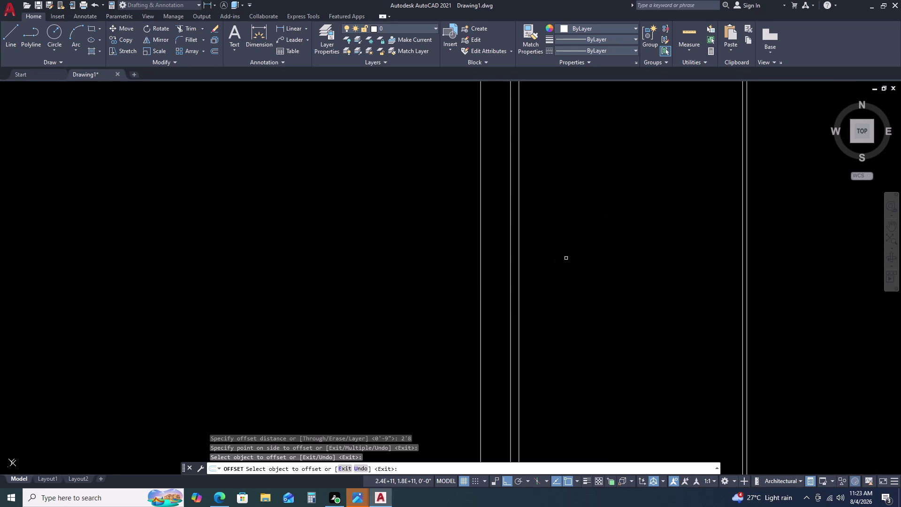
scroll(down, 3)
scroll(down, 3)
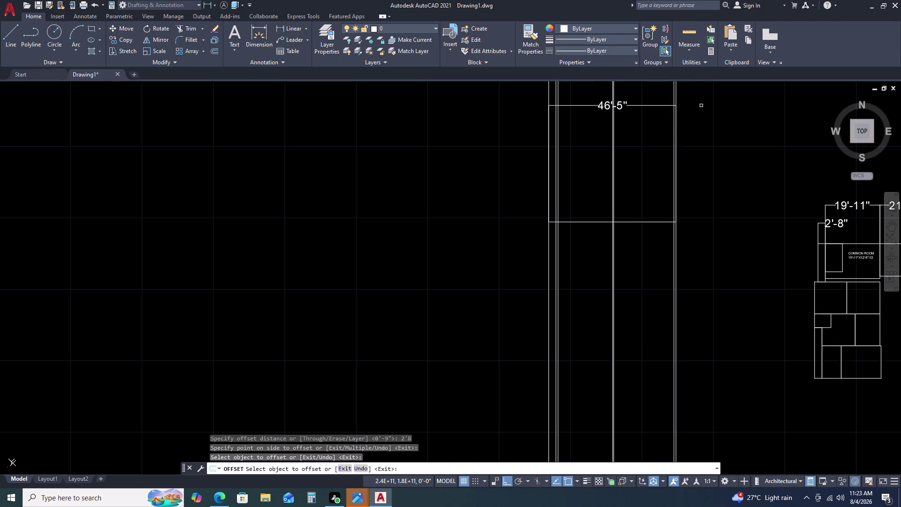
scroll(up, 3)
scroll(up, 3)
key(Escape)
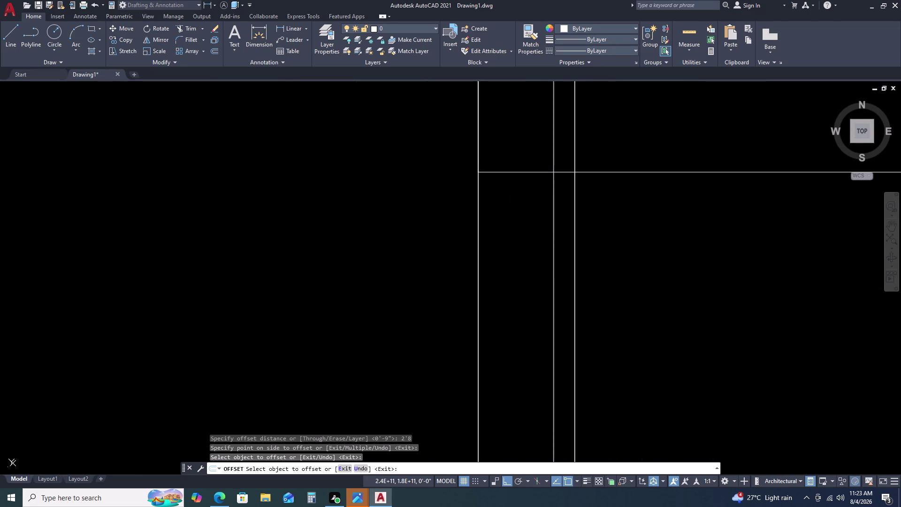
Zoom and pan back to the vertical wall lines and begin a selection there.
scroll(down, 3)
scroll(down, 3)
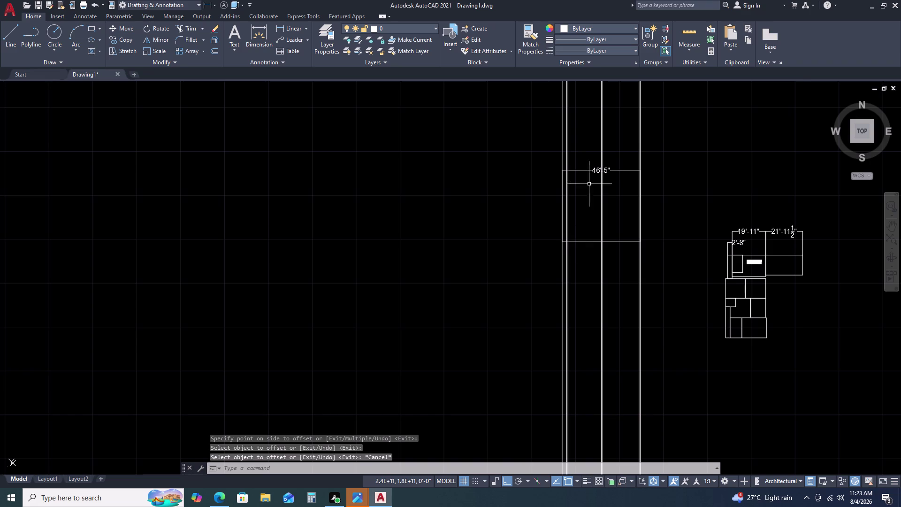
scroll(up, 3)
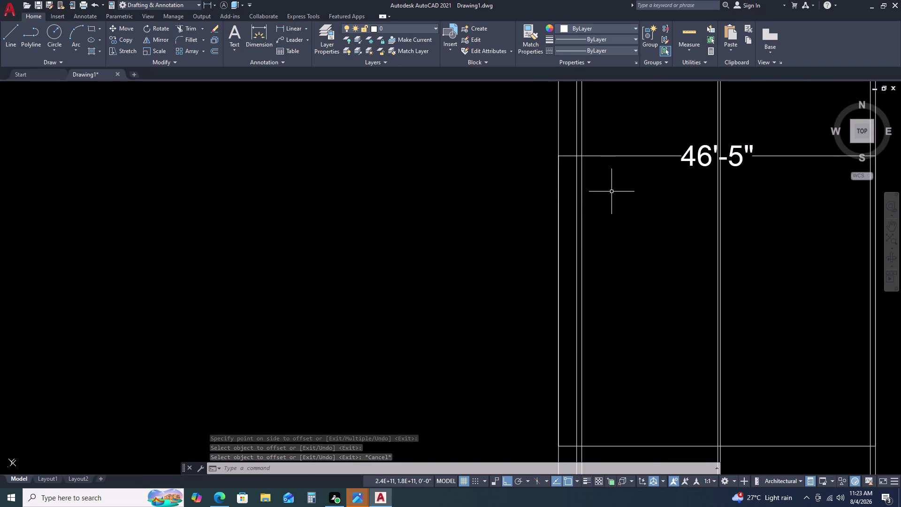
scroll(down, 3)
middle_drag(631, 314, 584, 222)
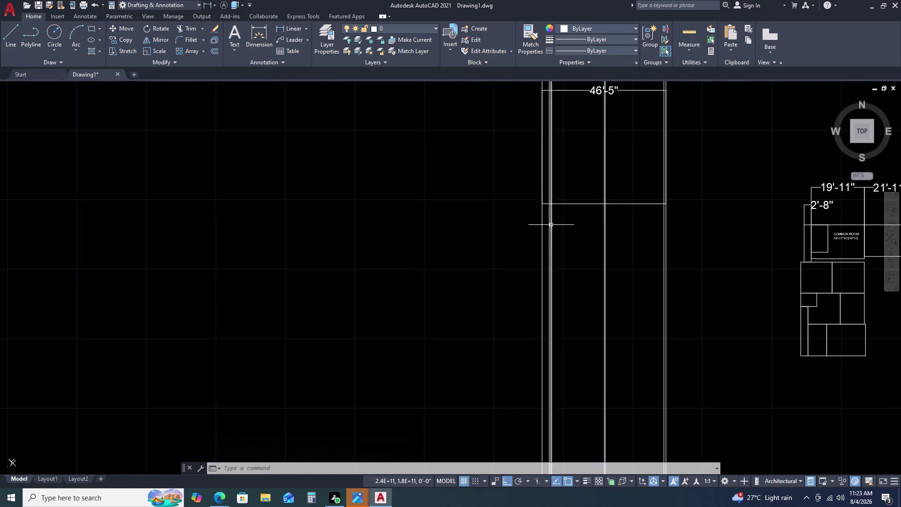
scroll(up, 3)
scroll(down, 3)
scroll(up, 3)
click(532, 195)
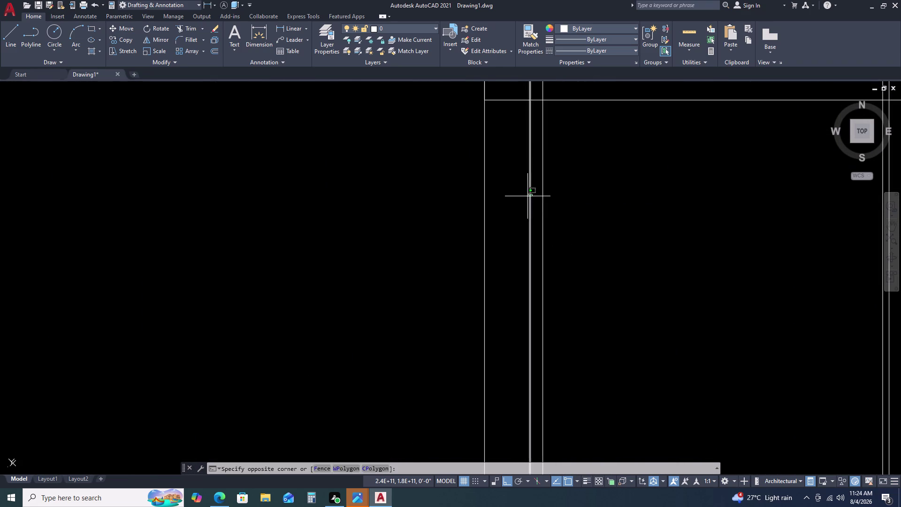
Erase the extra vertical construction line just left of its neighbour.
click(525, 198)
click(521, 202)
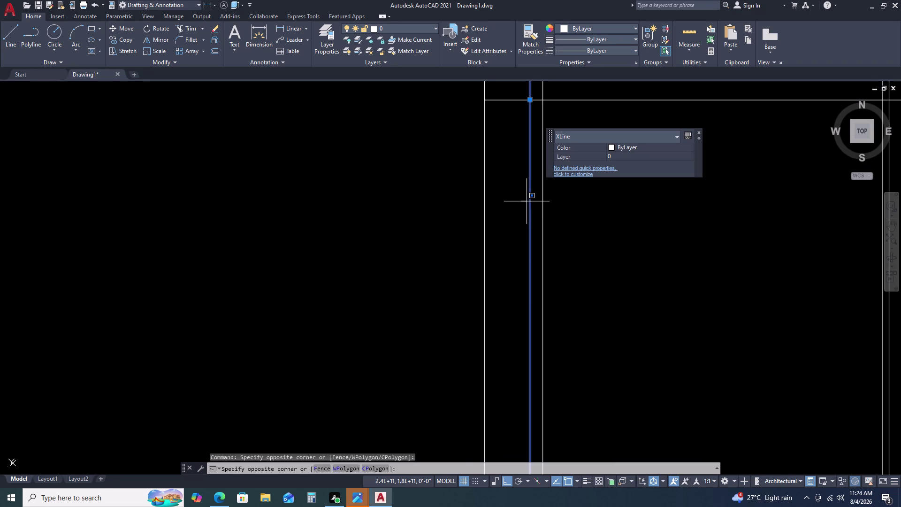
key(Delete)
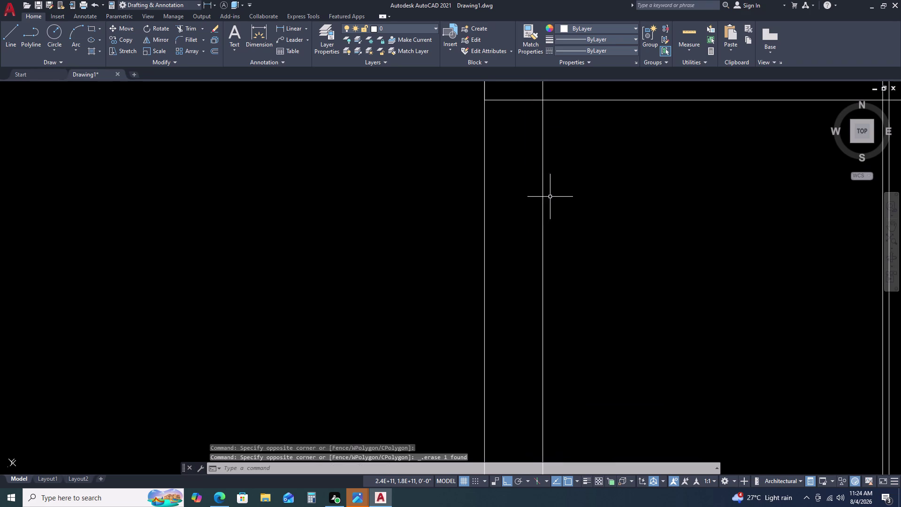
Zoom and pan to the dimensioned lines and start selecting the construction lines.
scroll(down, 3)
scroll(up, 3)
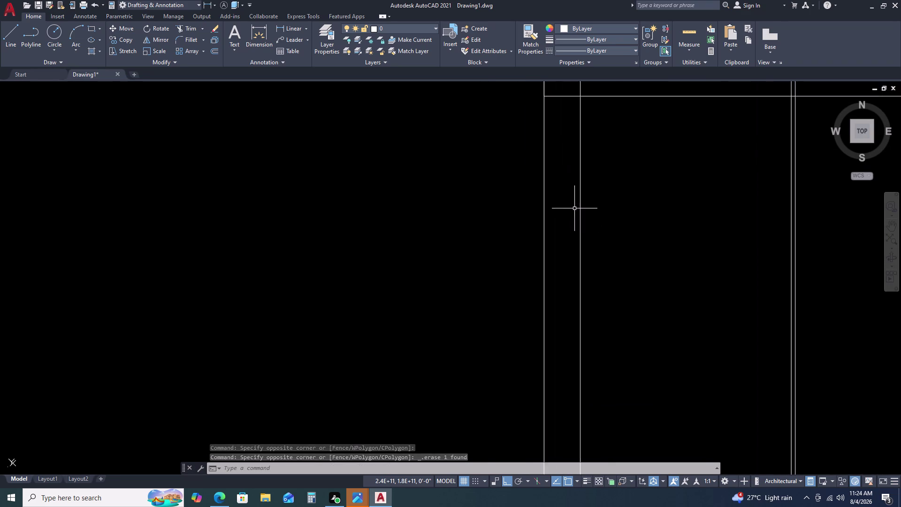
scroll(up, 3)
scroll(down, 3)
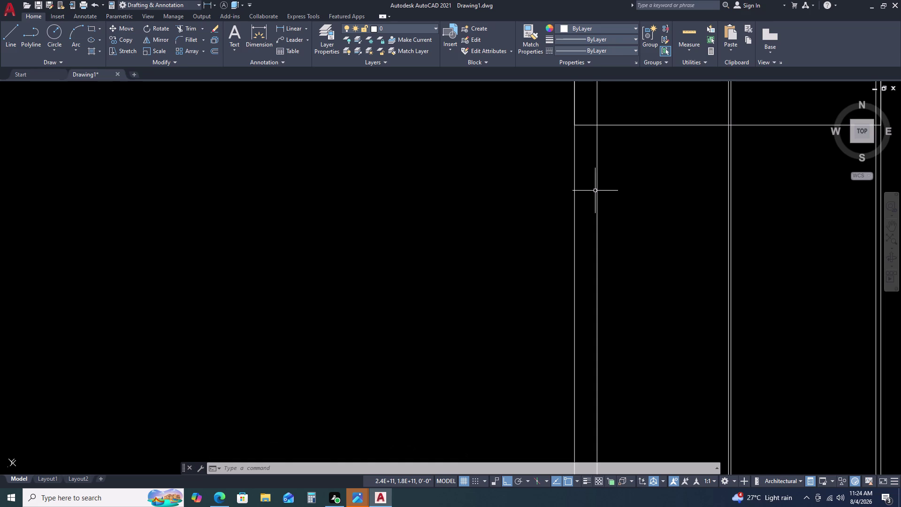
scroll(down, 3)
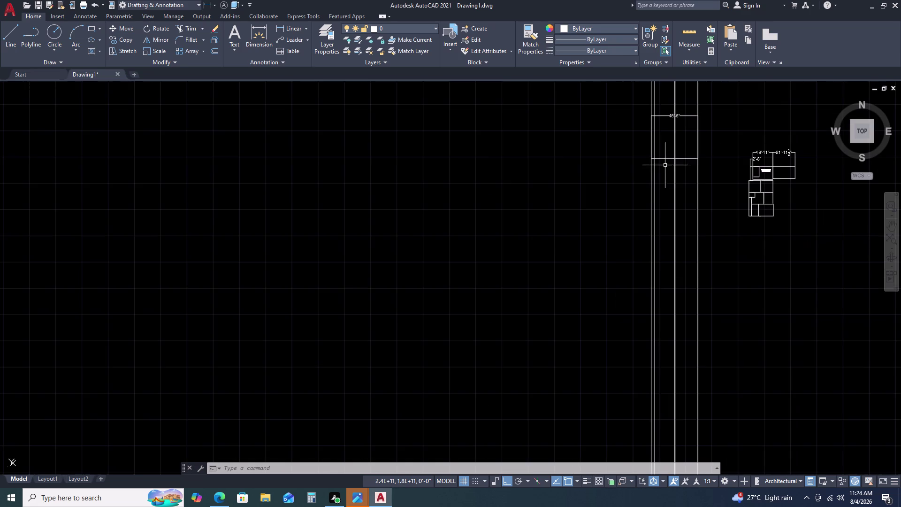
middle_drag(681, 164, 538, 189)
scroll(up, 3)
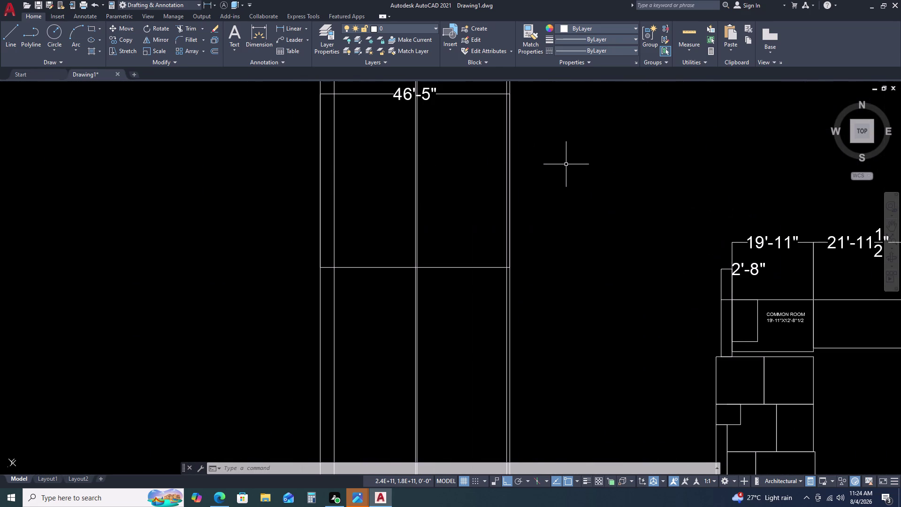
click(572, 165)
drag(196, 362, 204, 358)
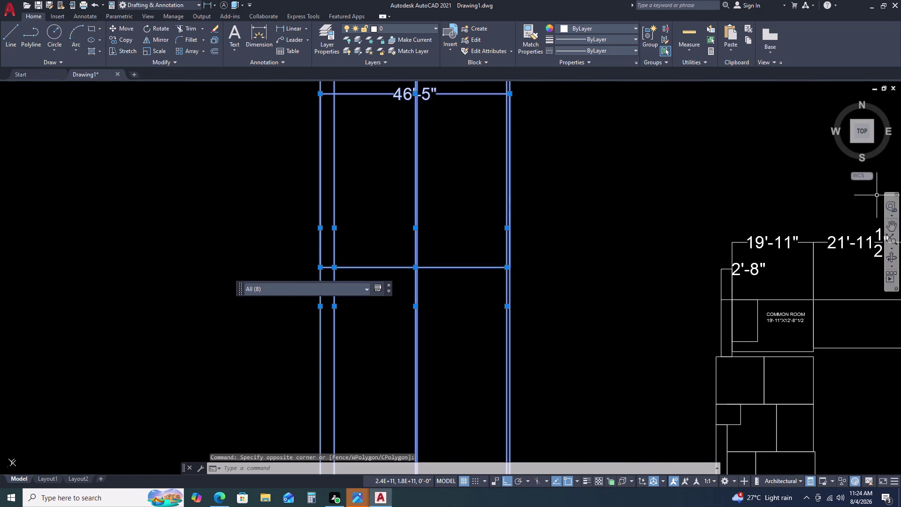
key(Escape)
scroll(down, 3)
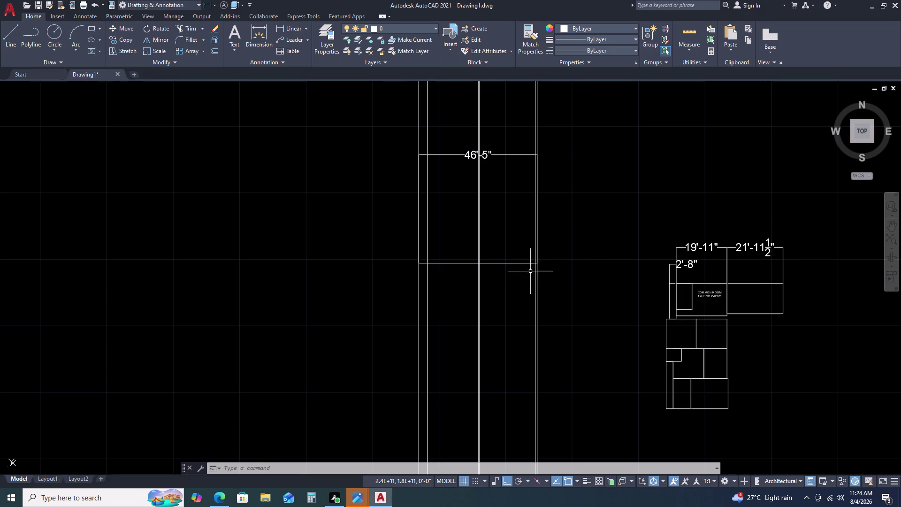
scroll(up, 3)
scroll(down, 3)
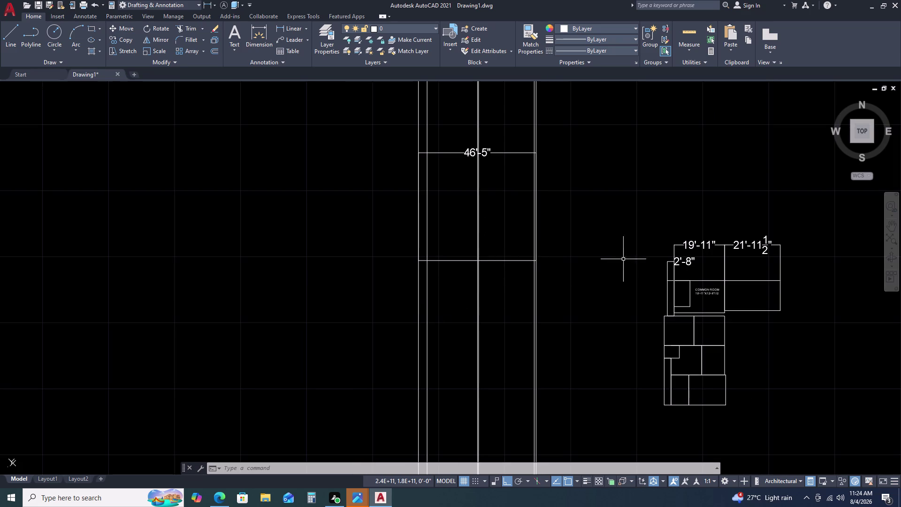
scroll(up, 3)
middle_drag(725, 275, 623, 264)
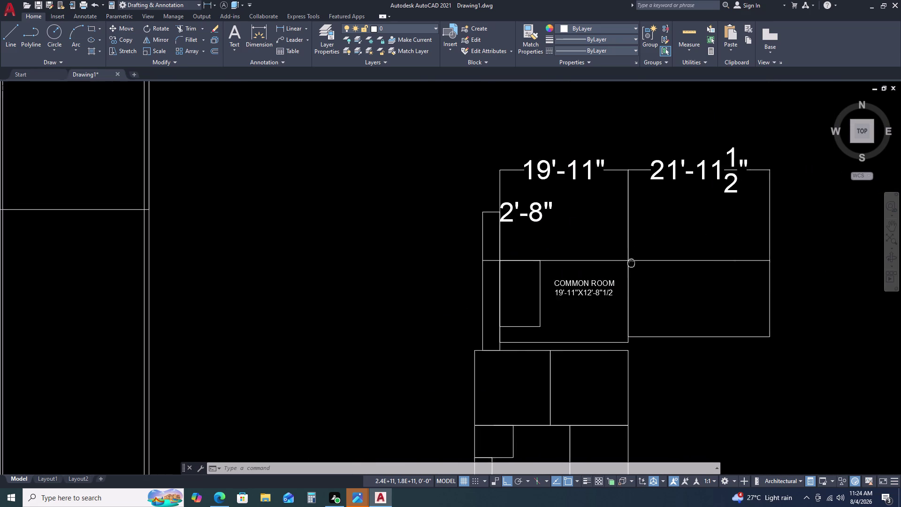
middle_drag(623, 263, 593, 276)
Delete the three dimensions above the floor plan.
drag(748, 190, 742, 190)
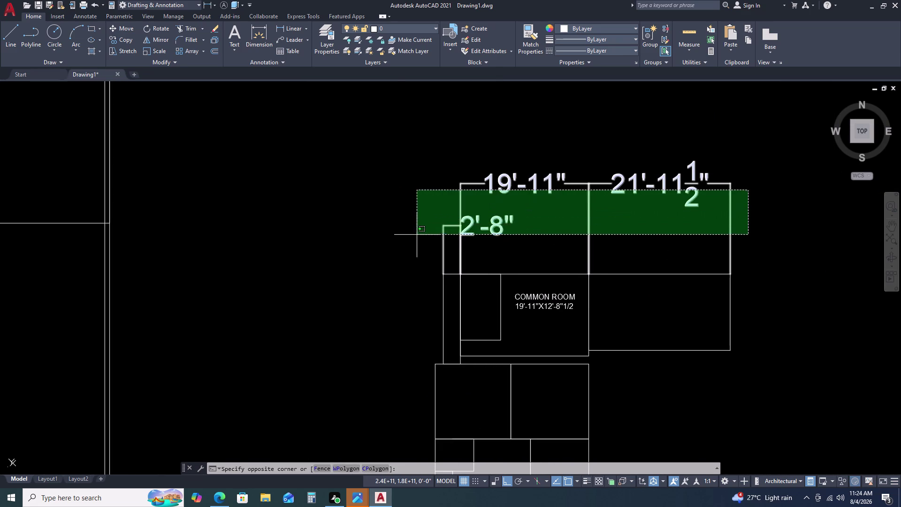
click(416, 236)
key(Delete)
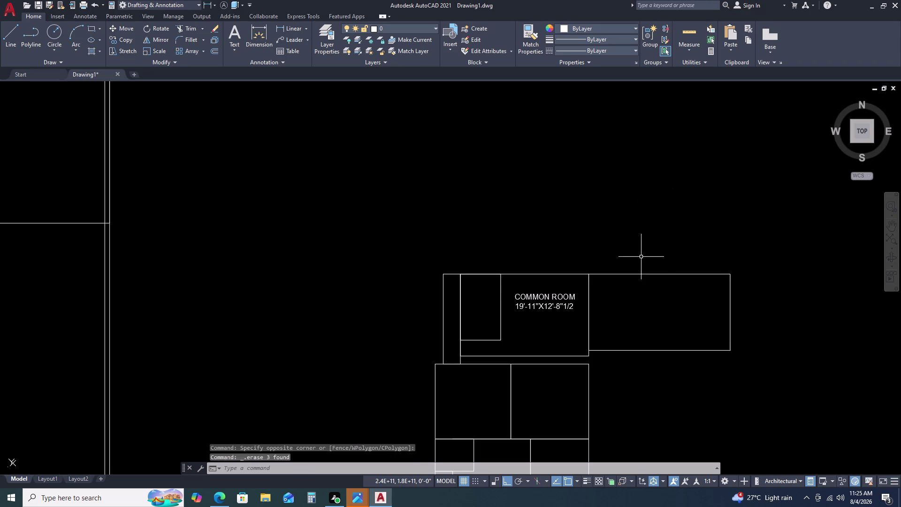
click(641, 257)
click(626, 286)
key(Escape)
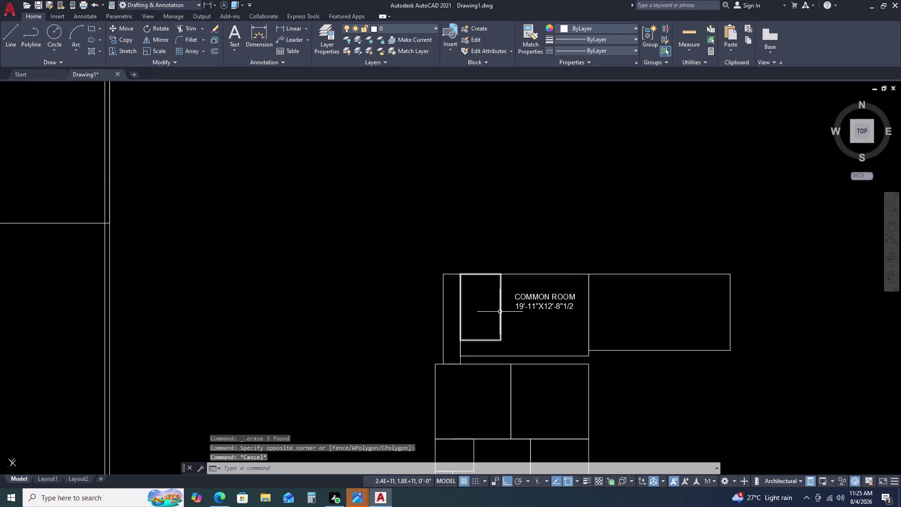
Draw a 46'-½" line along the plan's top edge from its top-left corner.
key(l)
key(space)
drag(442, 272, 457, 271)
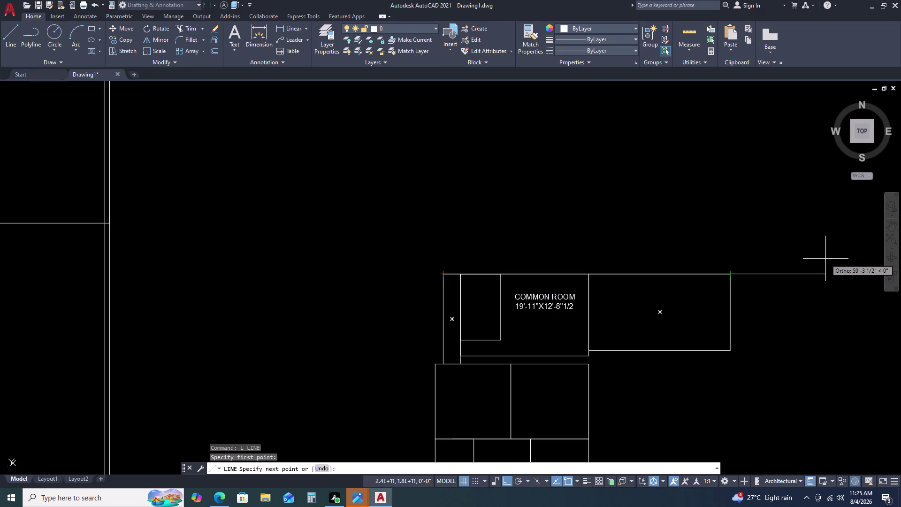
key(4)
key(6)
text(')
text(.5)
key(Return)
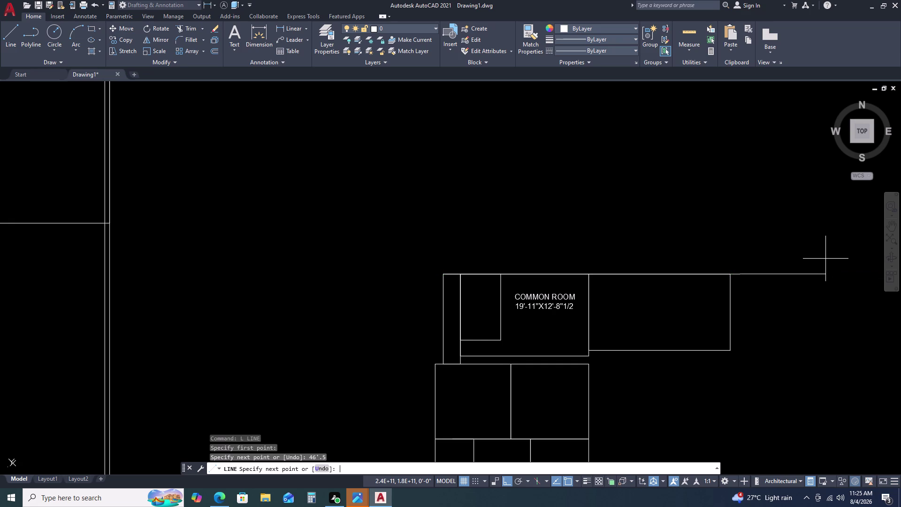
key(Escape)
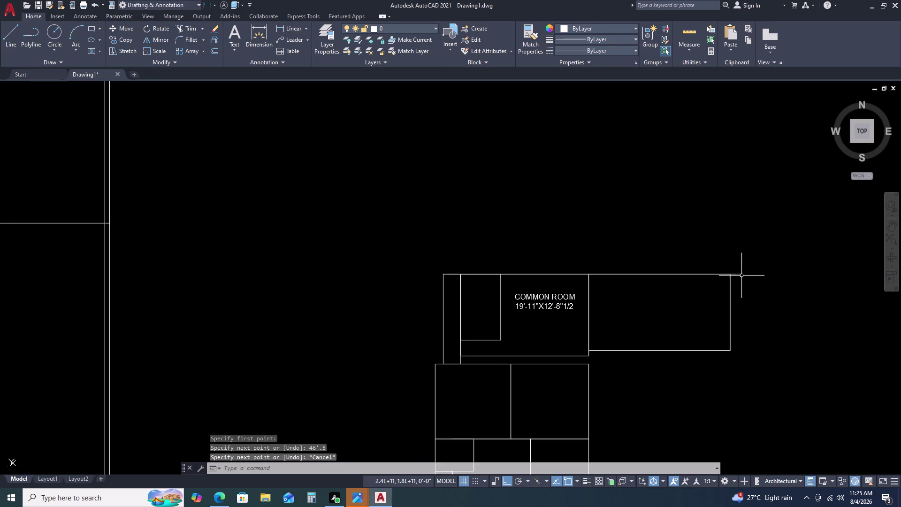
Select the new top line to check it and start OFFSET.
scroll(up, 3)
click(730, 265)
click(721, 232)
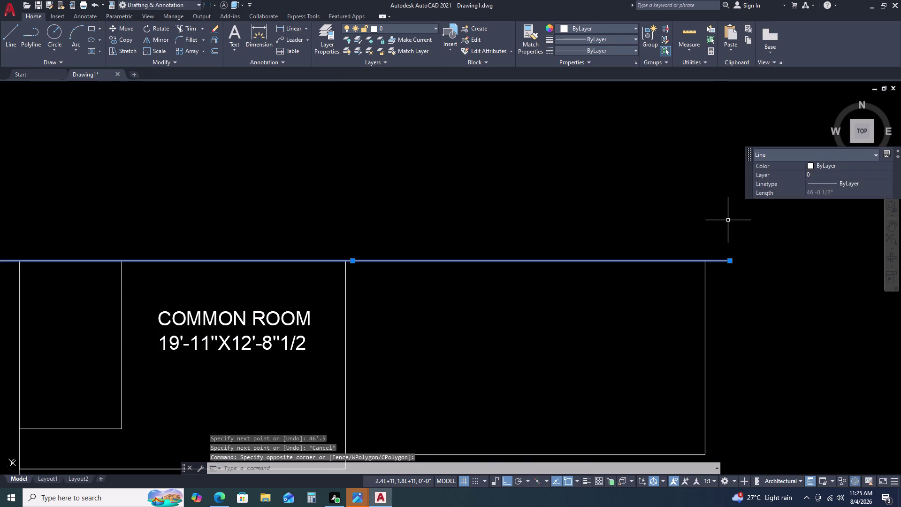
key(o)
key(space)
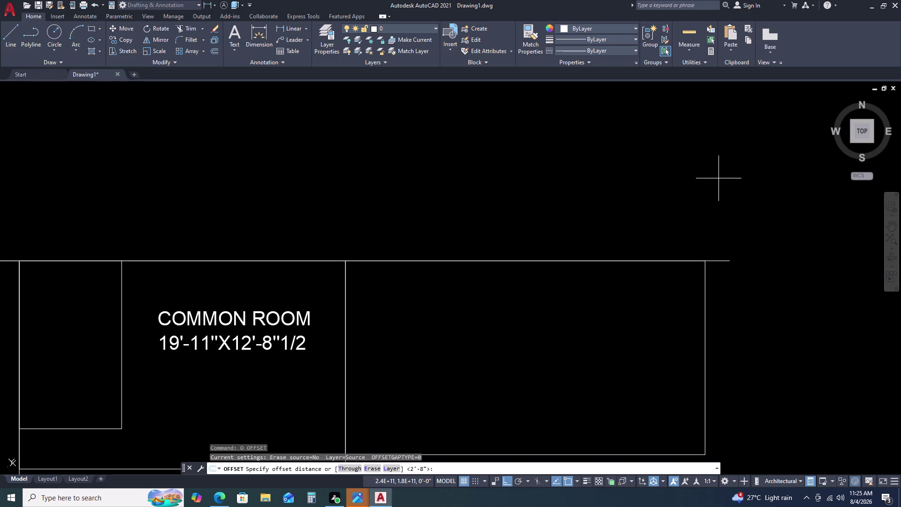
Offset the top wall line 9 inches upward.
key(9)
key(Return)
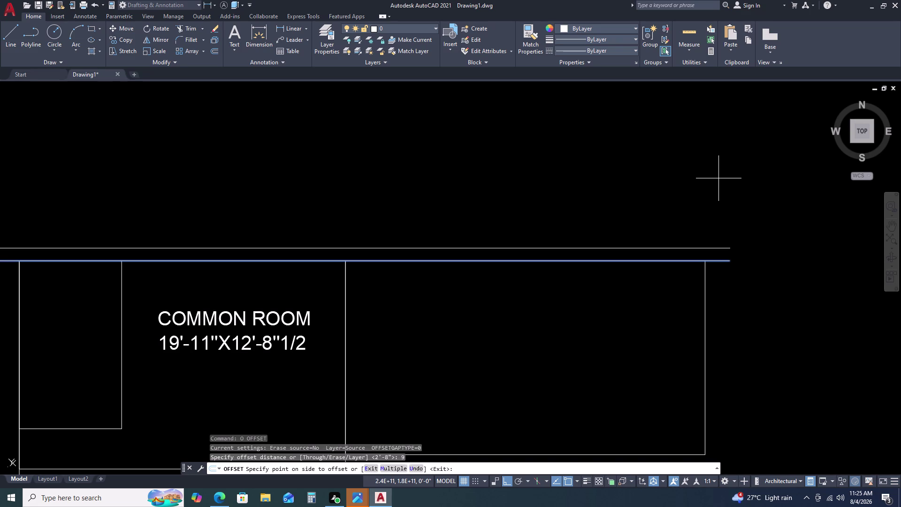
click(707, 169)
scroll(down, 3)
key(Escape)
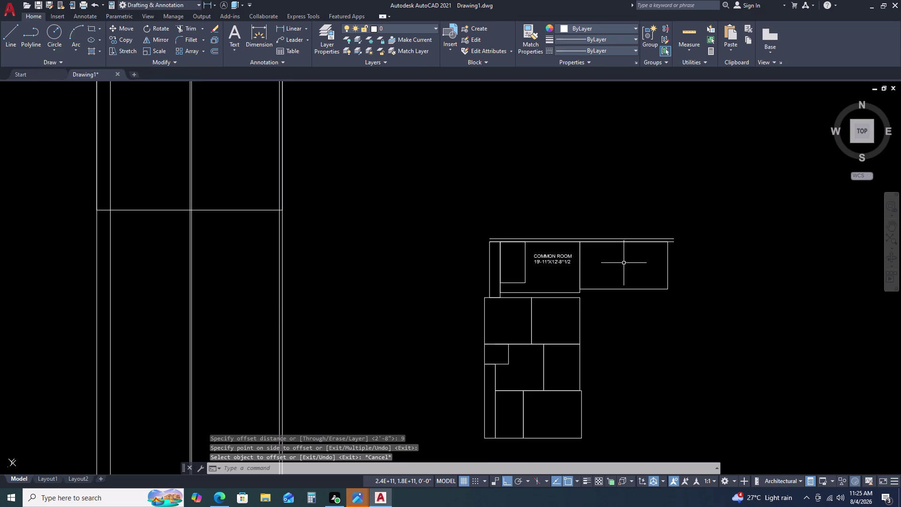
Shift the right-hand room outline so its right edge aligns with the top wall line's end.
scroll(up, 3)
click(845, 255)
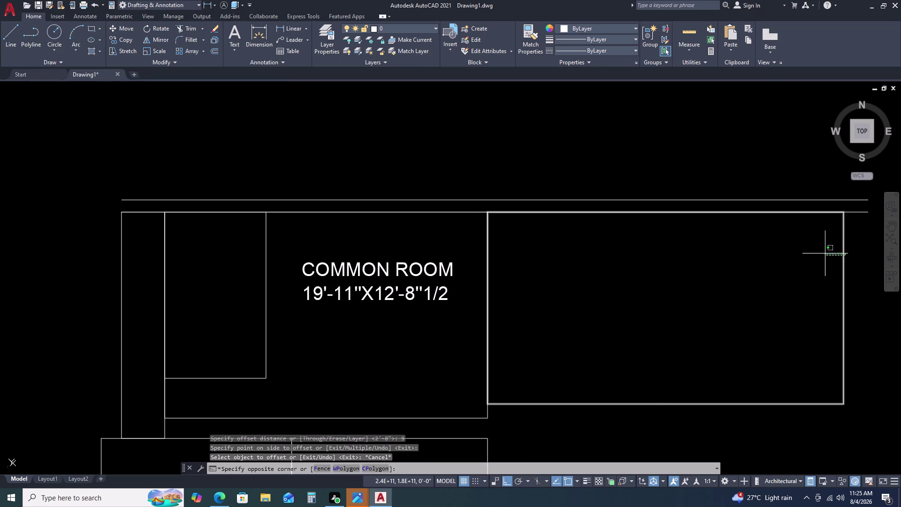
click(804, 253)
click(801, 255)
key(m)
key(space)
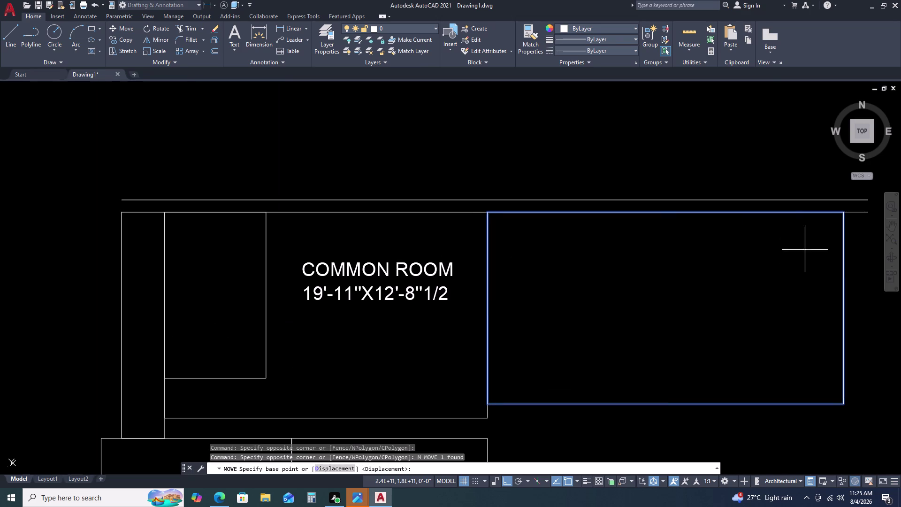
middle_click(813, 267)
middle_drag(812, 267, 768, 270)
middle_drag(721, 260, 666, 252)
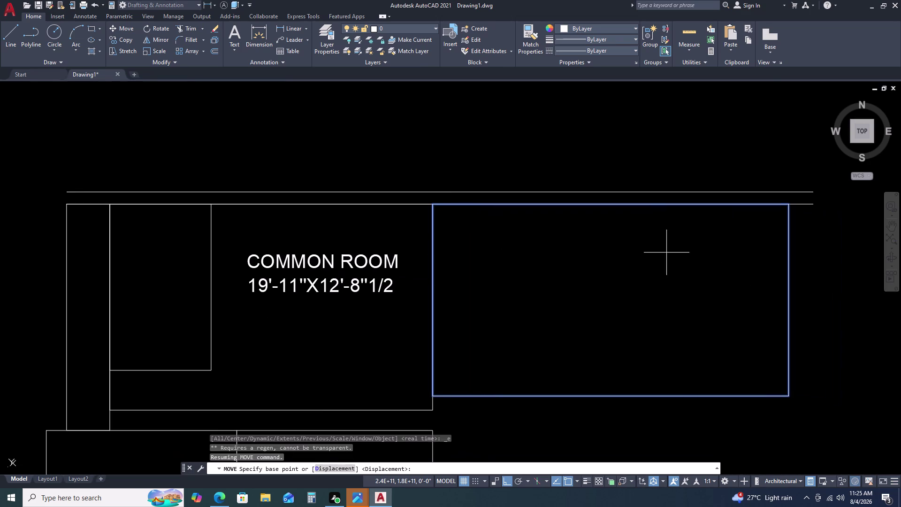
click(787, 205)
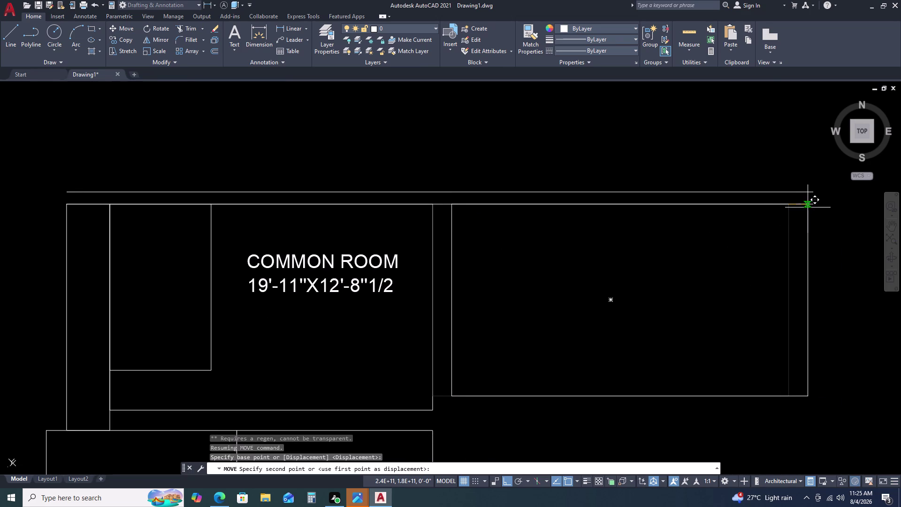
click(808, 204)
key(Escape)
Try another move of the right-hand room outline from its top-right corner, then cancel.
scroll(down, 3)
scroll(up, 3)
drag(632, 247, 626, 247)
click(551, 273)
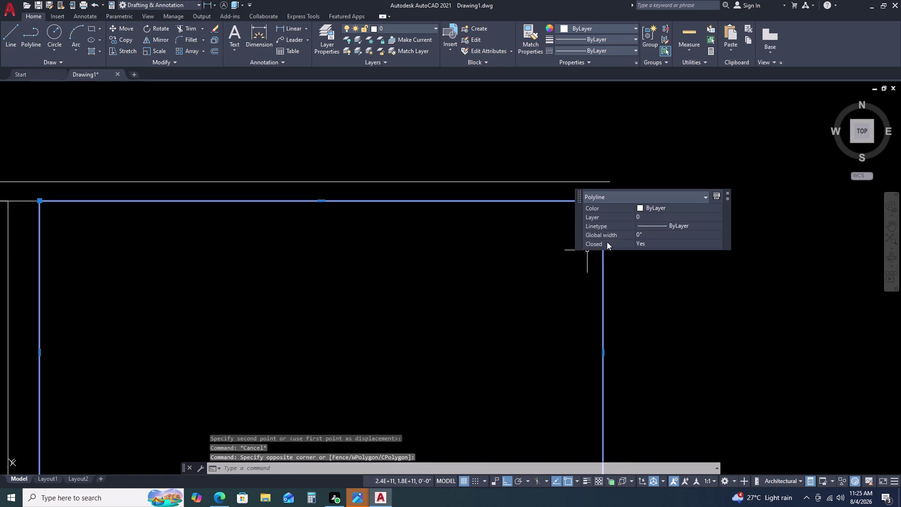
key(m)
key(space)
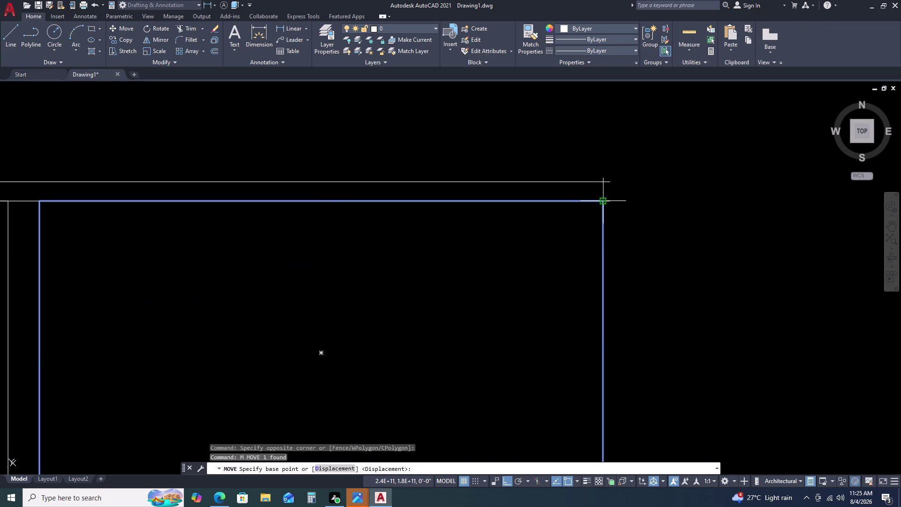
click(604, 203)
double_click(608, 201)
key(Escape)
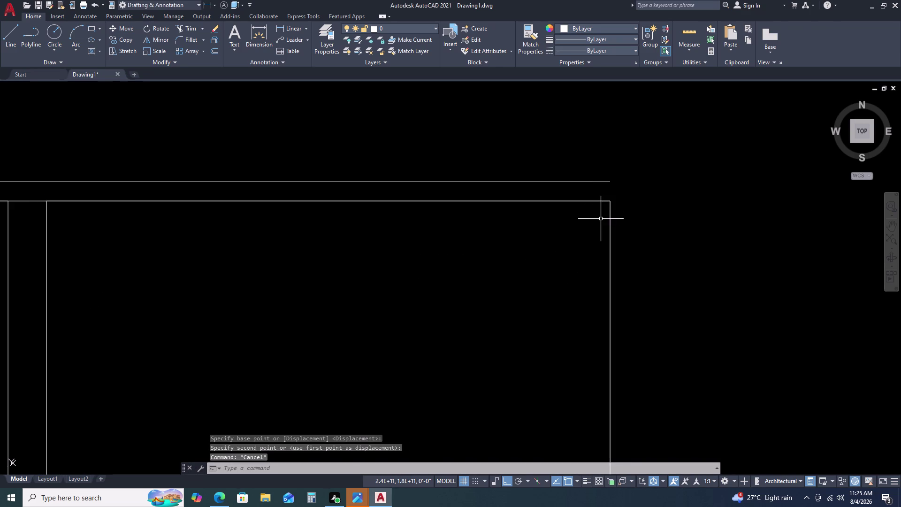
Clear the selection and zoom out to view the whole floor plan.
scroll(up, 3)
double_click(580, 198)
click(519, 226)
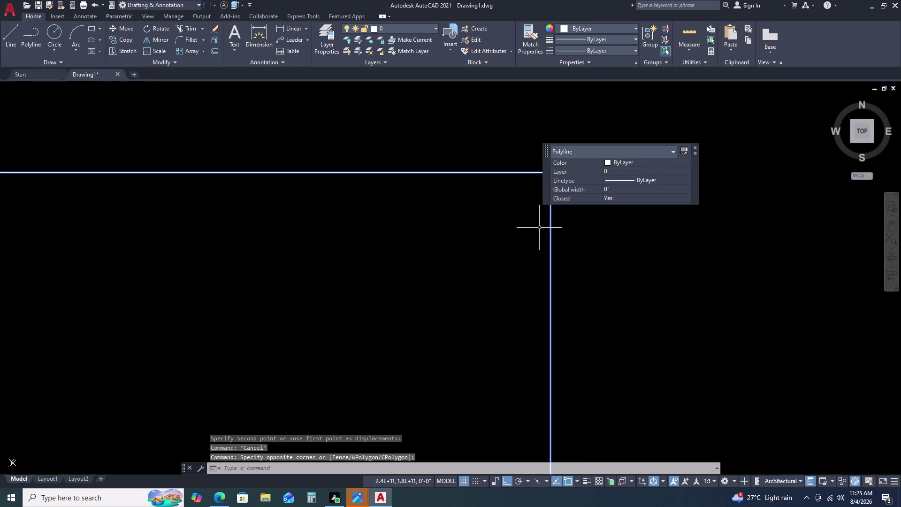
key(Escape)
scroll(down, 3)
scroll(down, 3)
scroll(down, 3)
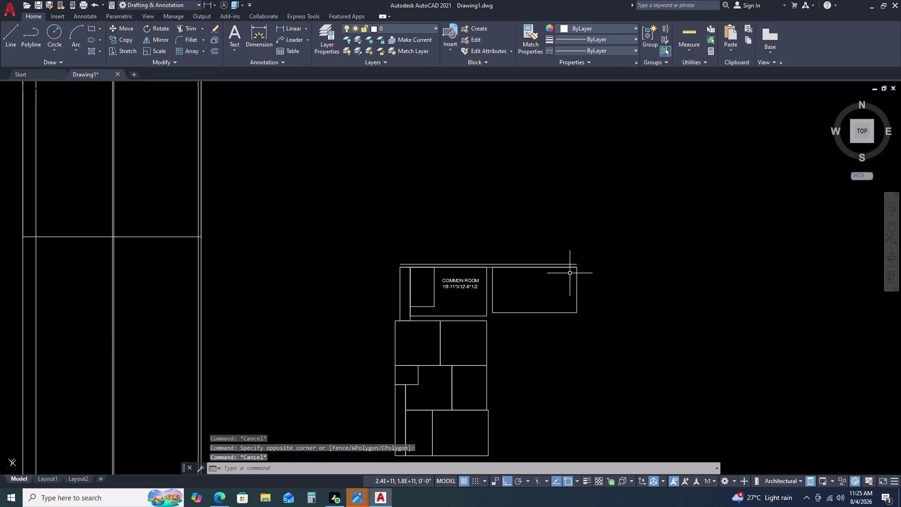
middle_drag(571, 269, 675, 194)
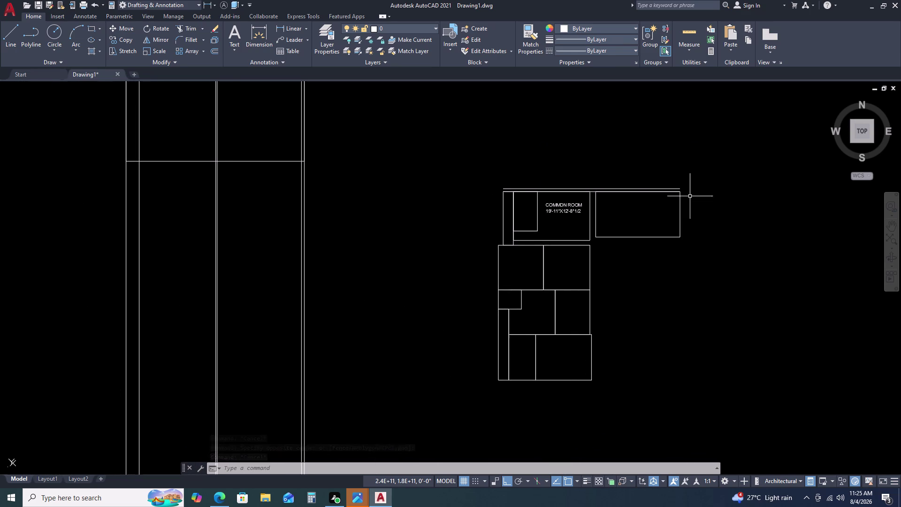
Draw a vertical line down the right side from the right room's top-right corner.
key(l)
key(space)
click(682, 187)
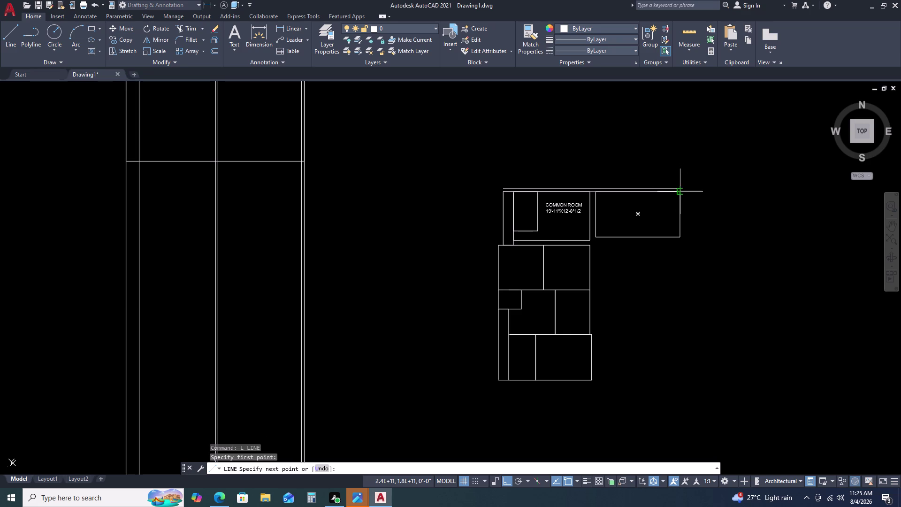
click(680, 425)
key(Escape)
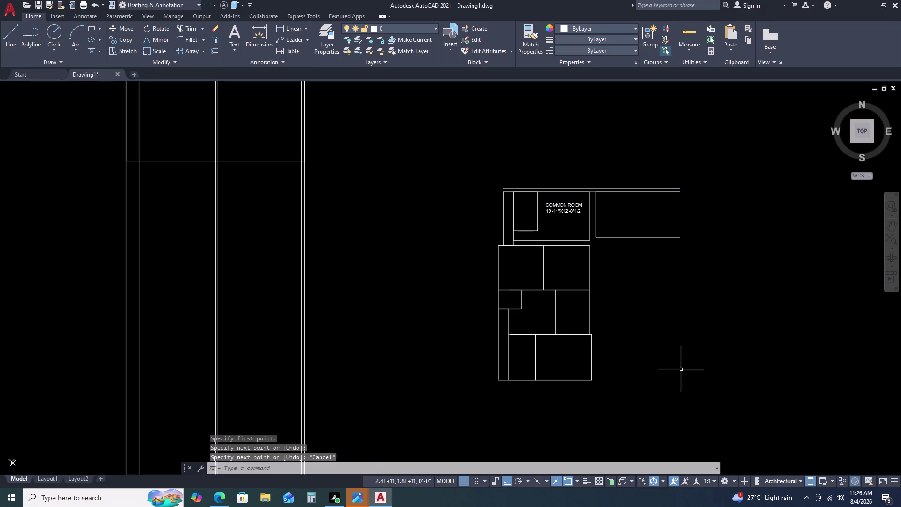
Offset the right-hand room outline 9 inches outward.
scroll(up, 3)
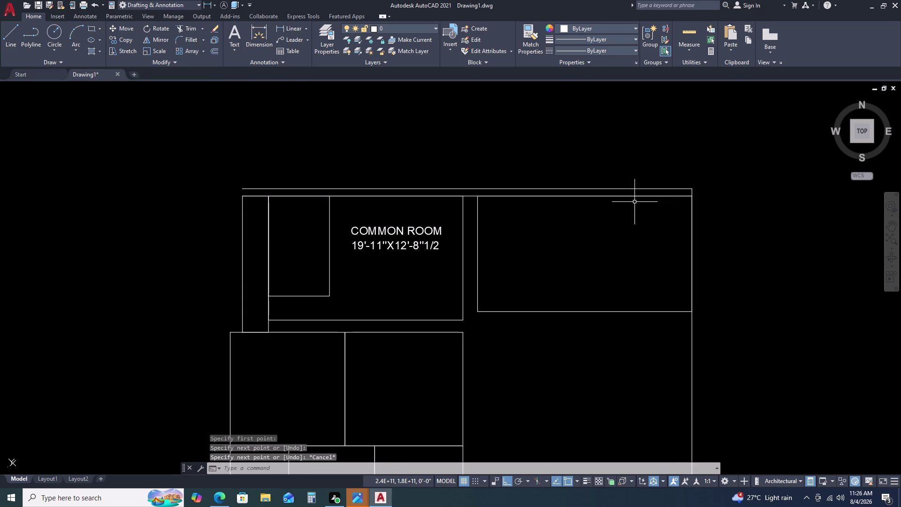
click(553, 306)
click(534, 326)
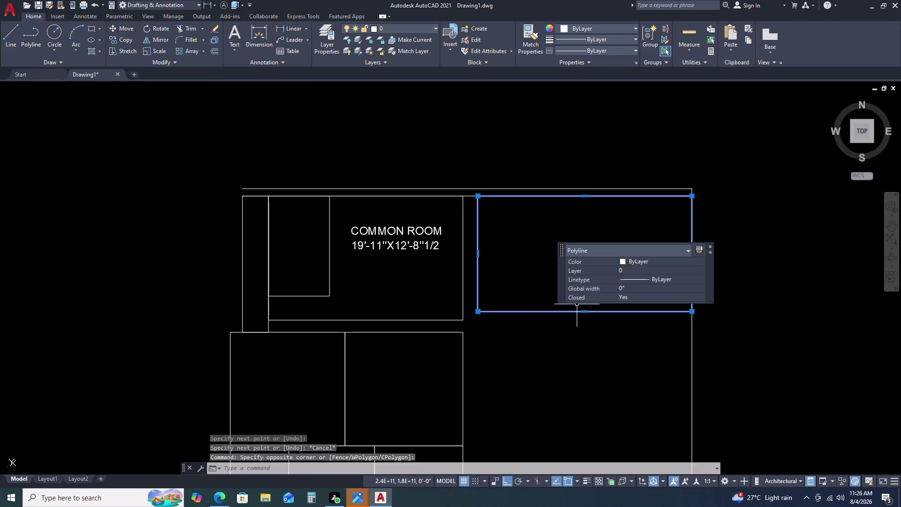
key(o)
key(space)
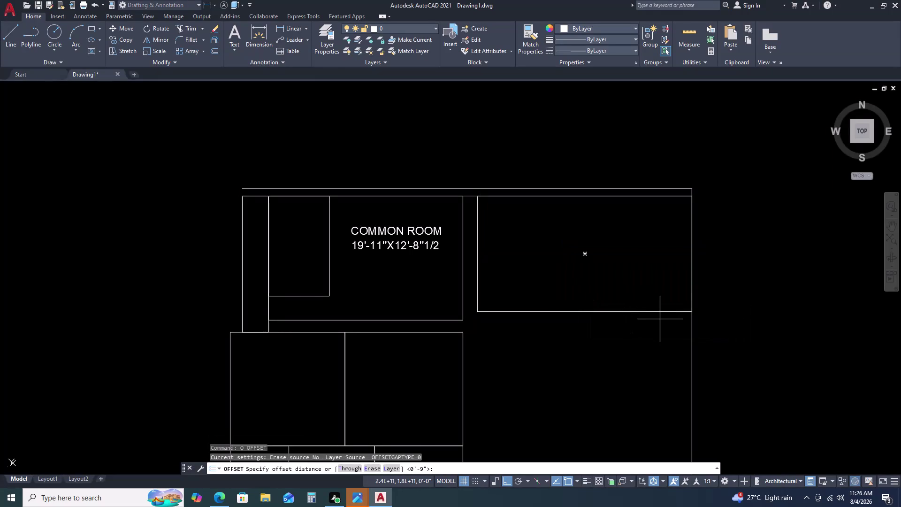
key(9)
key(space)
click(727, 226)
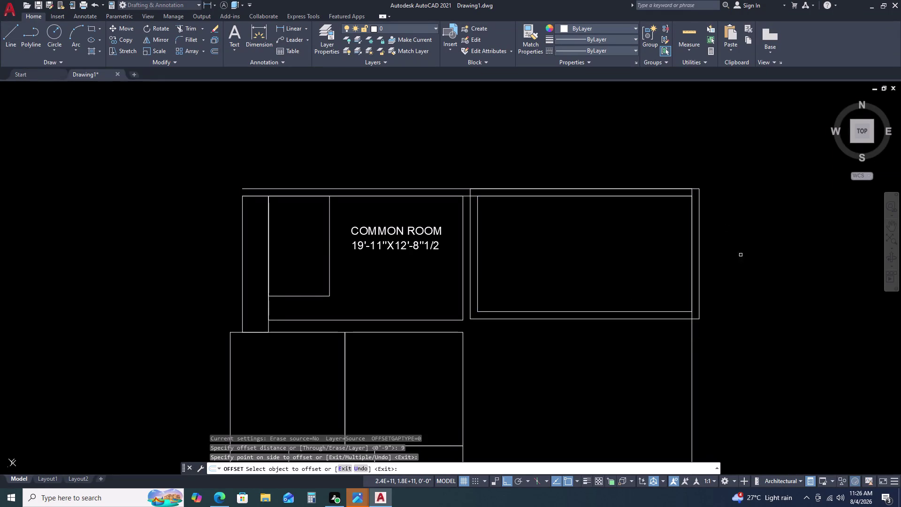
key(Escape)
Move both room outlines by their top-right corner onto the plan's top-right corner.
click(623, 265)
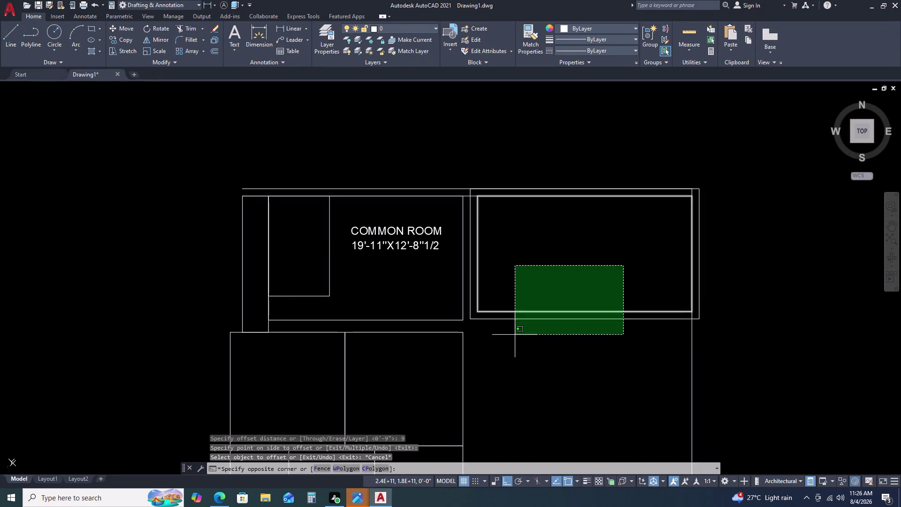
click(514, 336)
key(m)
key(space)
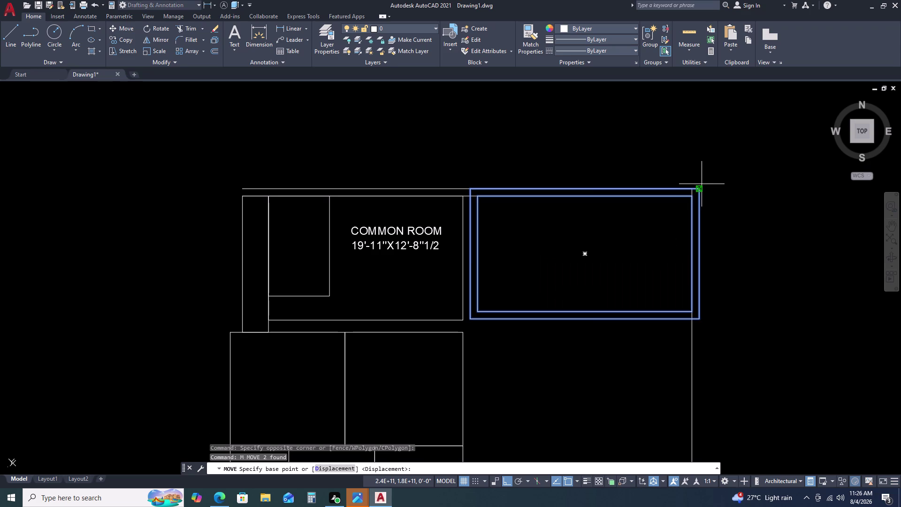
click(700, 187)
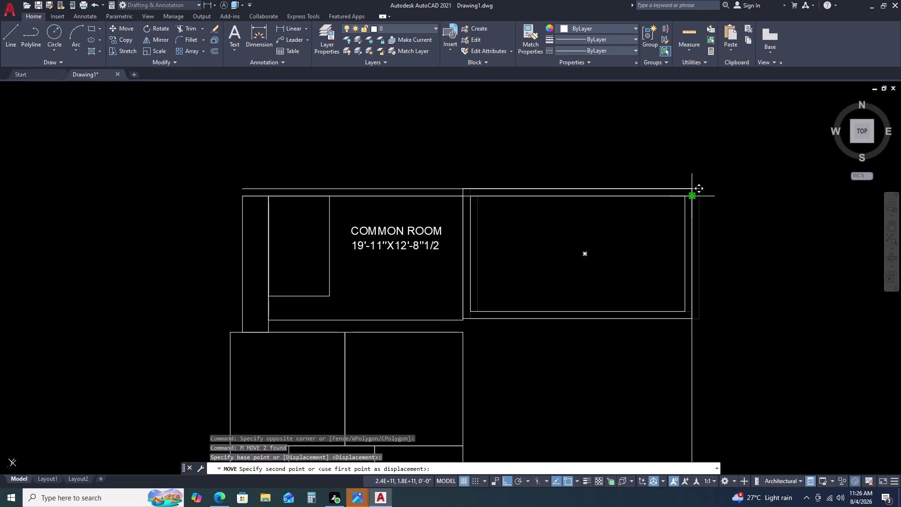
click(689, 198)
key(Escape)
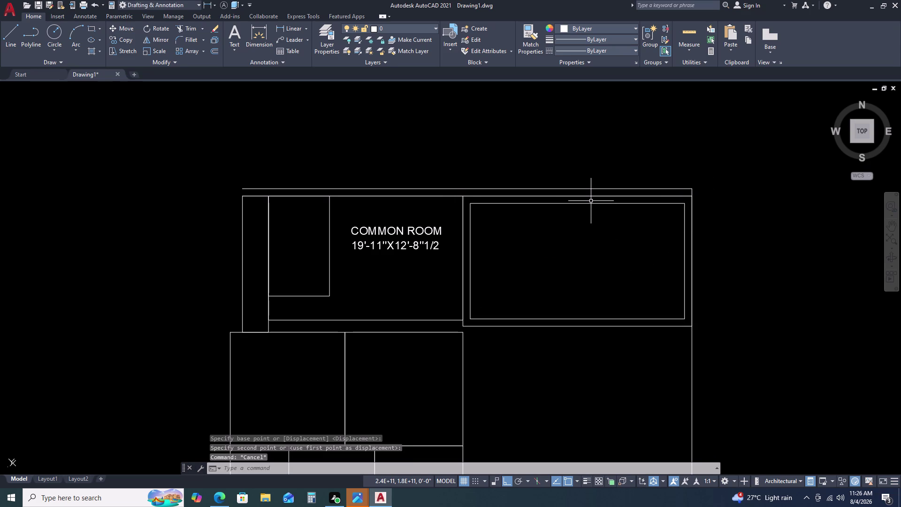
scroll(up, 3)
scroll(down, 3)
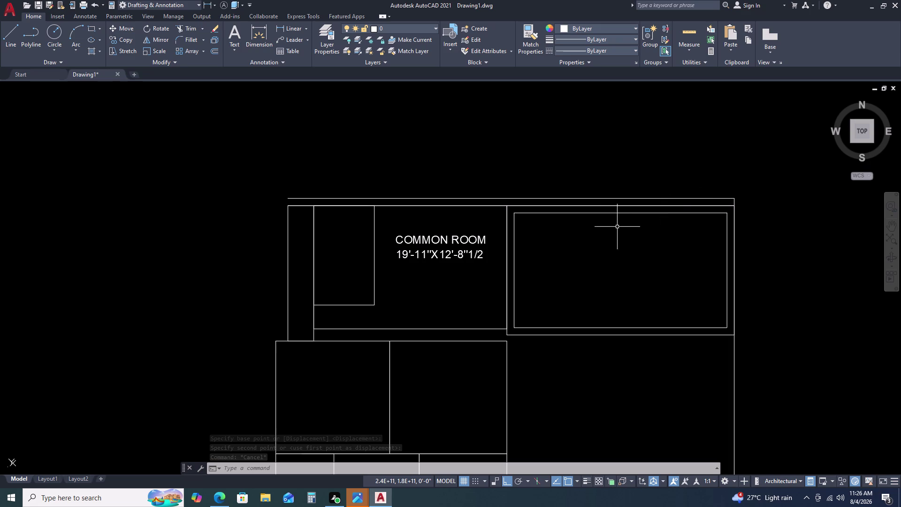
double_click(643, 199)
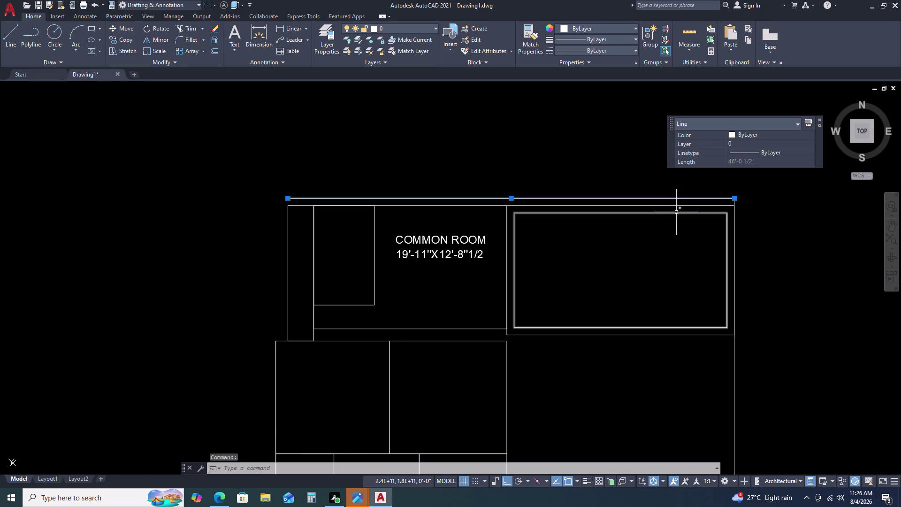
Move both right-hand room outlines up to line up with the outer wall corner.
click(675, 212)
click(650, 206)
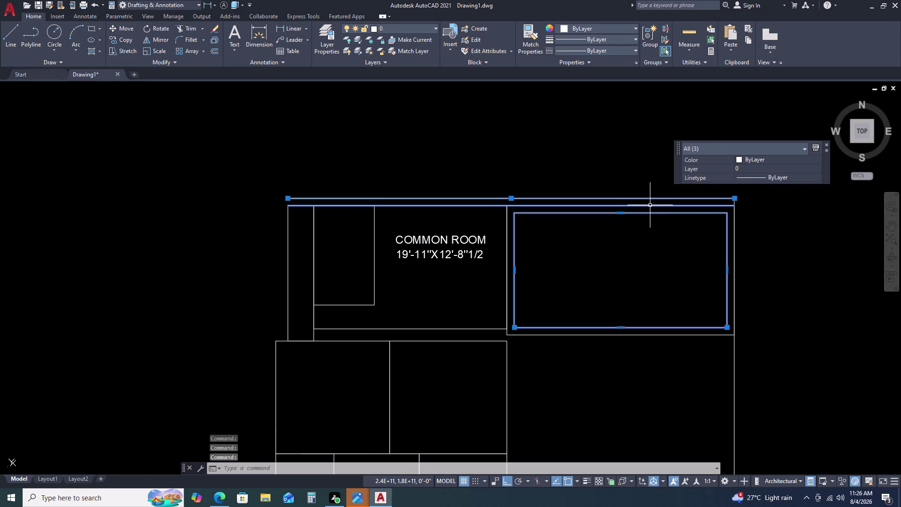
key(Escape)
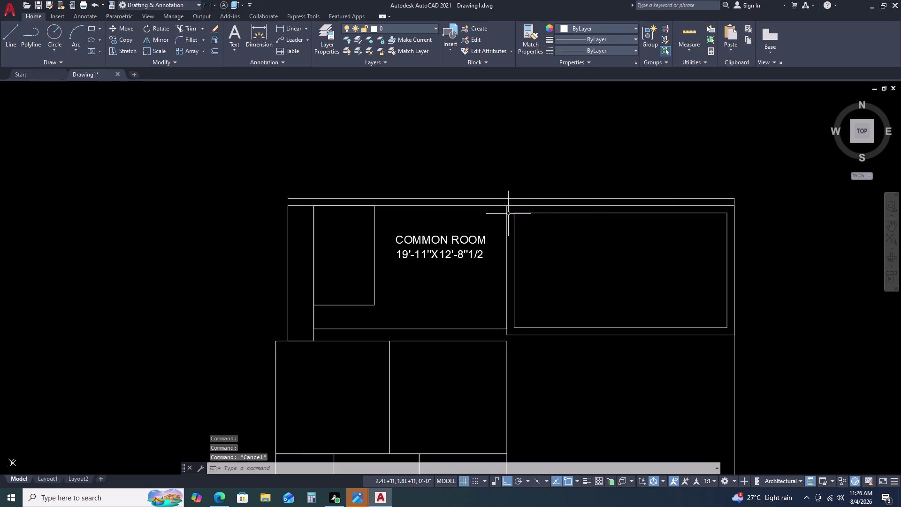
click(580, 287)
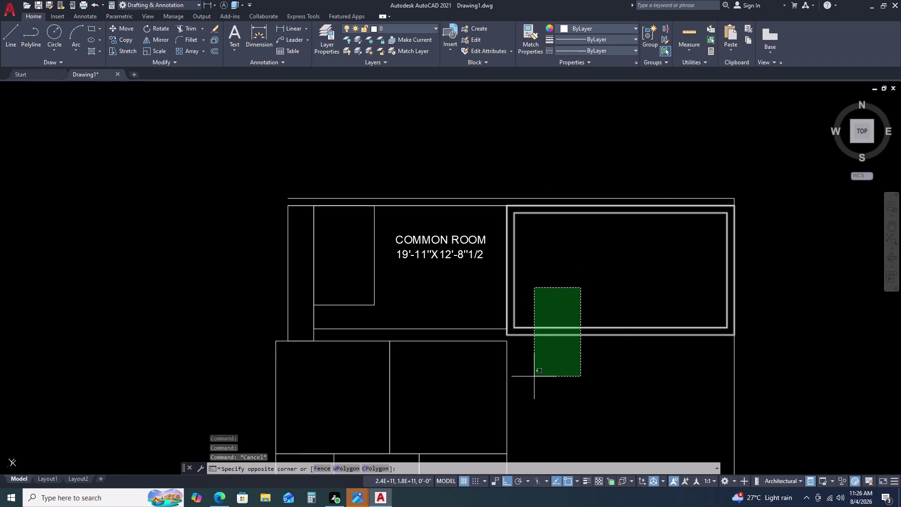
click(533, 375)
key(m)
key(space)
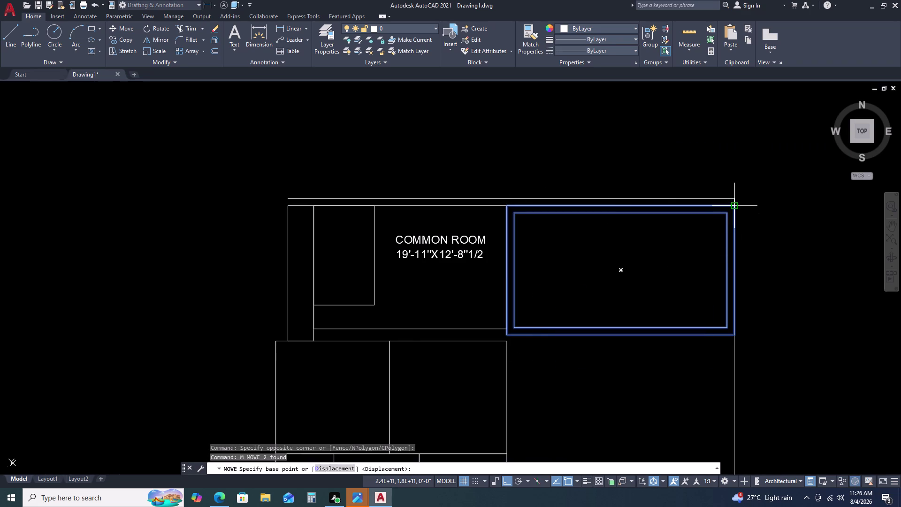
click(730, 207)
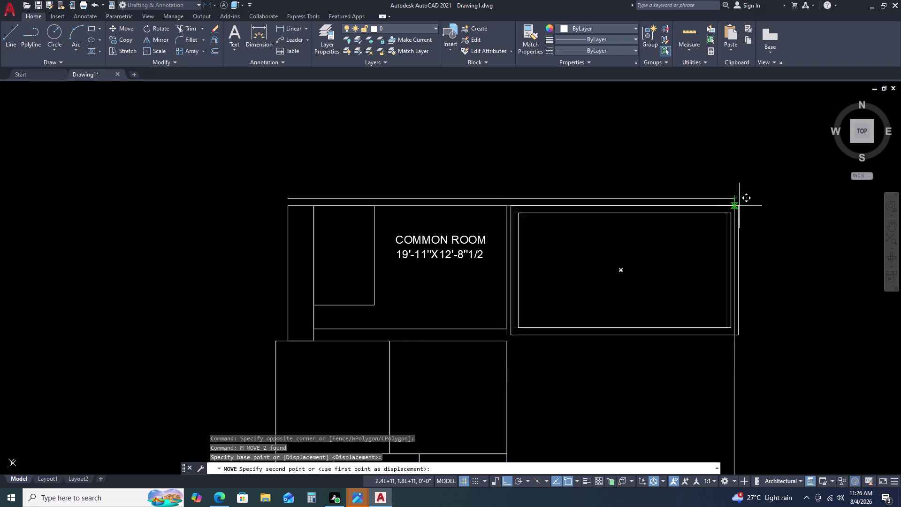
click(732, 198)
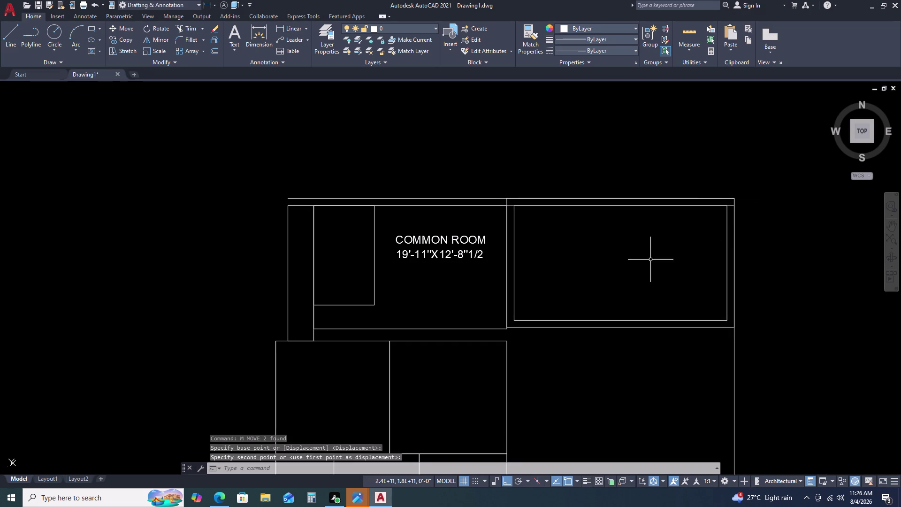
Erase the stray horizontal line along the top wall.
scroll(down, 3)
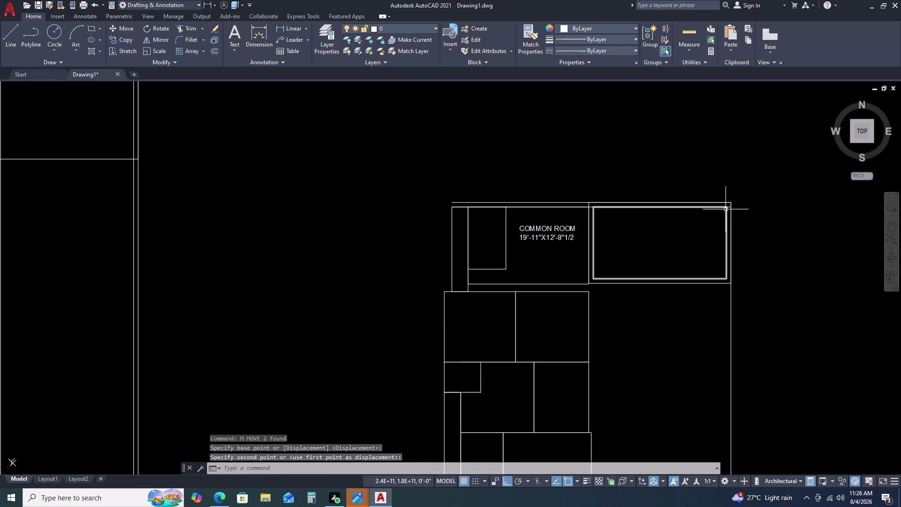
scroll(up, 3)
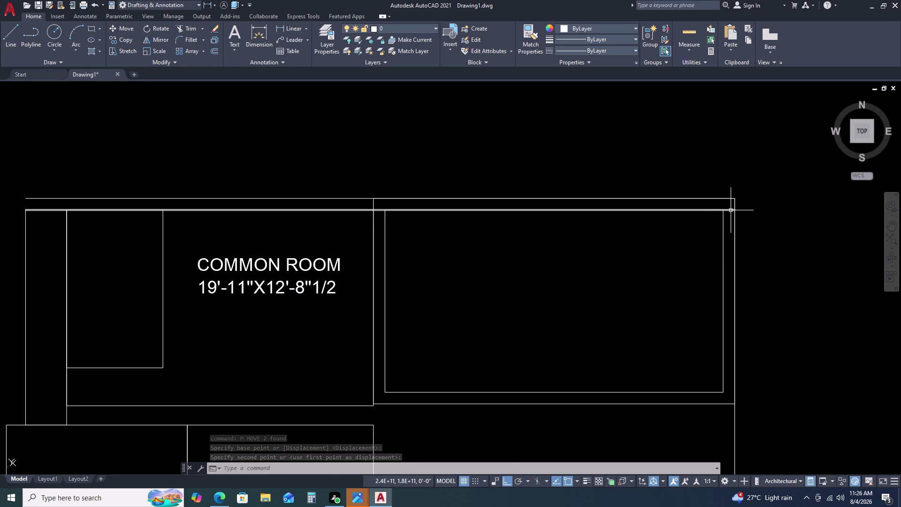
click(731, 211)
key(Delete)
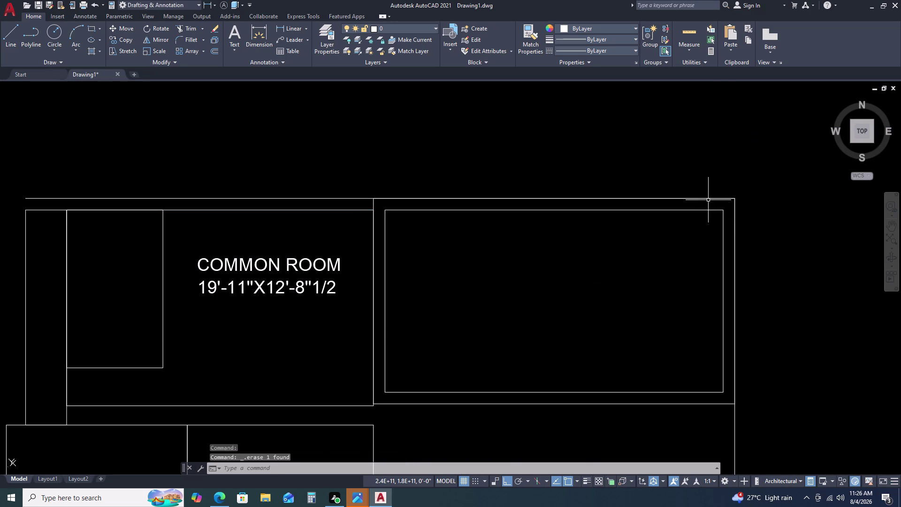
scroll(down, 3)
scroll(down, 3)
scroll(up, 3)
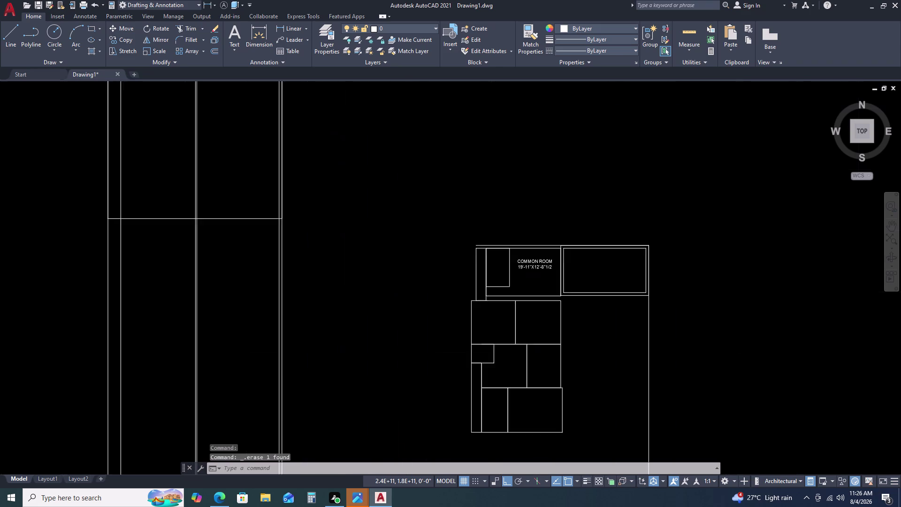
scroll(up, 3)
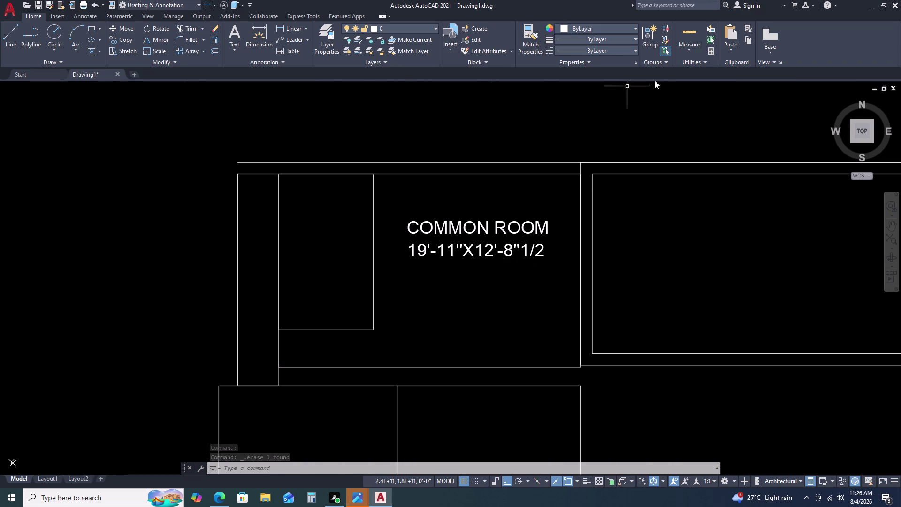
scroll(down, 3)
Enter and then exit polyline editing on the inner rectangle beside the common room.
middle_drag(569, 216, 575, 172)
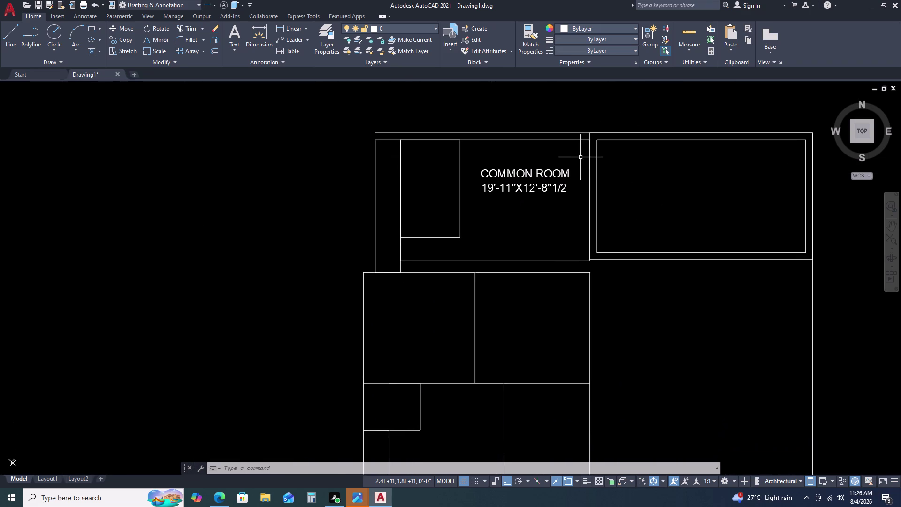
scroll(up, 3)
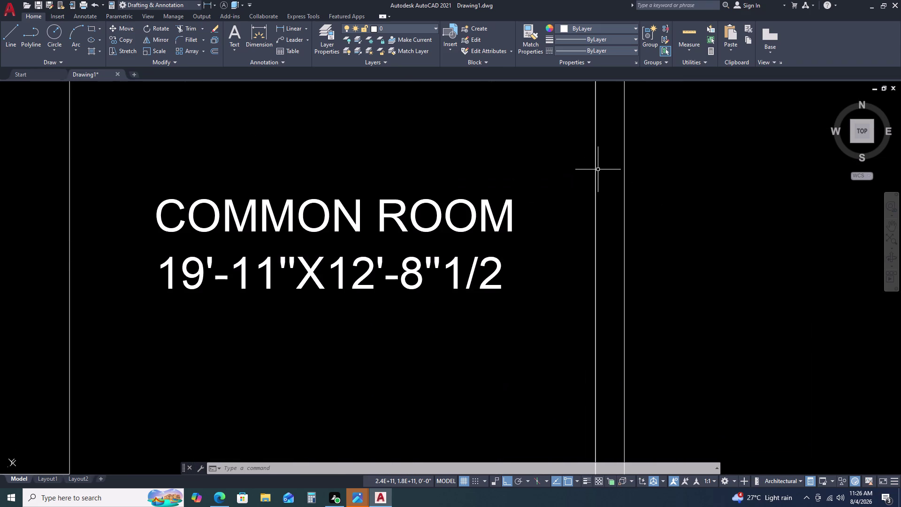
click(594, 174)
click(595, 150)
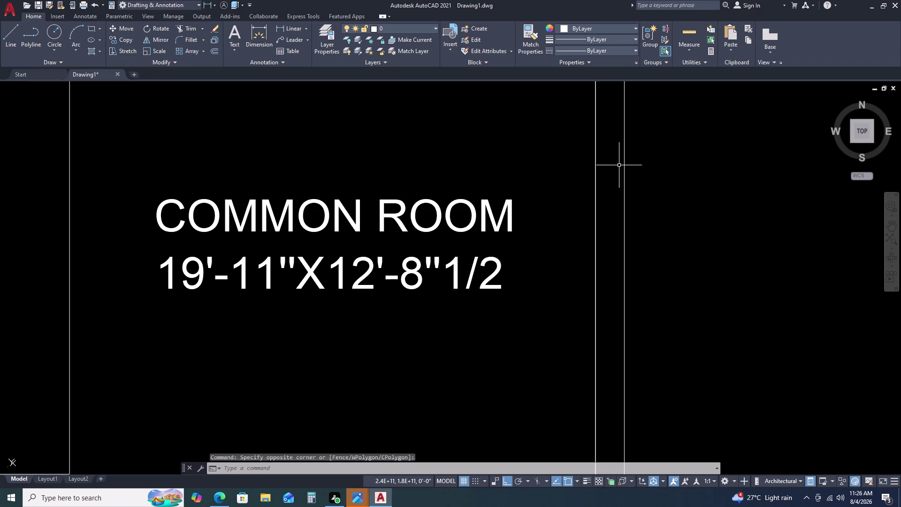
double_click(624, 175)
scroll(down, 3)
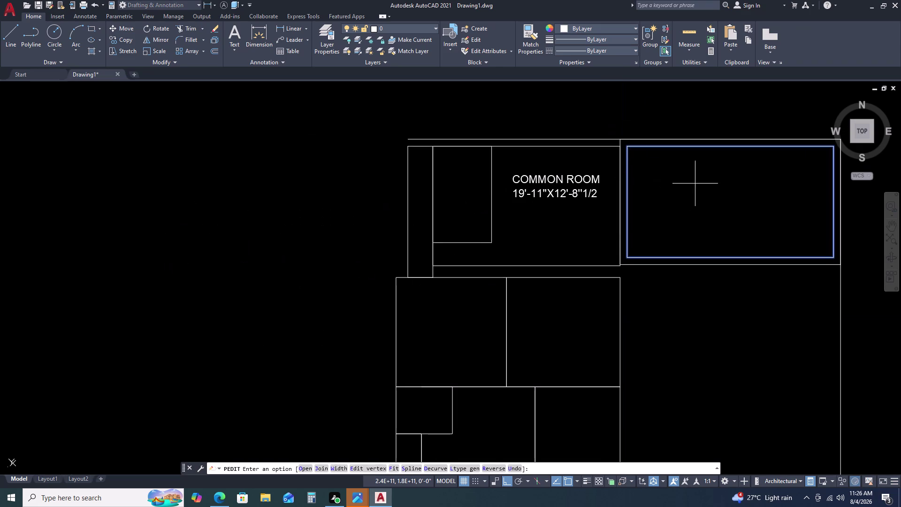
middle_drag(694, 184, 608, 199)
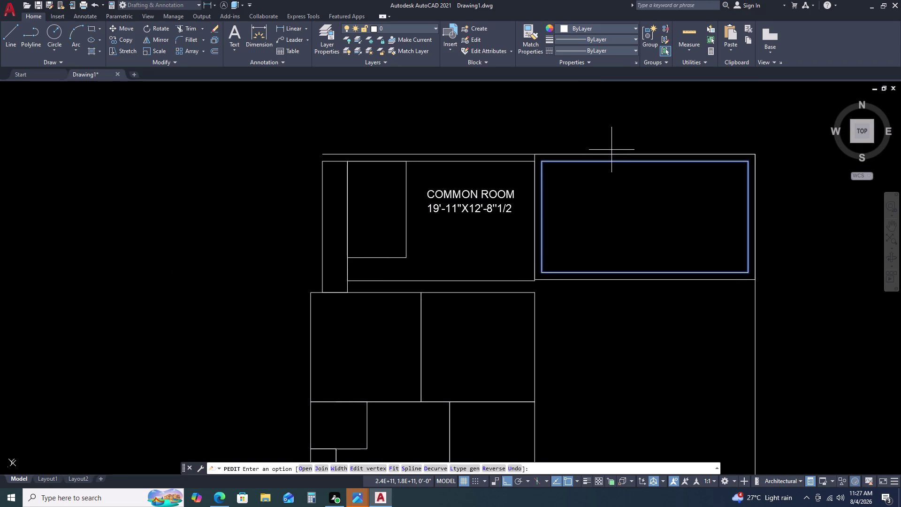
key(x)
key(space)
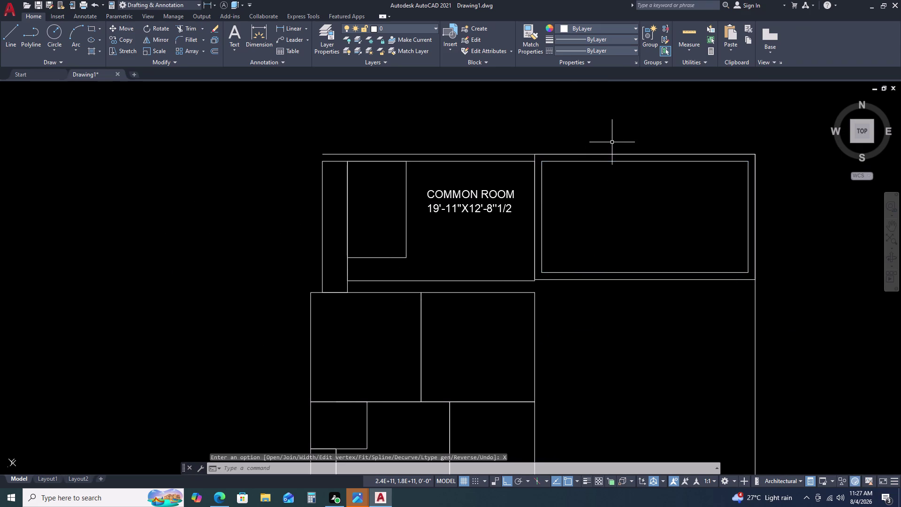
Explode the inner and outer wall rectangles into separate lines.
click(541, 225)
key(x)
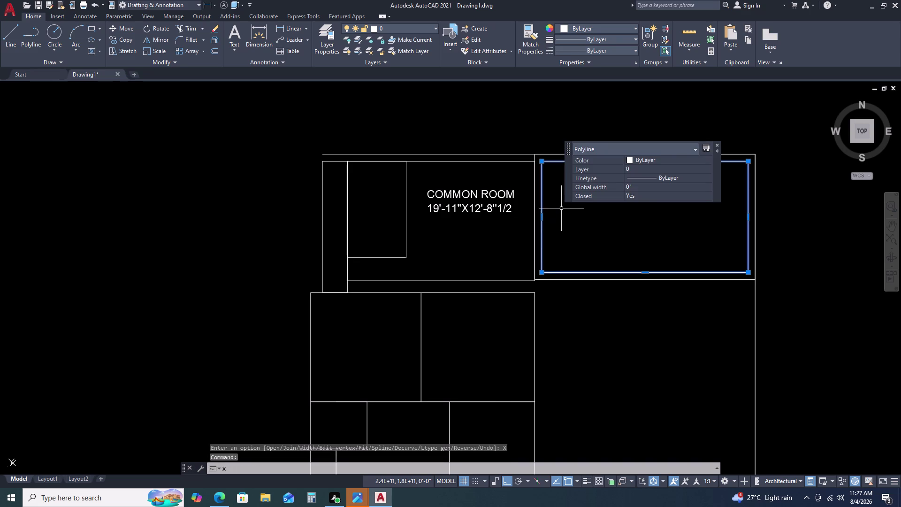
key(space)
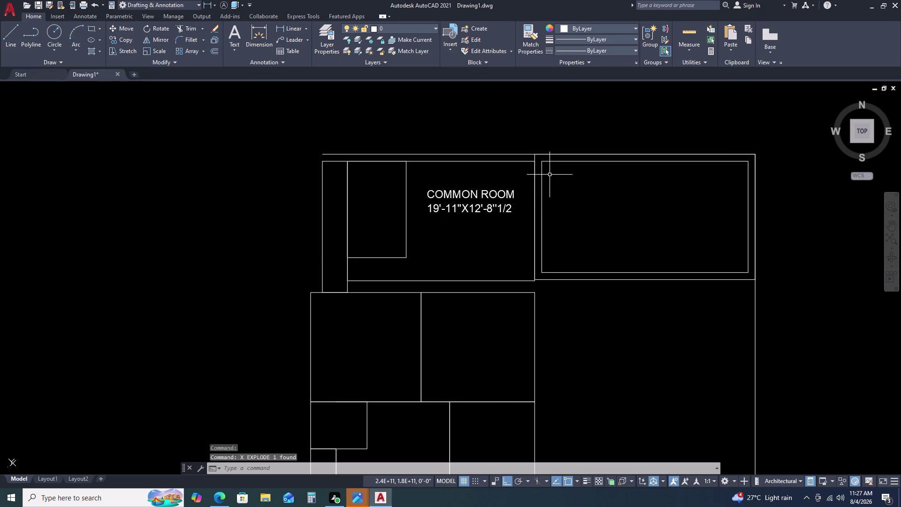
click(549, 160)
key(Escape)
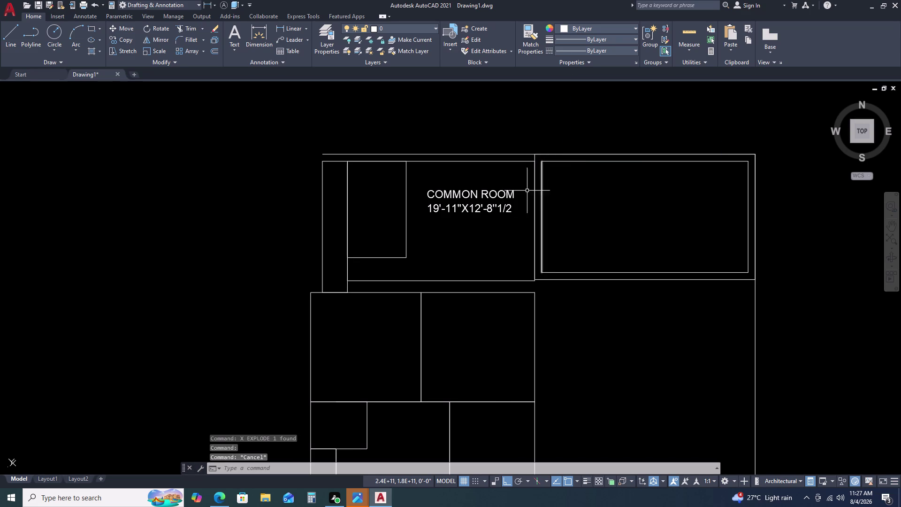
click(534, 255)
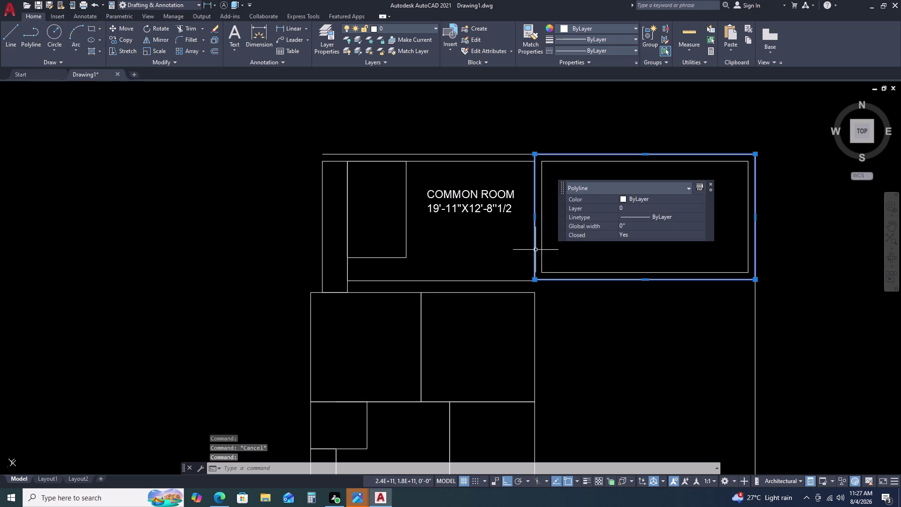
key(x)
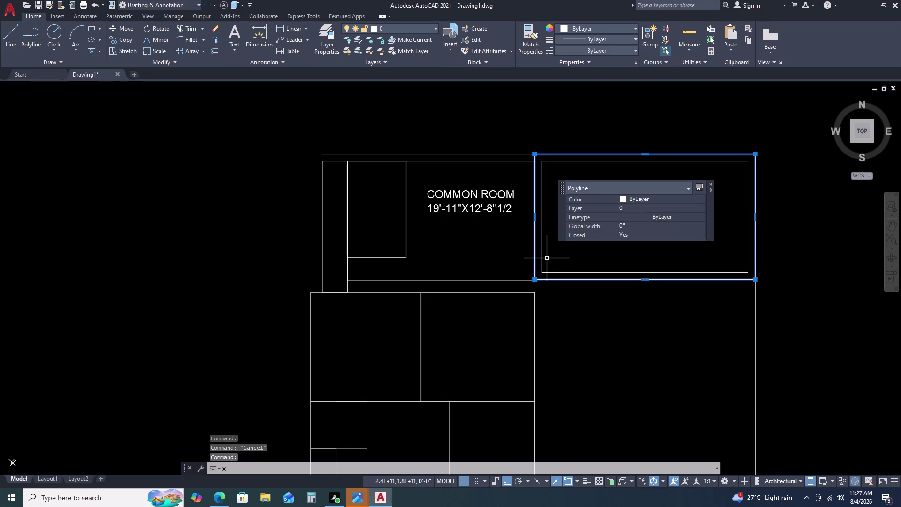
key(space)
click(540, 156)
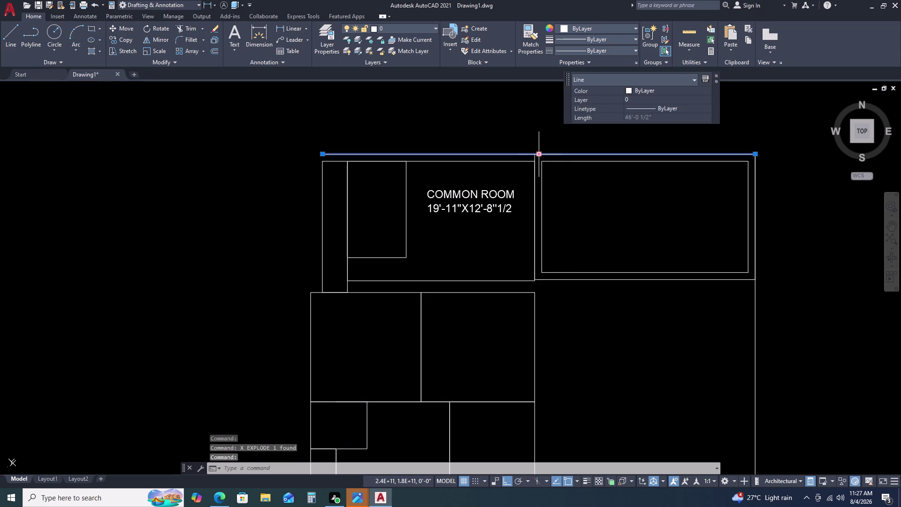
key(Escape)
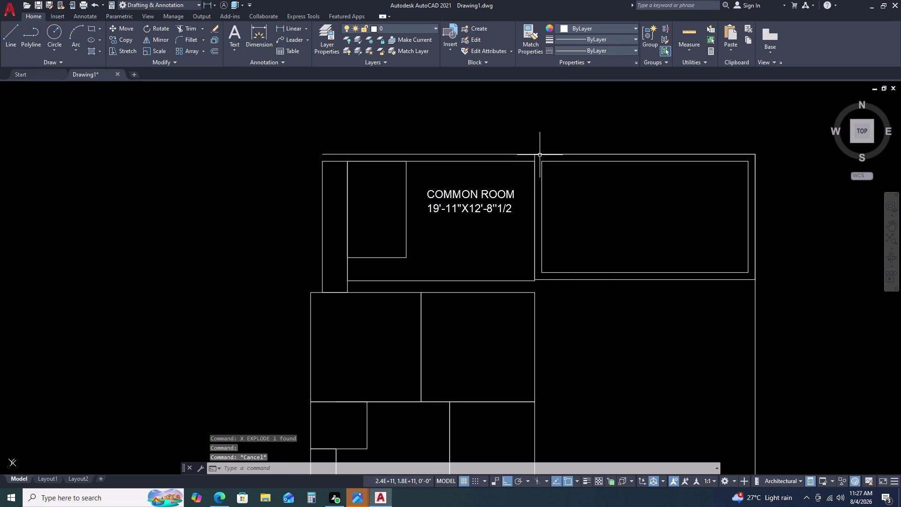
Erase the duplicate vertical line at the room corner and the long top wall line.
scroll(up, 3)
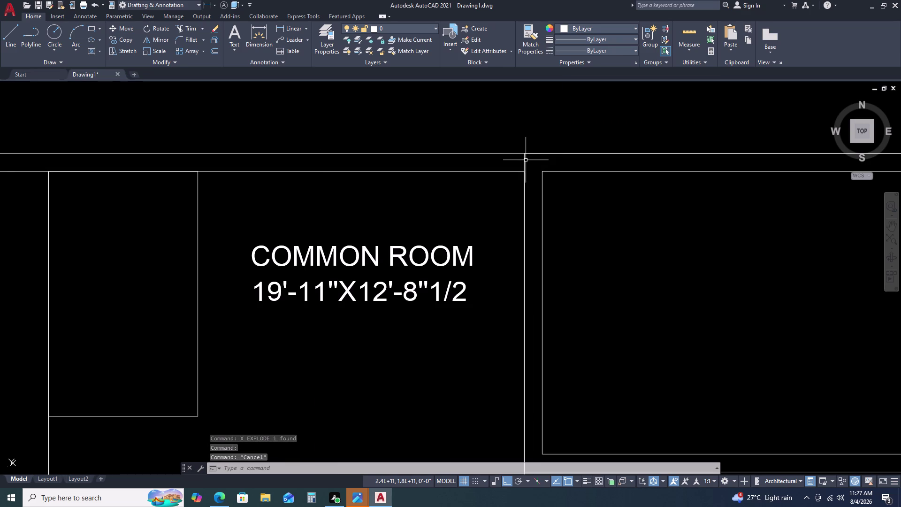
click(525, 160)
key(Delete)
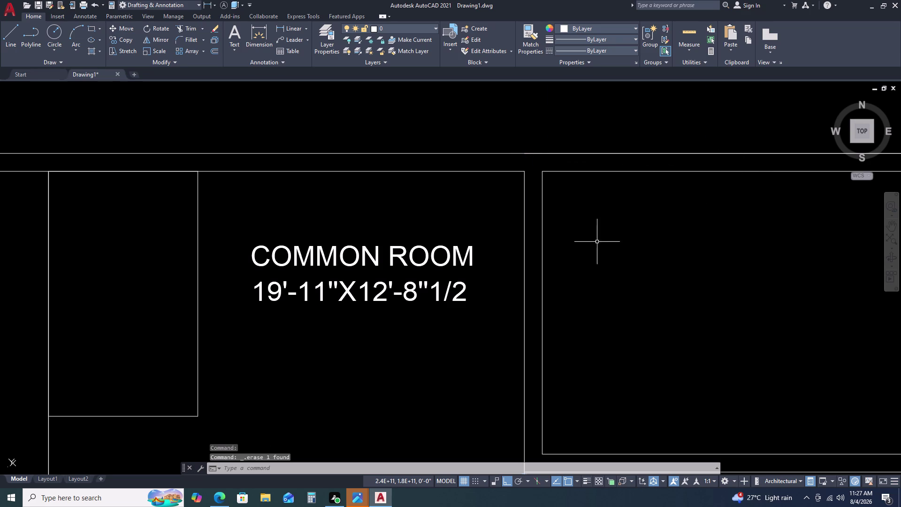
scroll(down, 3)
scroll(down, 3)
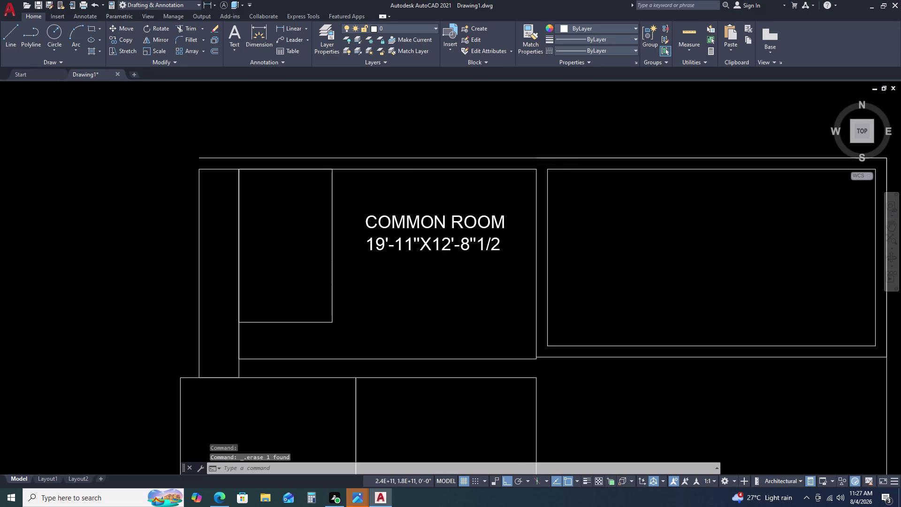
scroll(up, 3)
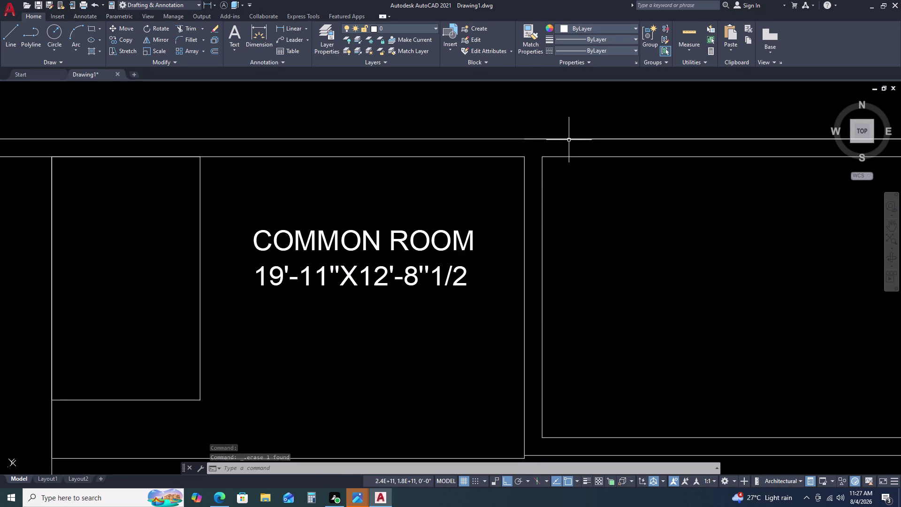
click(569, 140)
scroll(down, 3)
key(Delete)
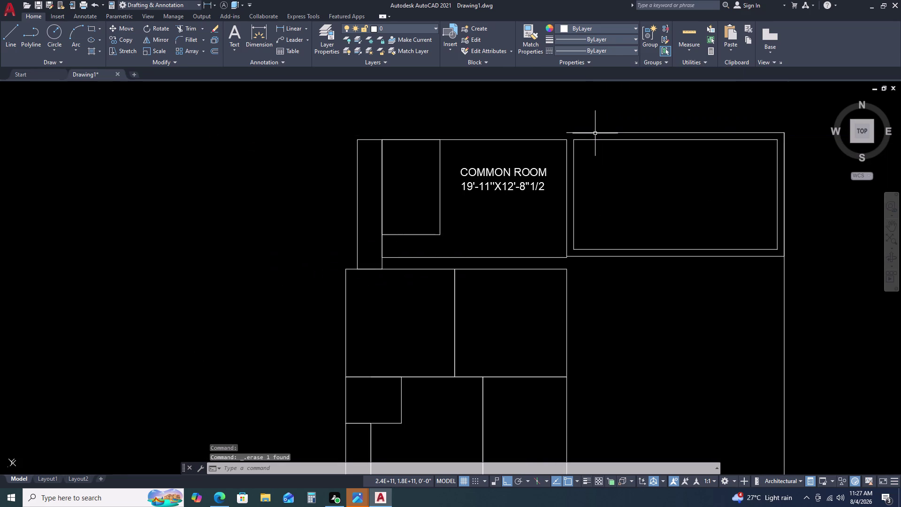
click(592, 131)
Grip-stretch the top wall line's left end leftward over the rooms.
double_click(569, 132)
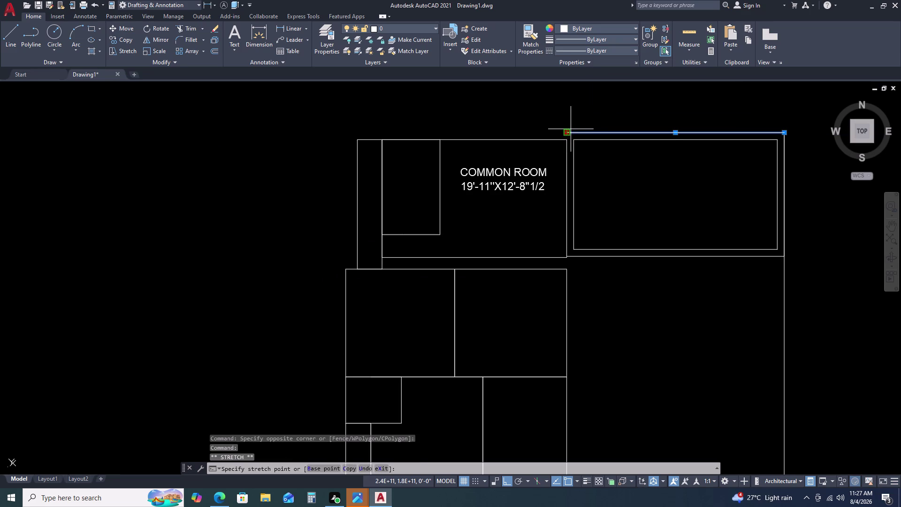
click(566, 132)
drag(566, 133, 549, 134)
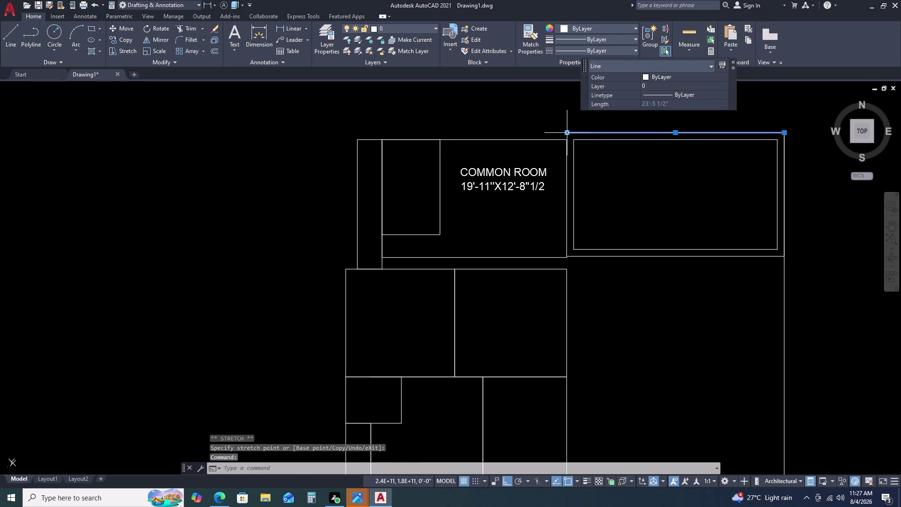
click(568, 134)
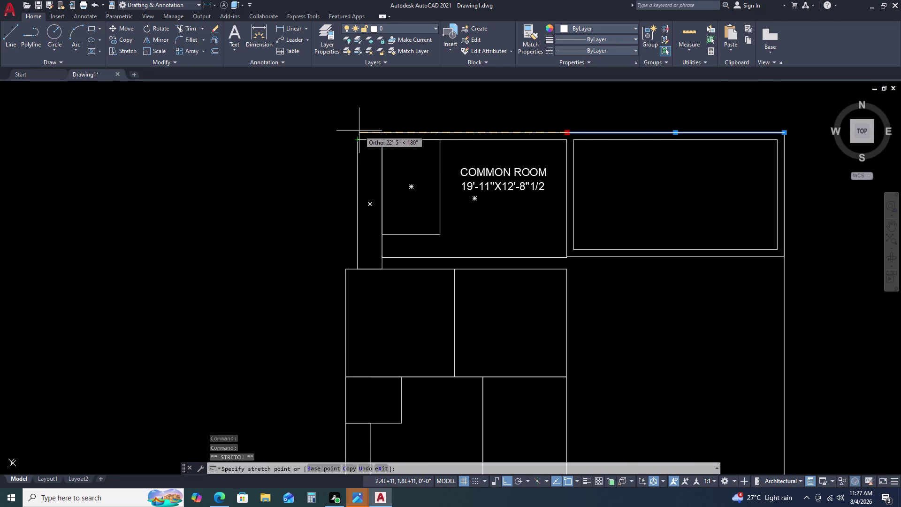
key(Escape)
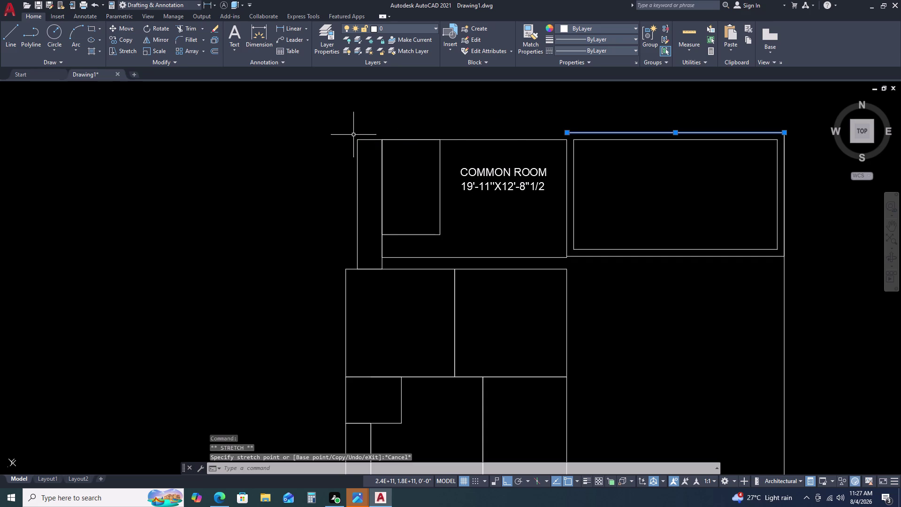
double_click(568, 131)
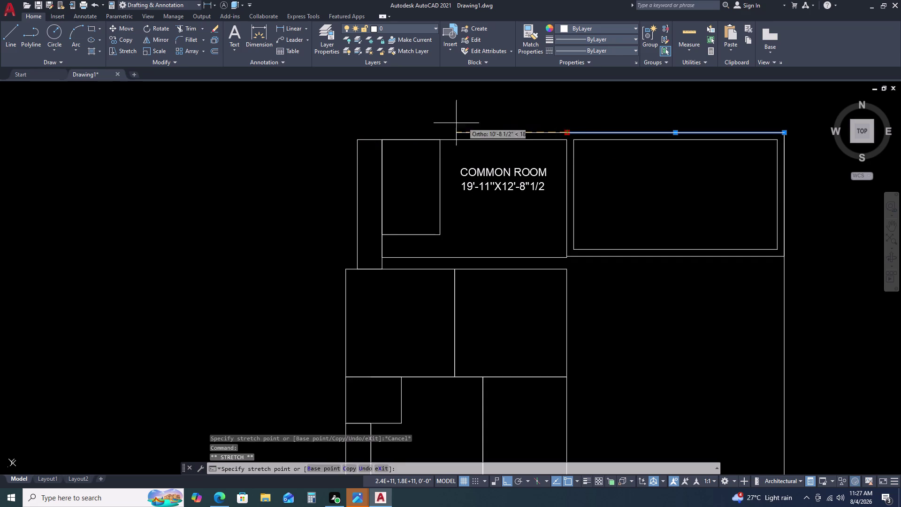
click(336, 138)
key(Escape)
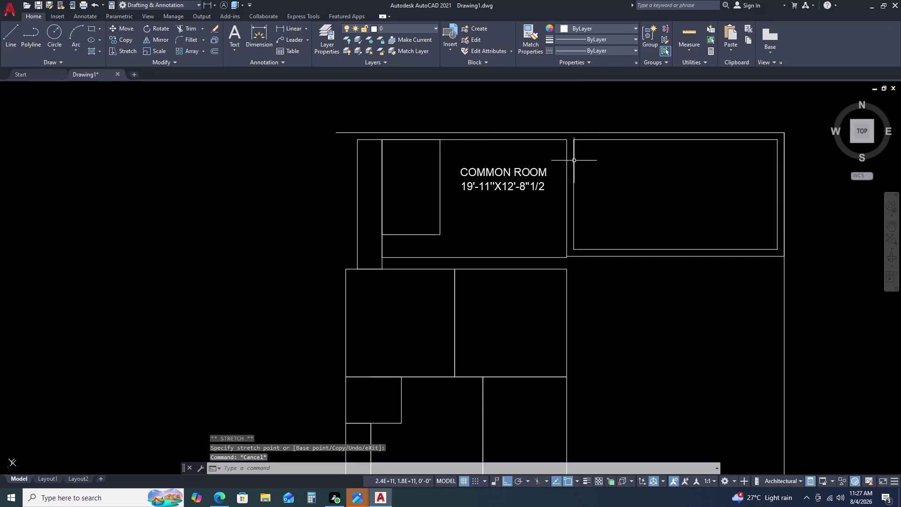
click(570, 143)
click(570, 142)
key(Escape)
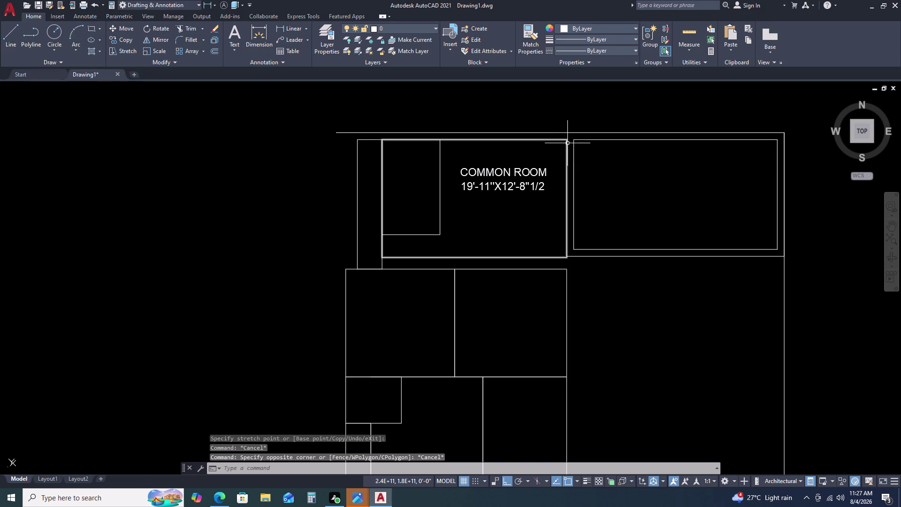
Offset the inner rectangle's left wall line 4.5 inches outward.
click(573, 157)
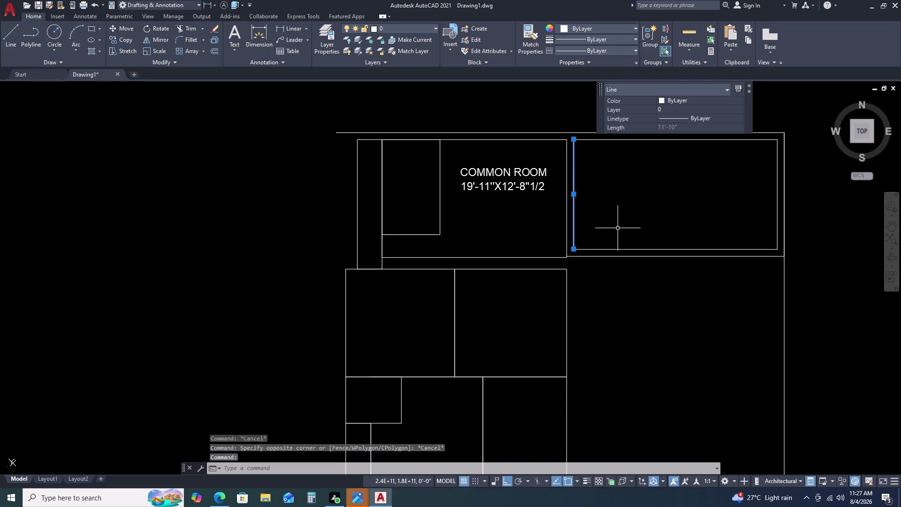
key(o)
key(space)
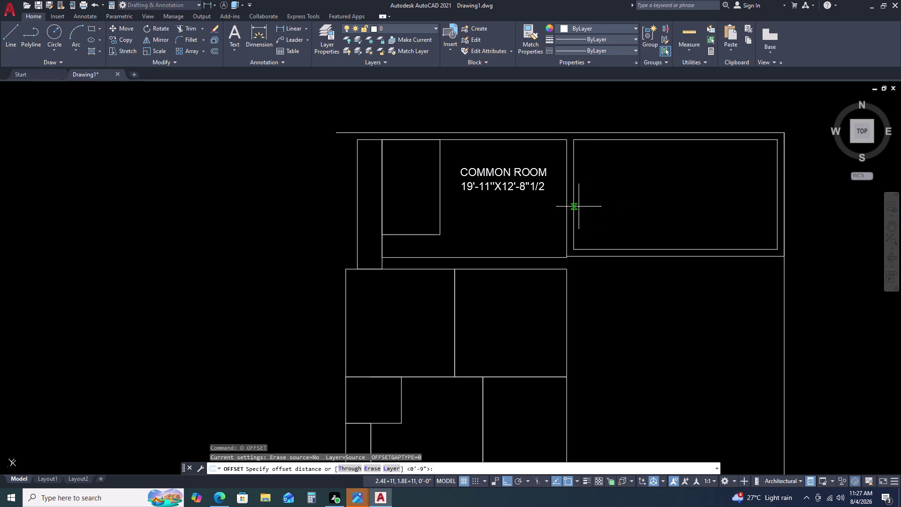
text(4)
text(.5)
key(Return)
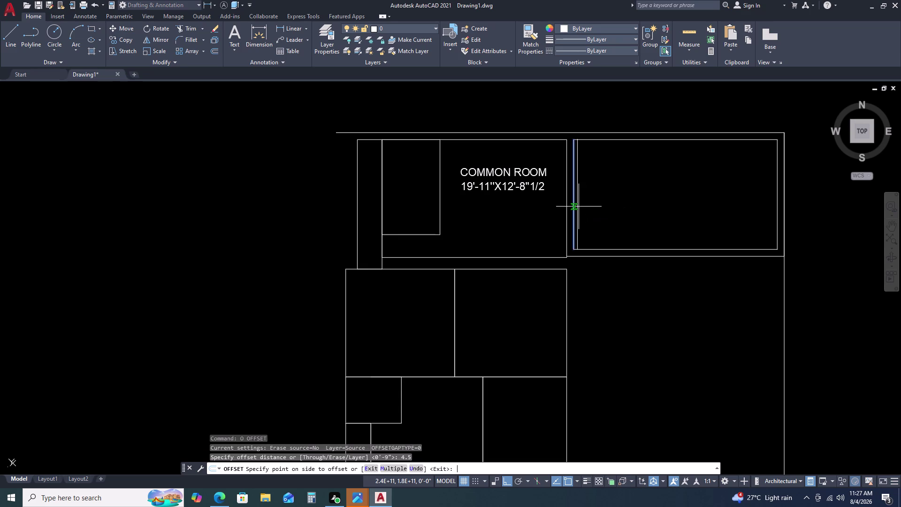
click(552, 199)
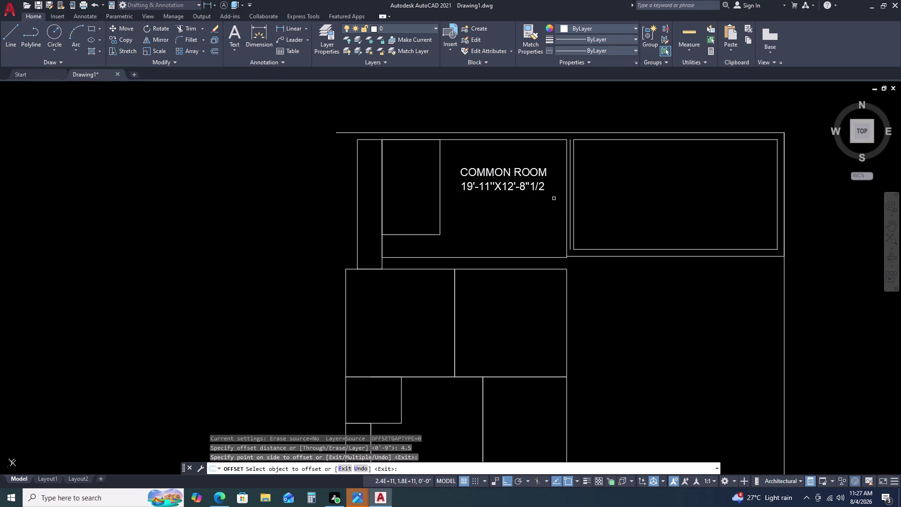
click(546, 219)
key(Escape)
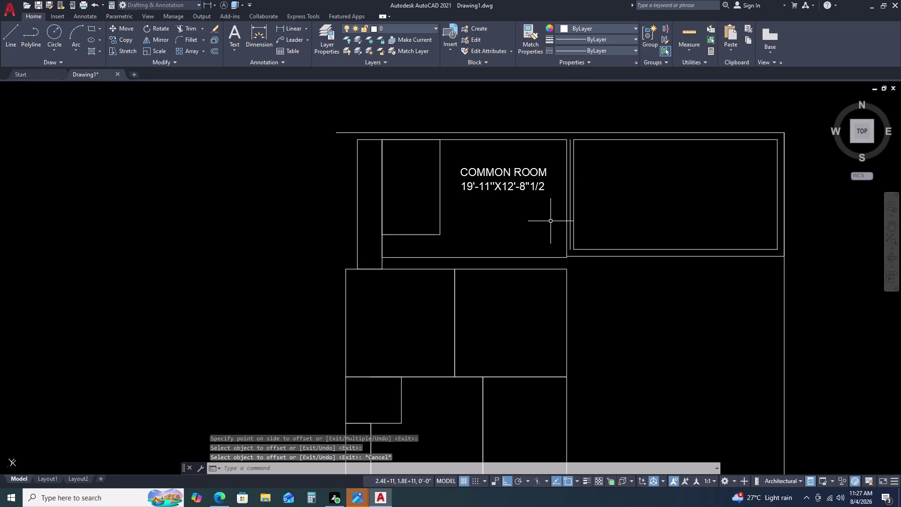
Drag the new wall line's lower endpoint downward, then cancel the edit.
scroll(up, 3)
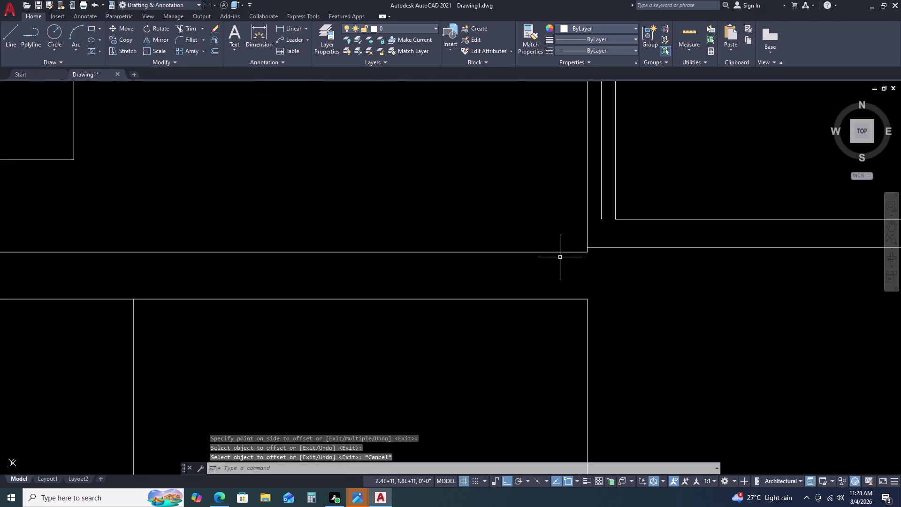
click(603, 210)
click(598, 222)
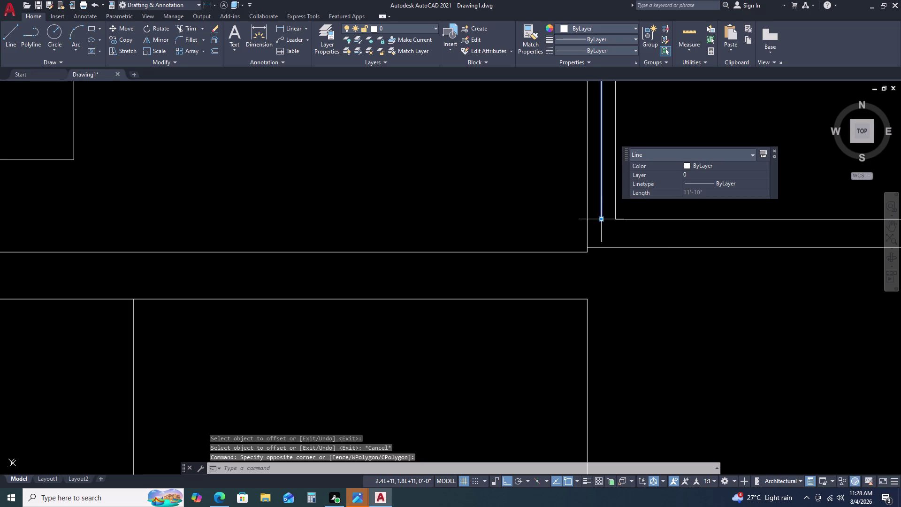
click(602, 218)
click(603, 247)
scroll(down, 3)
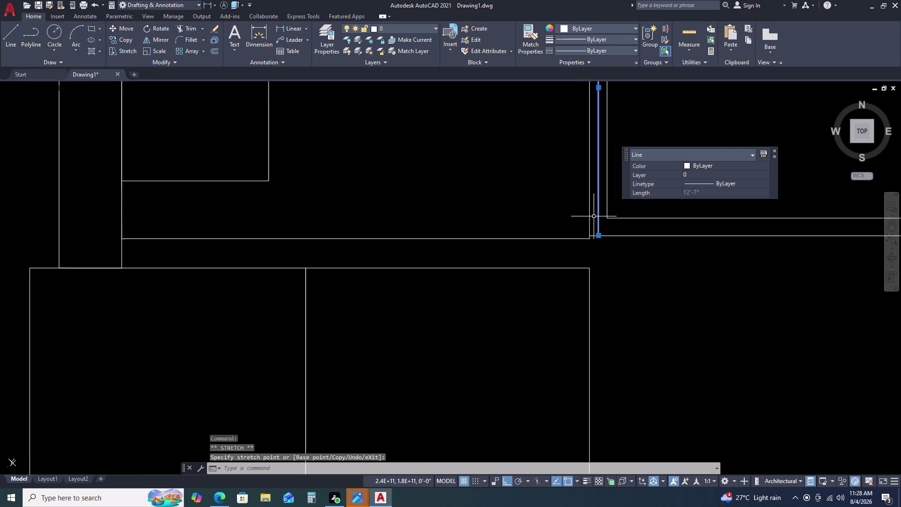
scroll(down, 3)
key(Escape)
scroll(up, 3)
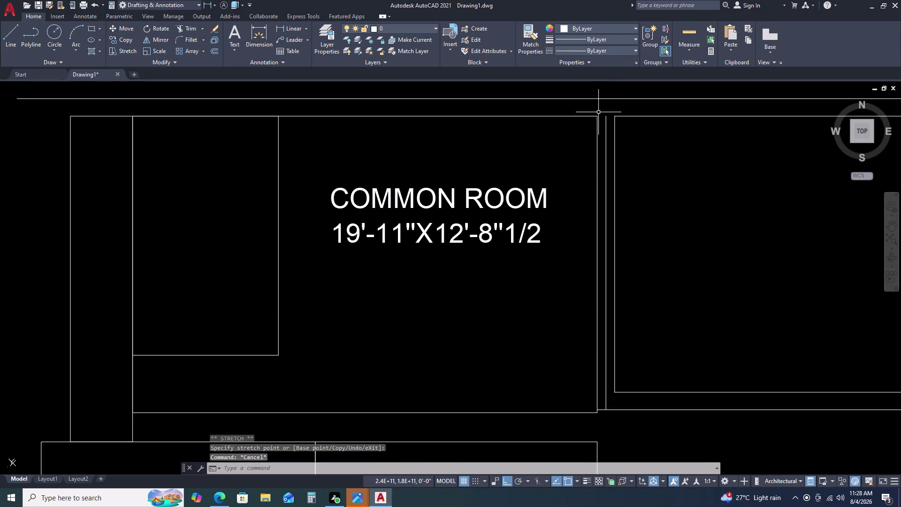
Move the common room outline by its corner to meet the wall.
click(594, 111)
click(413, 156)
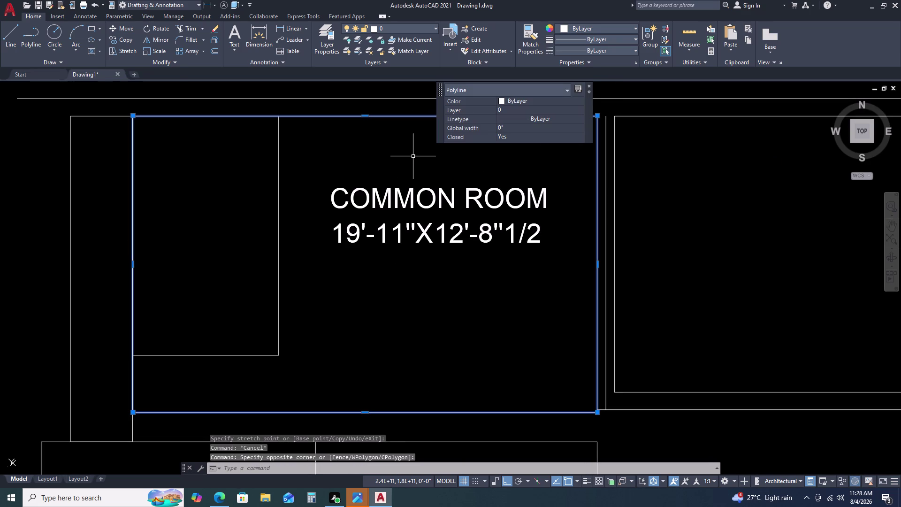
key(m)
key(space)
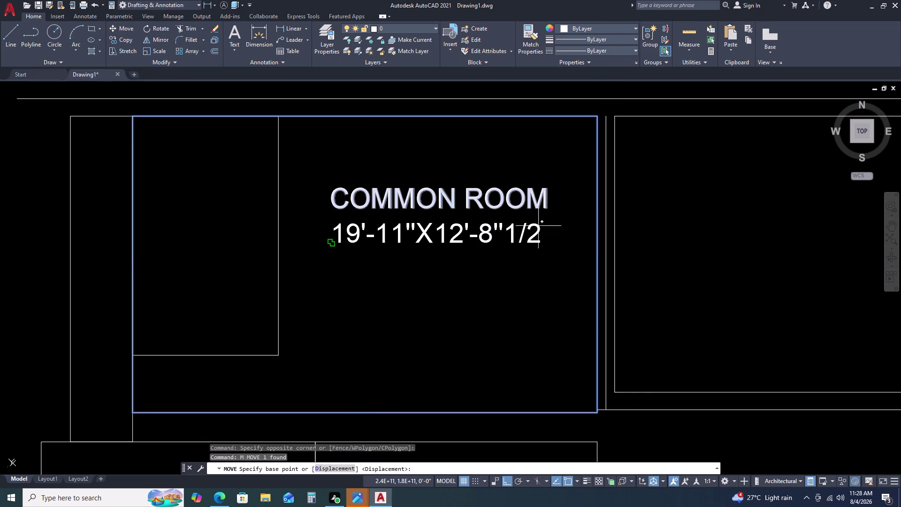
scroll(up, 3)
click(597, 402)
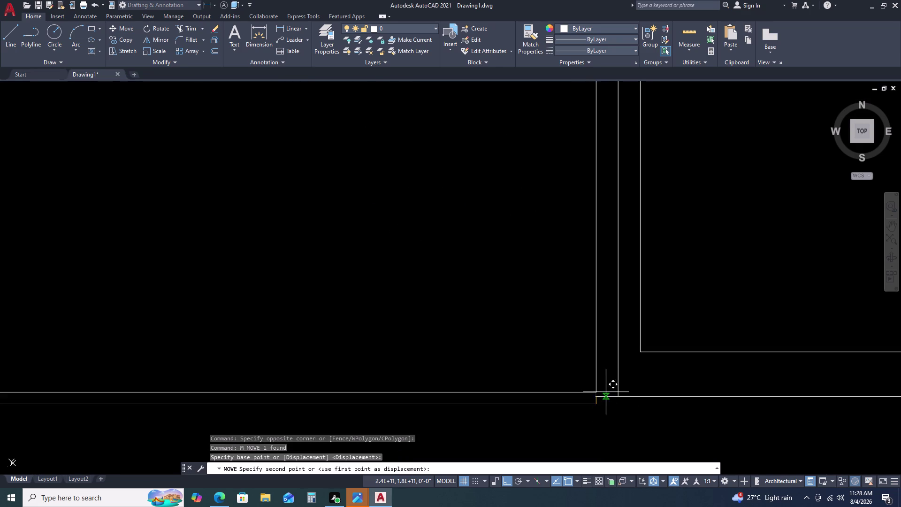
click(619, 397)
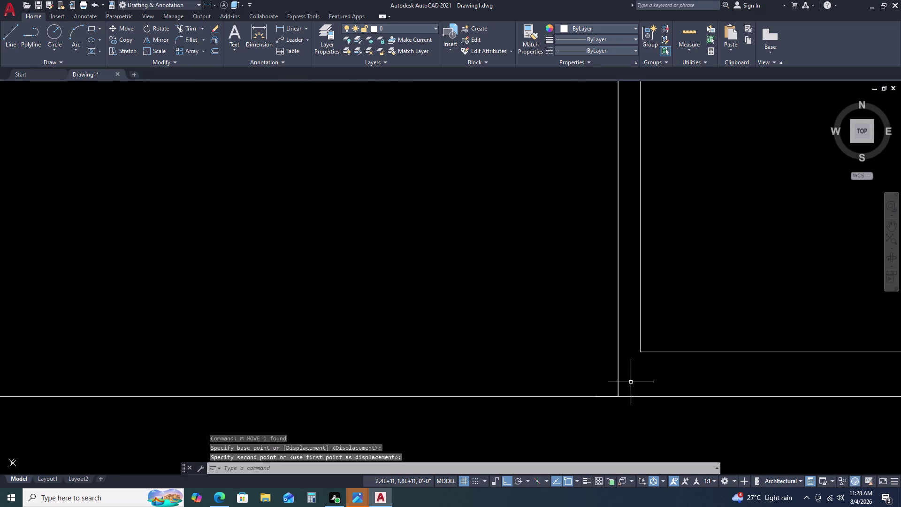
scroll(down, 3)
scroll(up, 3)
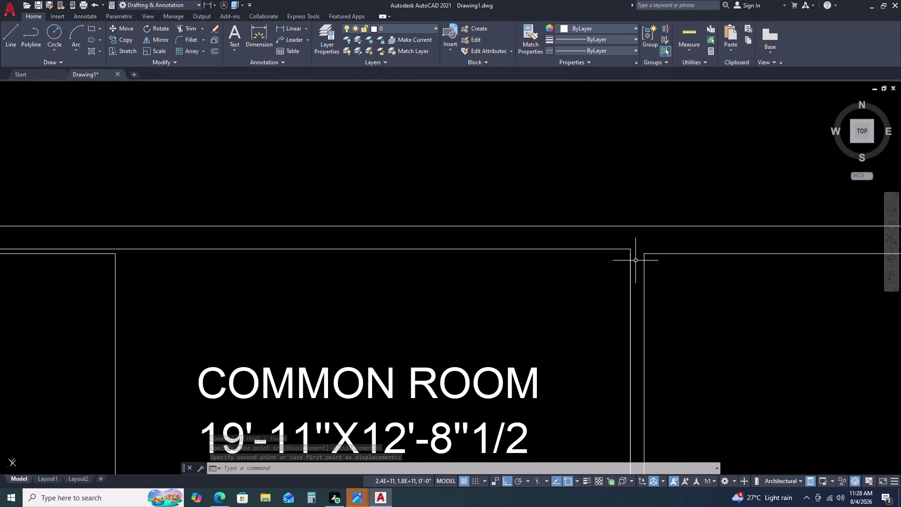
Move a single wall line near the corner down to its new position.
click(635, 261)
click(613, 271)
key(m)
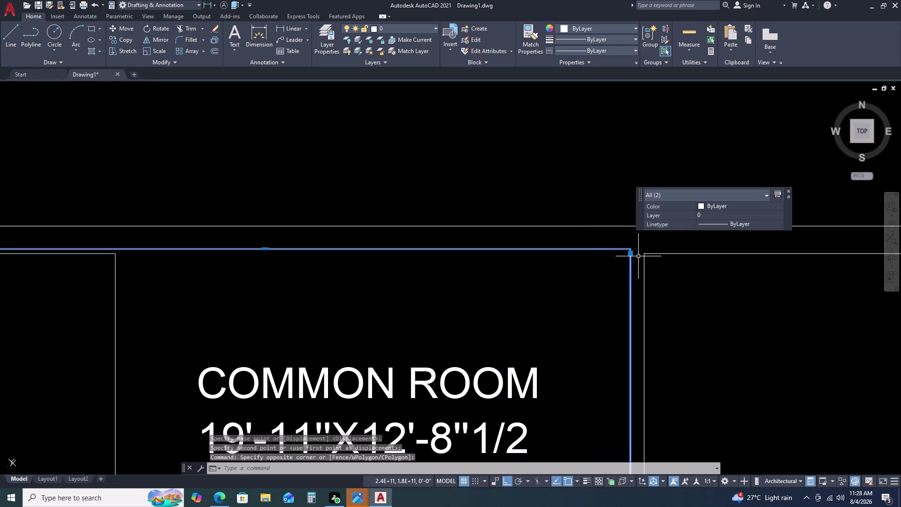
key(space)
key(Escape)
click(604, 247)
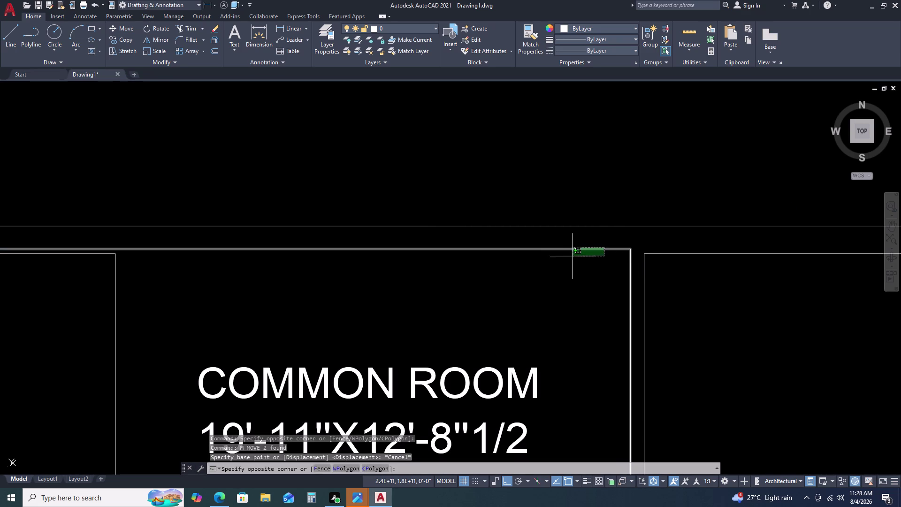
click(530, 269)
key(m)
key(space)
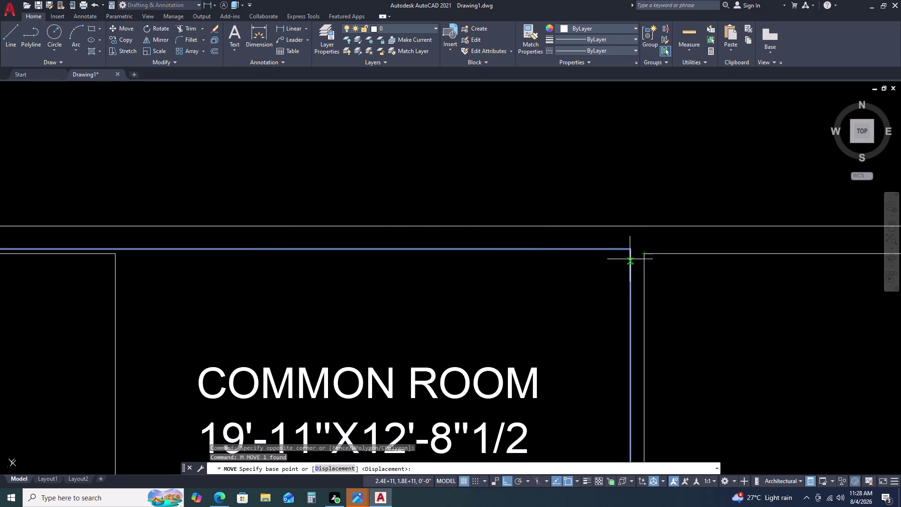
scroll(up, 3)
scroll(up, 3)
double_click(632, 266)
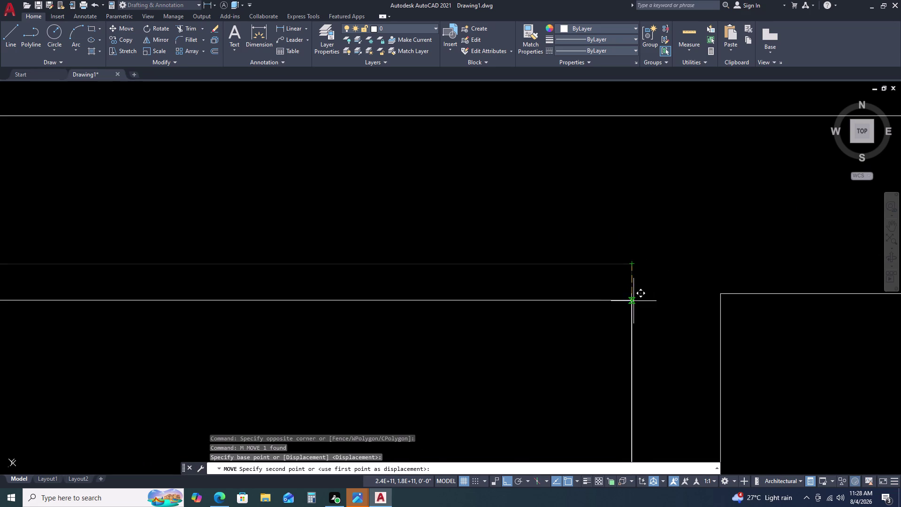
click(632, 295)
scroll(down, 3)
scroll(down, 3)
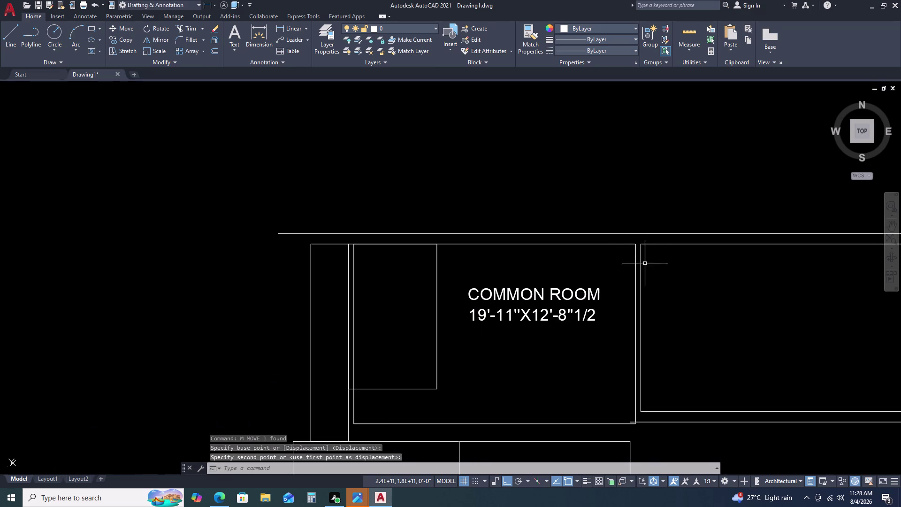
Erase the leftover vertical wall line at the wall junction.
middle_drag(644, 301, 633, 204)
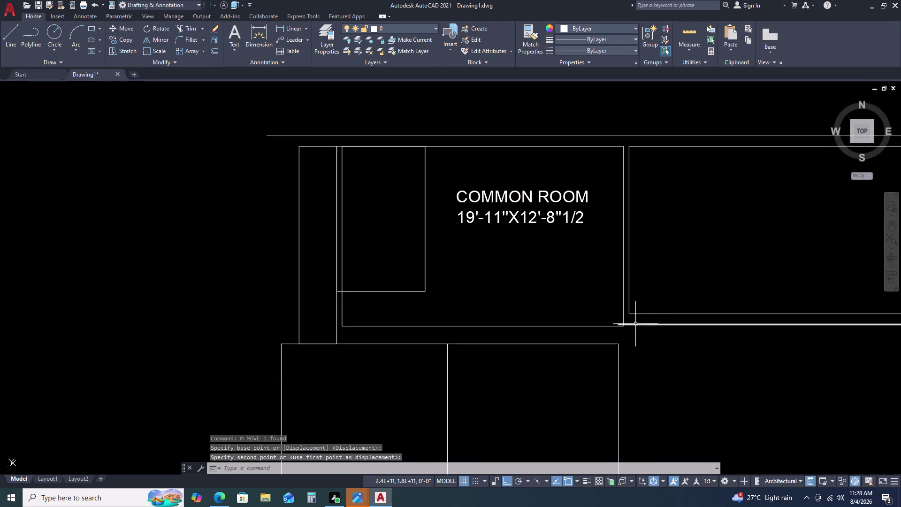
middle_drag(640, 318, 614, 252)
scroll(up, 3)
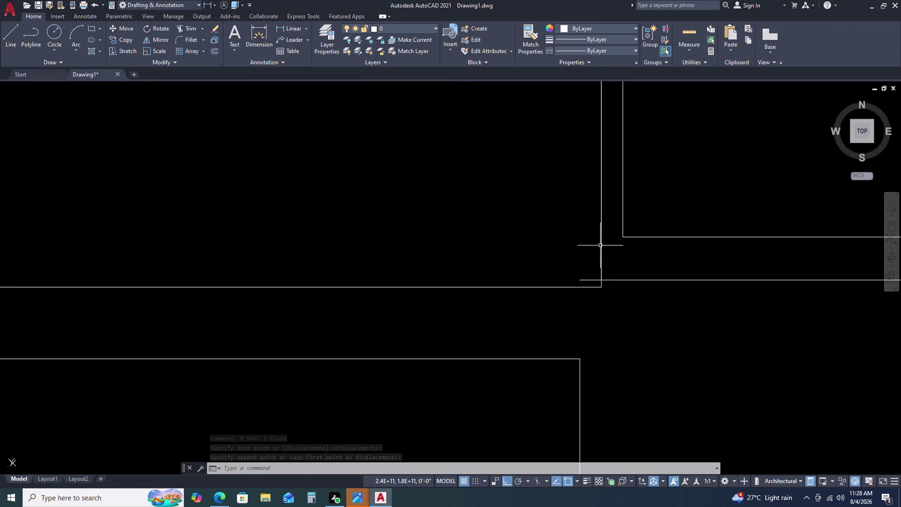
click(601, 245)
key(Delete)
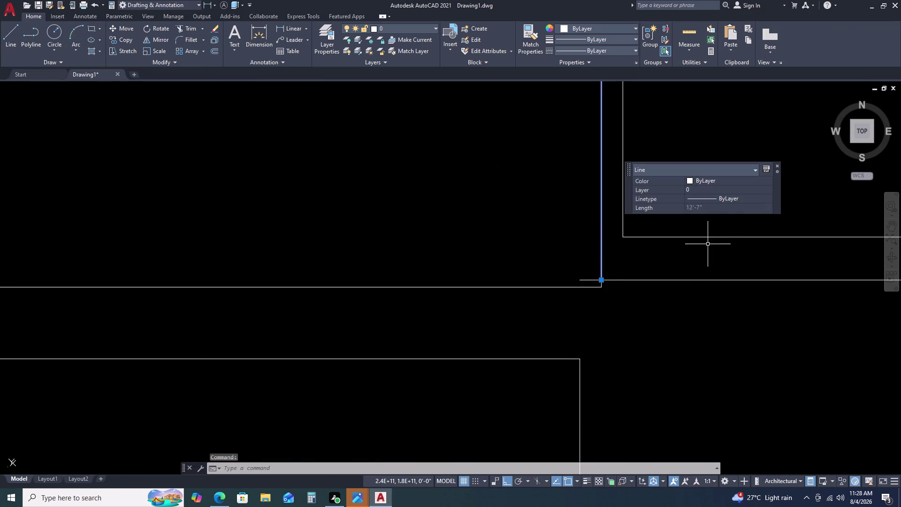
click(651, 271)
Stretch the long horizontal wall line's left endpoint to the wall corner.
click(645, 299)
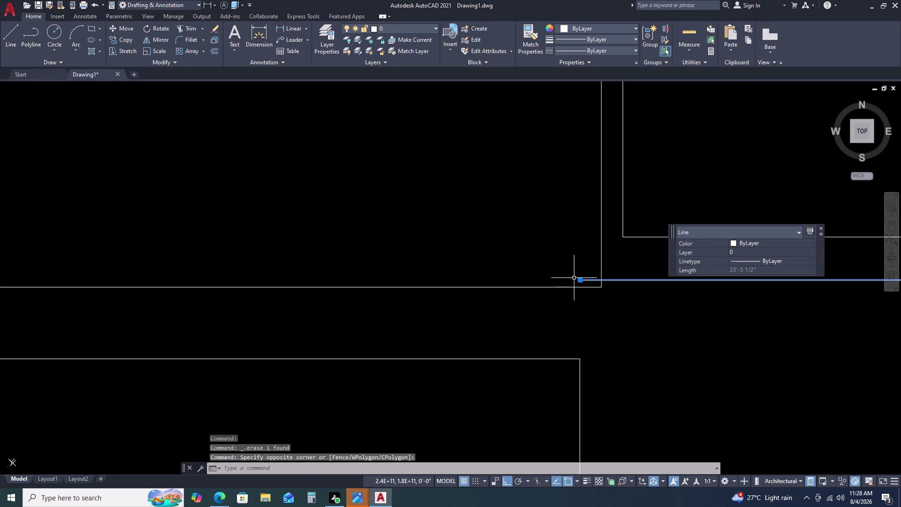
click(579, 277)
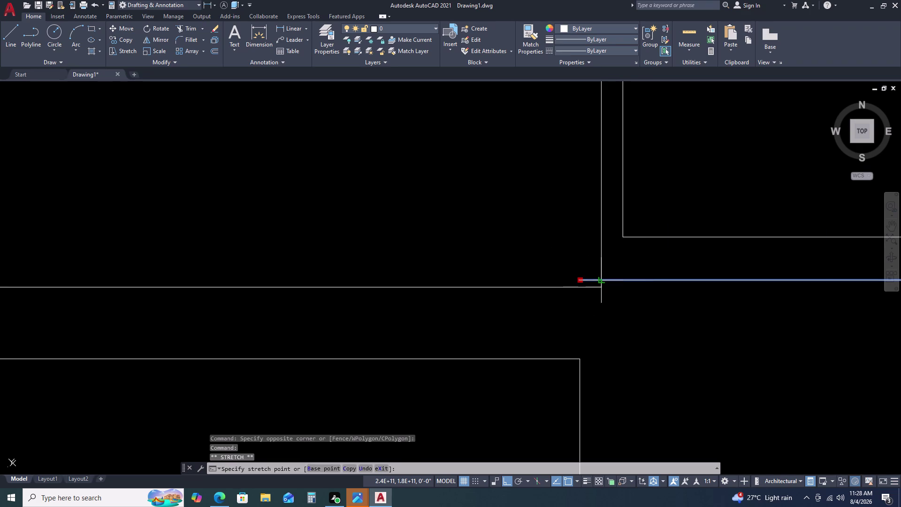
click(601, 281)
key(Escape)
scroll(down, 3)
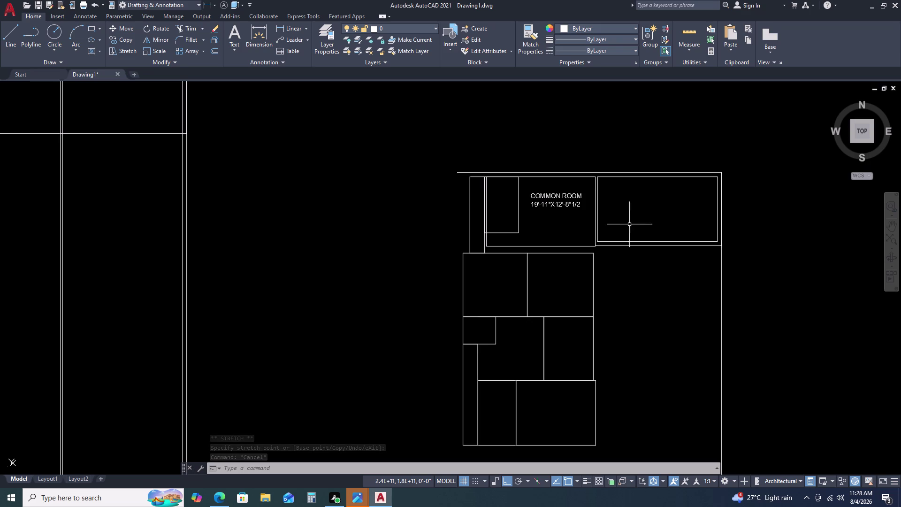
scroll(up, 3)
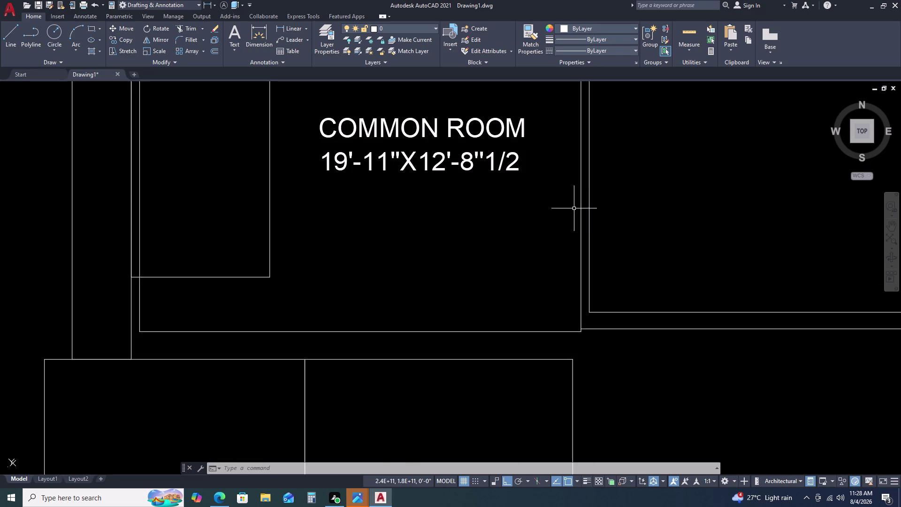
scroll(down, 3)
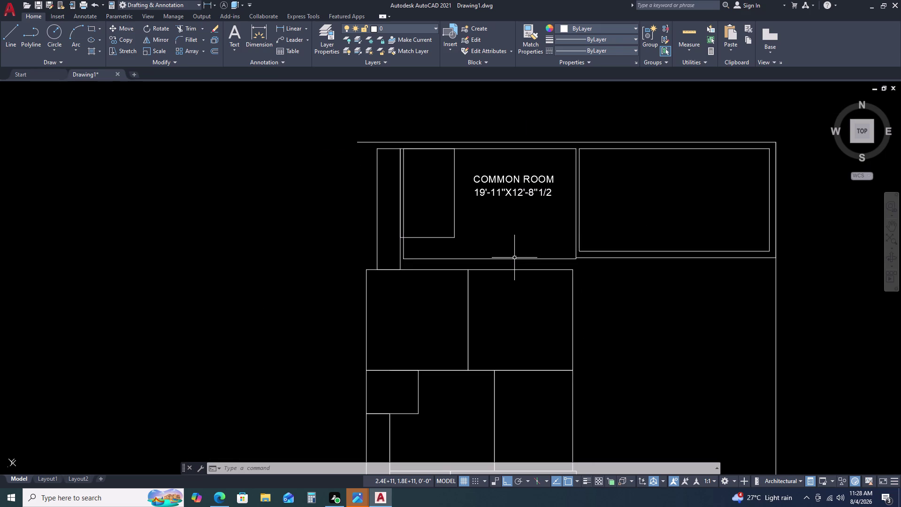
click(514, 257)
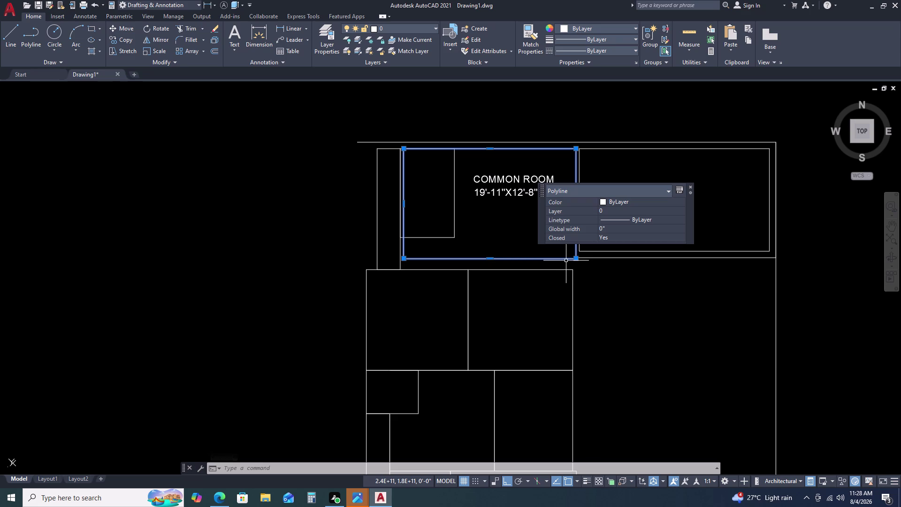
Offset the common room polyline 4.5 inches outward to create the outer wall line.
key(o)
key(space)
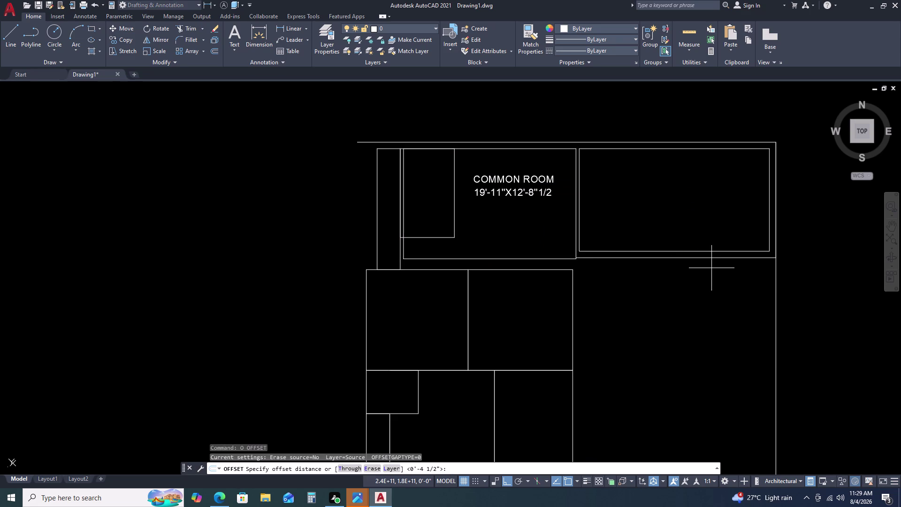
text(4.5)
key(Return)
click(738, 199)
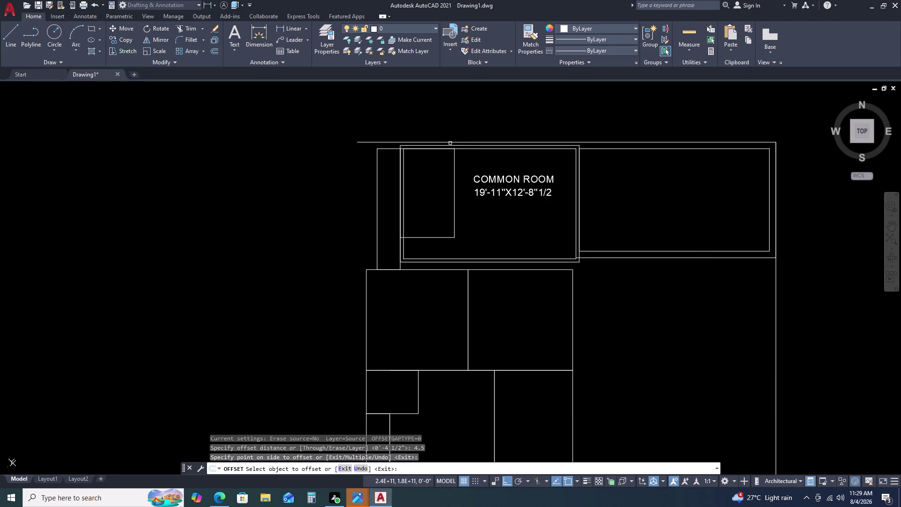
key(Escape)
scroll(up, 3)
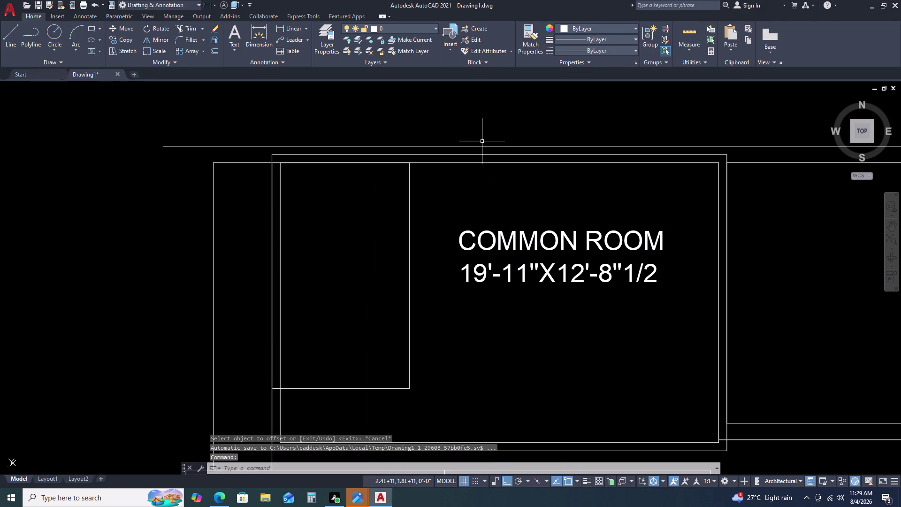
Fence-trim the first stretch of the outer top wall line above the common room.
text(TR)
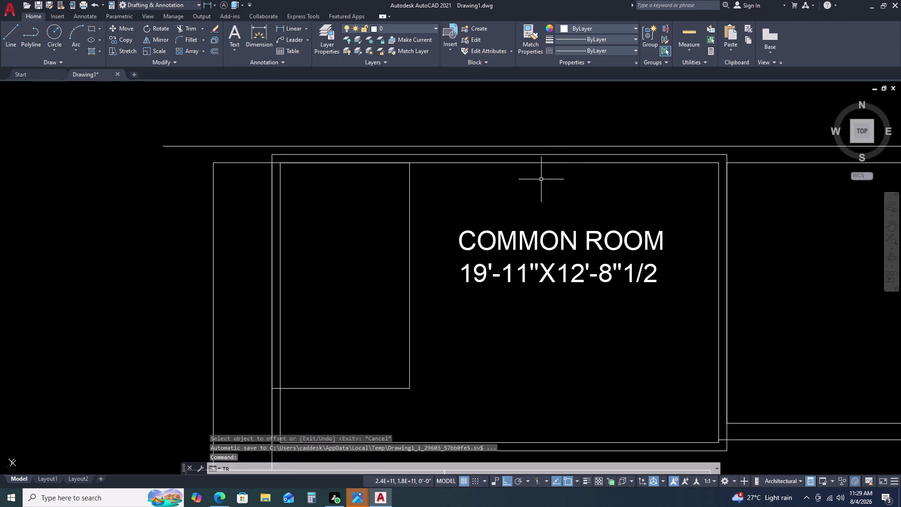
key(space)
drag(532, 151, 528, 153)
click(519, 155)
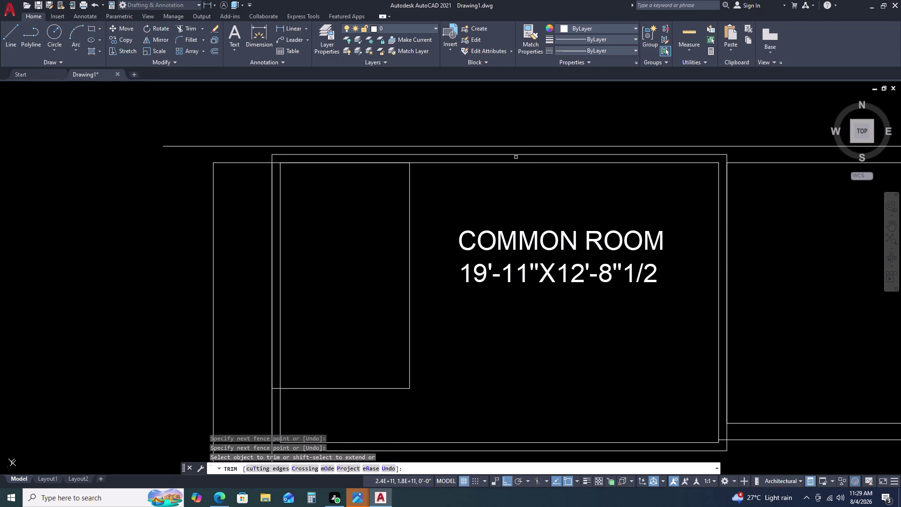
double_click(514, 156)
click(509, 151)
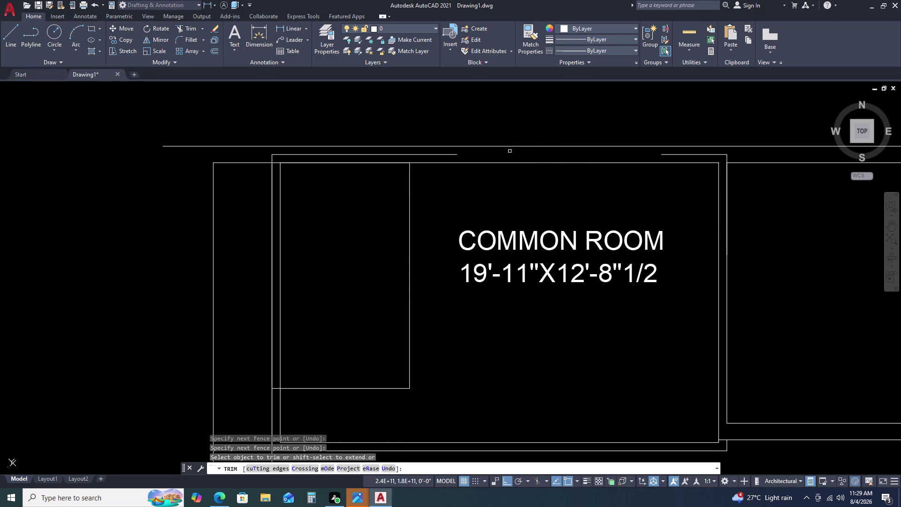
Trim the remaining top wall pieces further left and end trimming.
drag(458, 155, 452, 155)
click(451, 156)
click(445, 155)
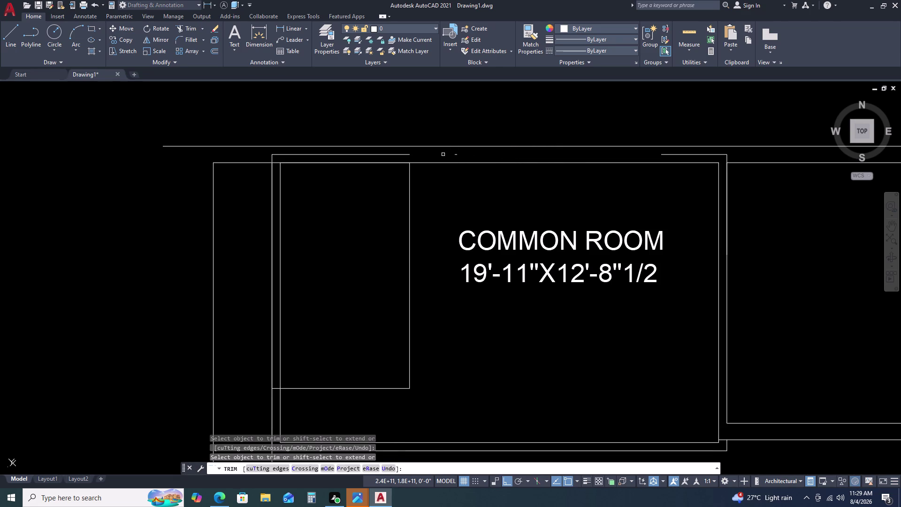
click(458, 153)
click(451, 153)
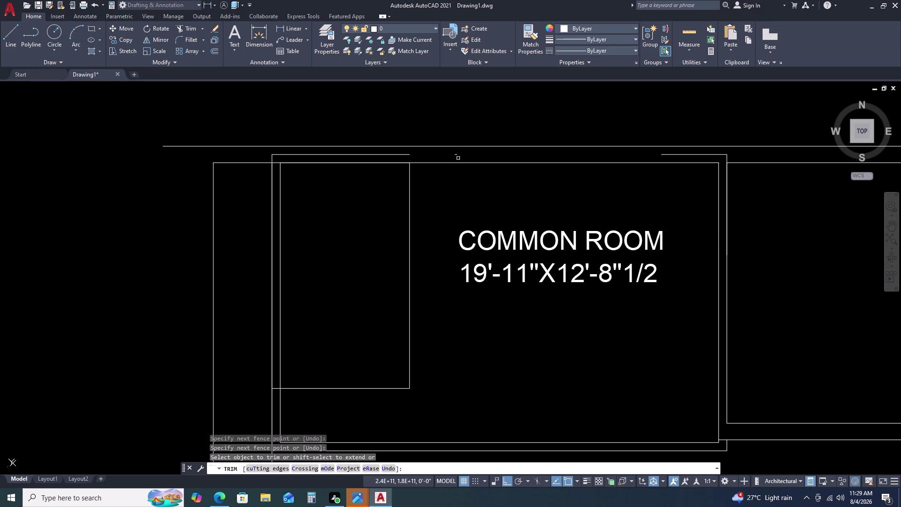
click(456, 154)
key(Escape)
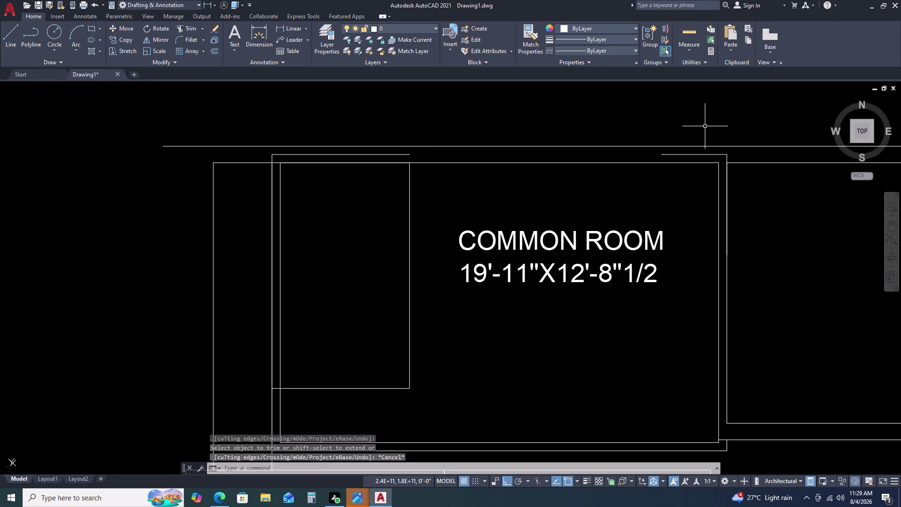
Select the vertical line at the common room's right edge.
scroll(down, 3)
scroll(up, 3)
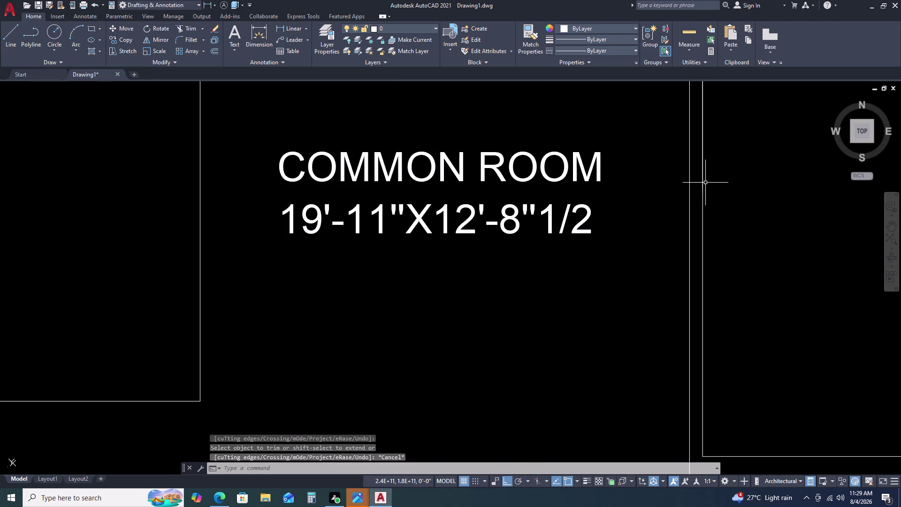
double_click(702, 201)
scroll(down, 3)
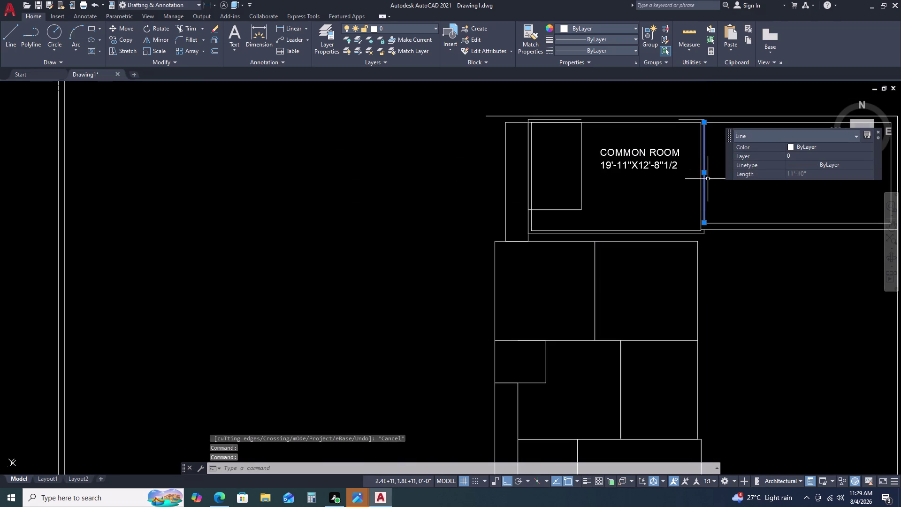
Erase the extra vertical wall line at the common room's right side.
key(Escape)
click(692, 118)
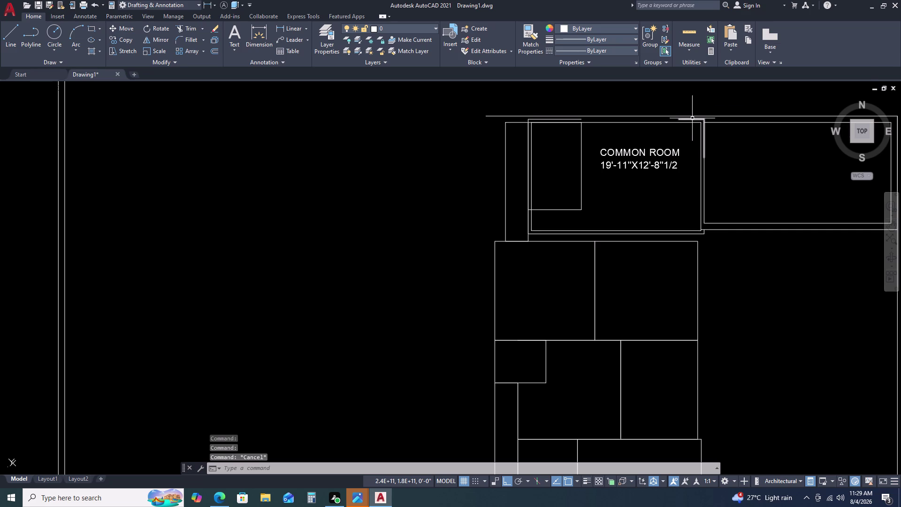
key(Delete)
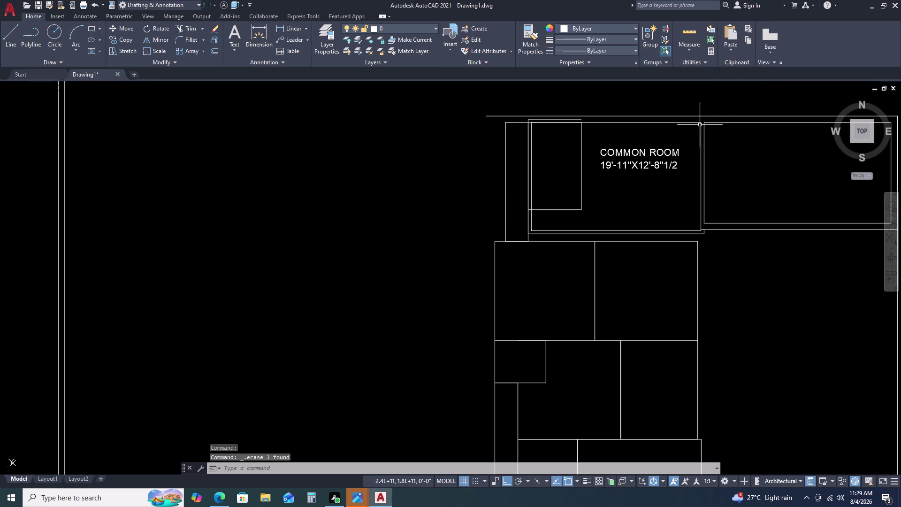
scroll(up, 3)
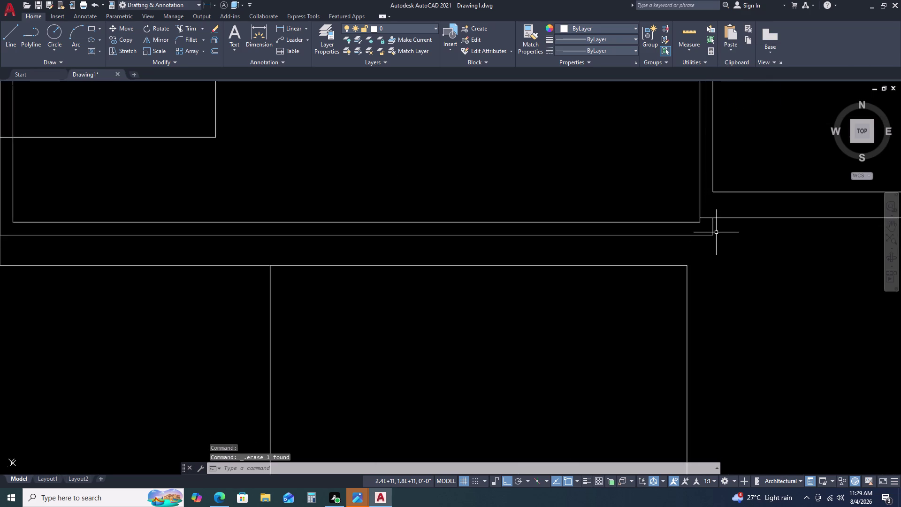
Drop an abandoned pick of the long lower wall line and start TRIM.
click(712, 232)
click(710, 228)
key(Escape)
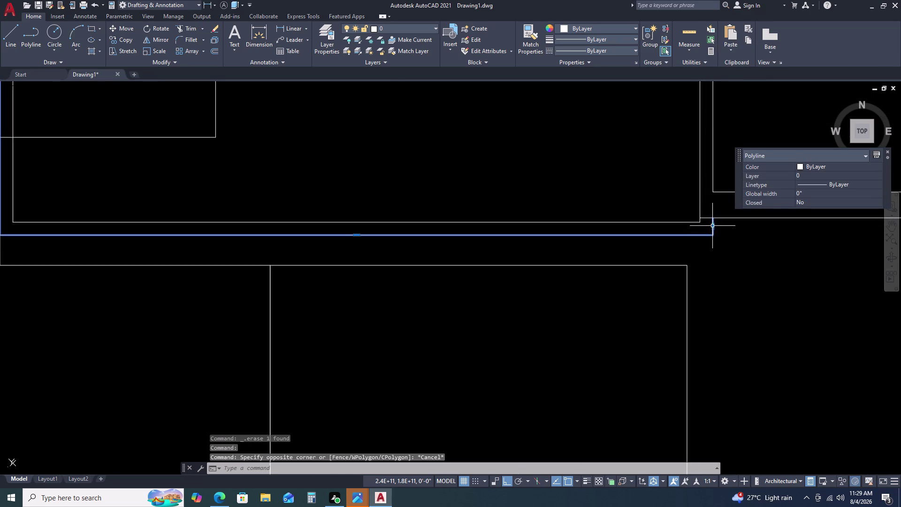
key(Escape)
key(Escape)
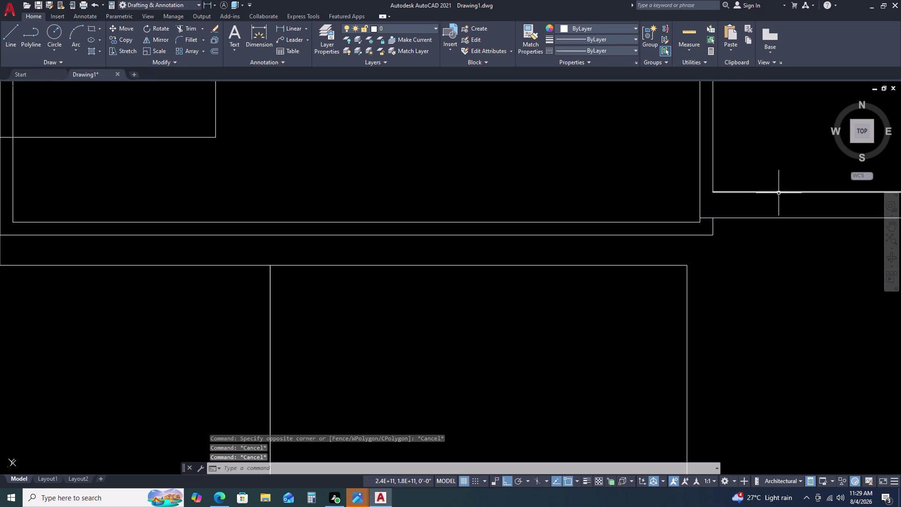
key(t)
text(R)
key(space)
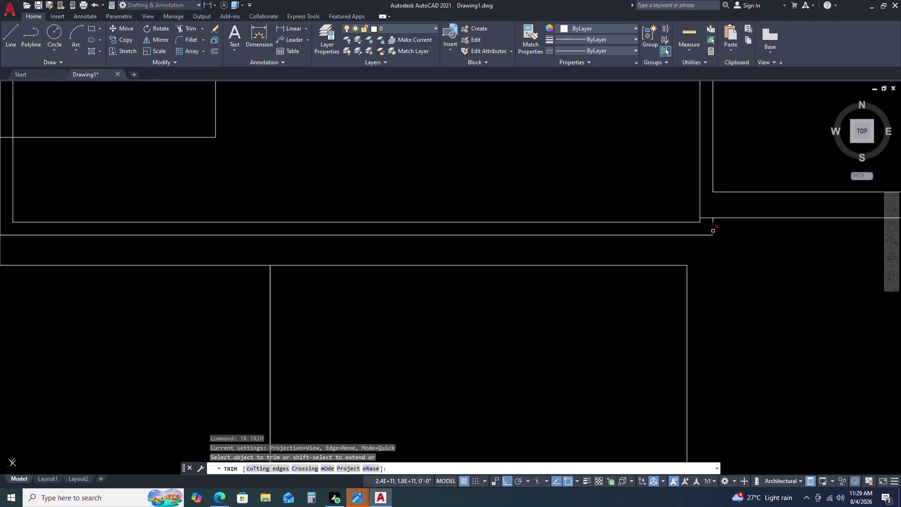
Trim the short overhanging wall stubs at the common room's lower-right corner.
click(712, 227)
double_click(714, 221)
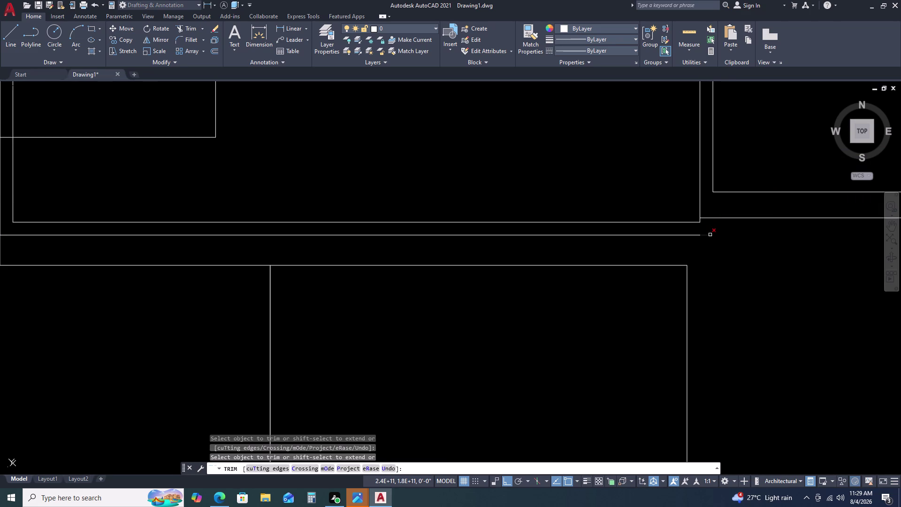
double_click(710, 235)
scroll(down, 3)
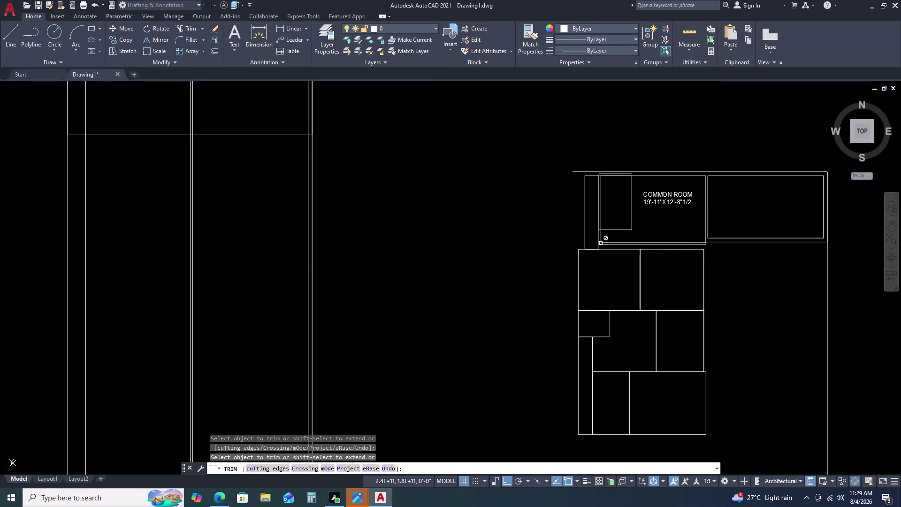
scroll(up, 3)
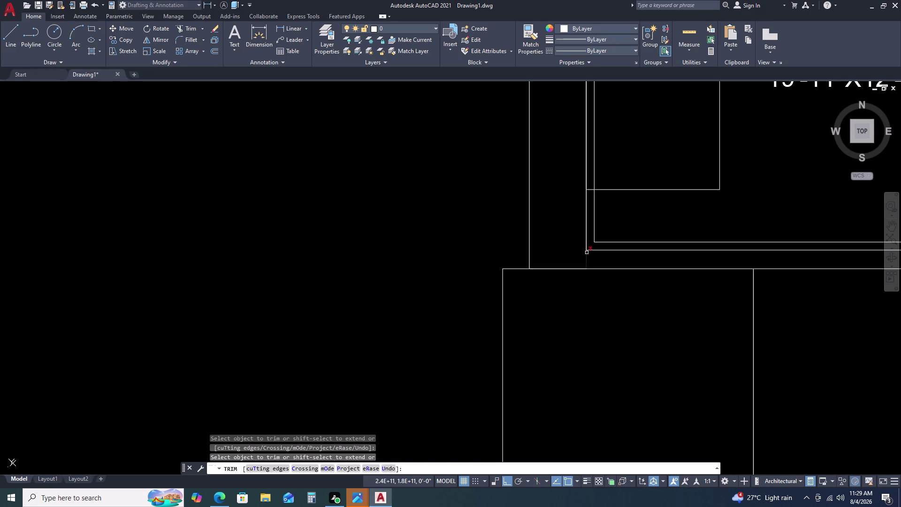
scroll(down, 3)
scroll(up, 3)
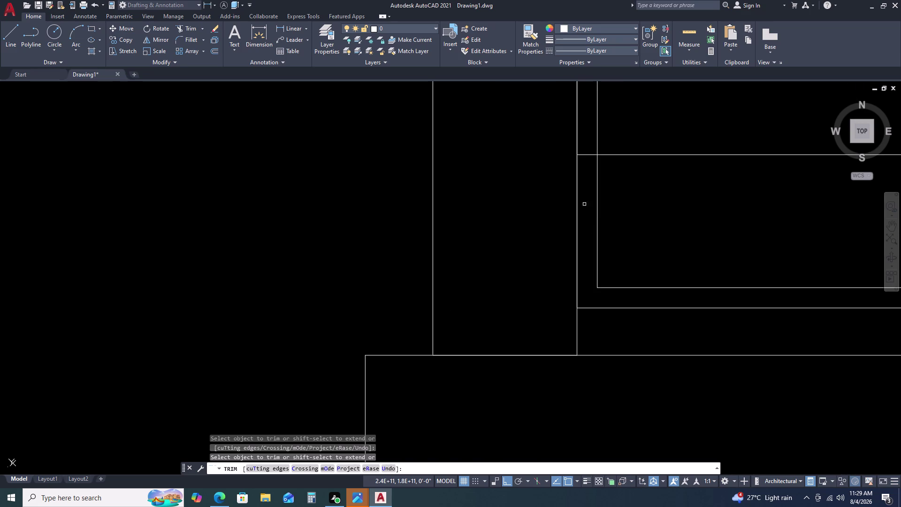
Begin a trim crossing at the room's left side, then cancel it.
double_click(584, 197)
key(Escape)
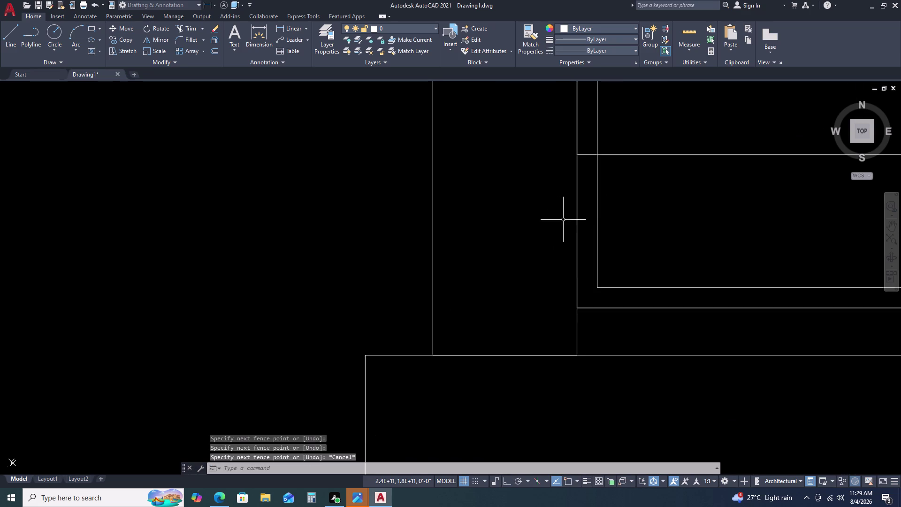
scroll(down, 3)
key(Escape)
scroll(down, 3)
scroll(down, 3)
scroll(up, 3)
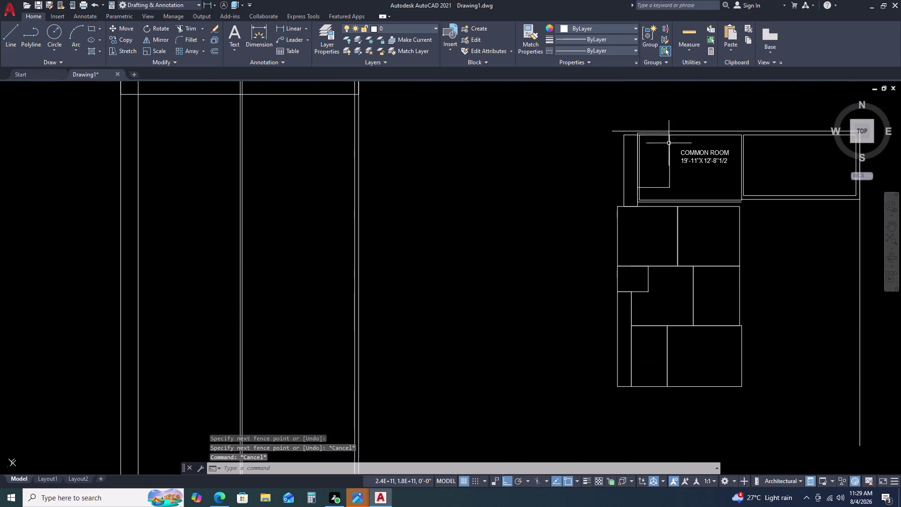
scroll(up, 3)
Restart trimming and cut the wall stub above the upper-left corner.
key(space)
click(663, 134)
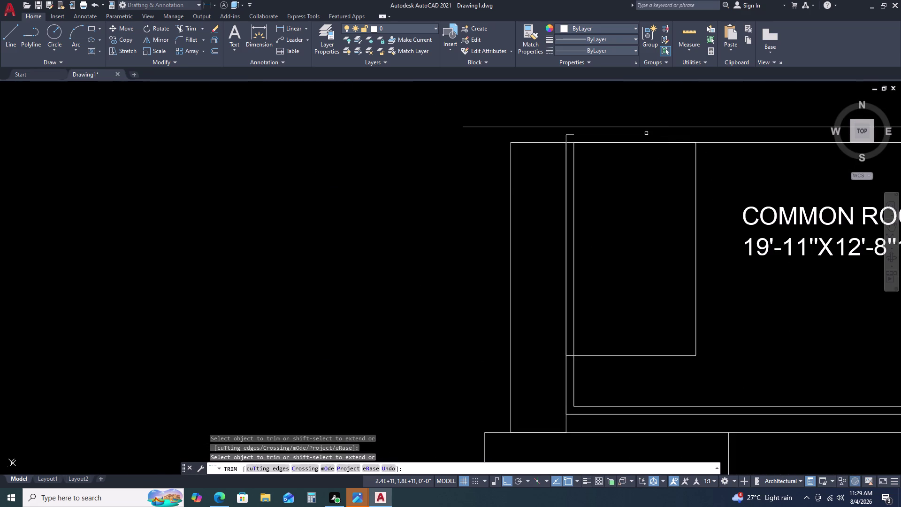
click(571, 134)
double_click(566, 134)
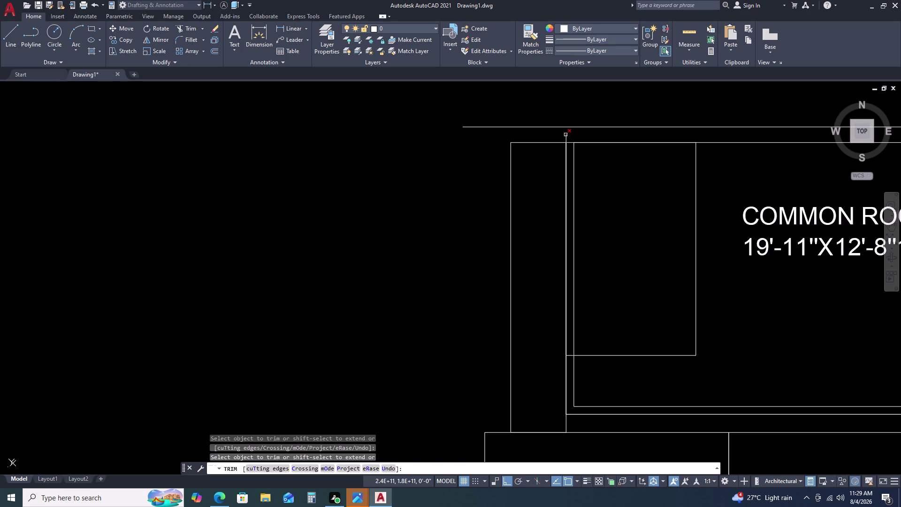
double_click(564, 138)
click(577, 135)
click(575, 135)
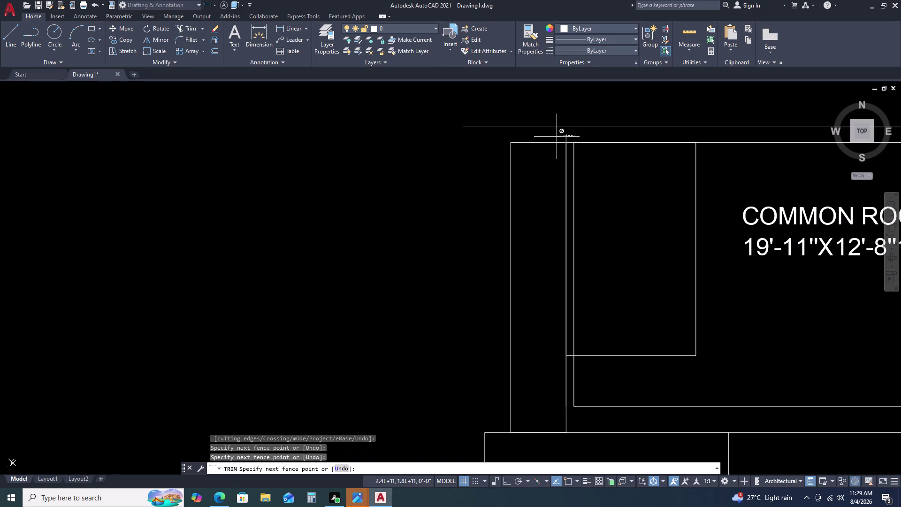
double_click(553, 137)
click(566, 163)
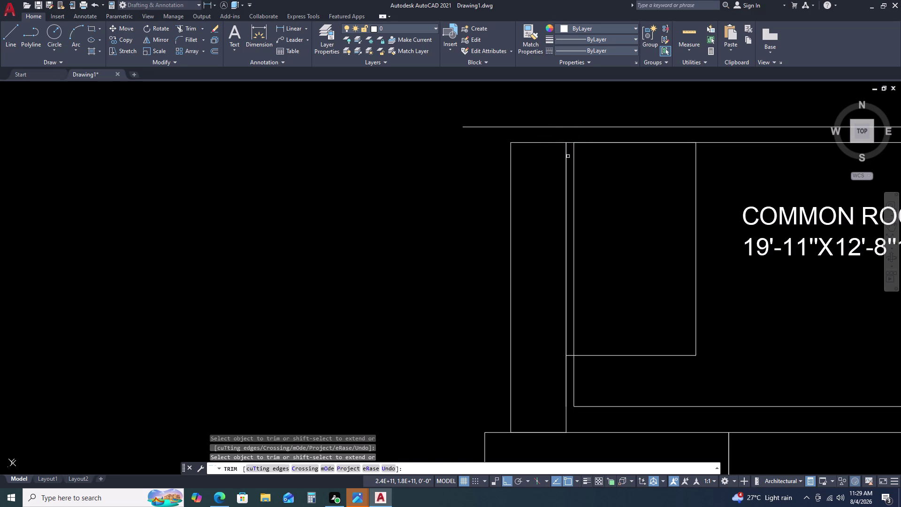
click(567, 157)
click(566, 166)
scroll(down, 3)
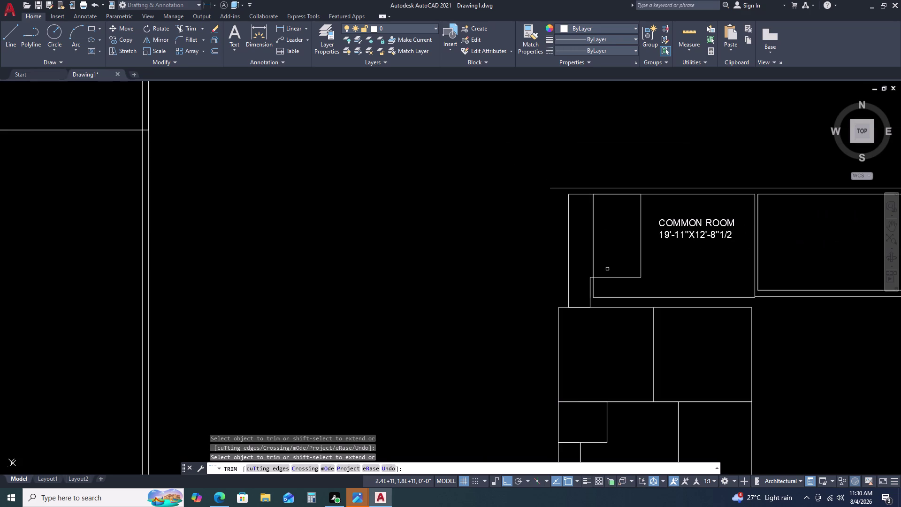
Undo the last trim step, end trimming and clear the leftover selection.
key(ctrl+z)
scroll(down, 3)
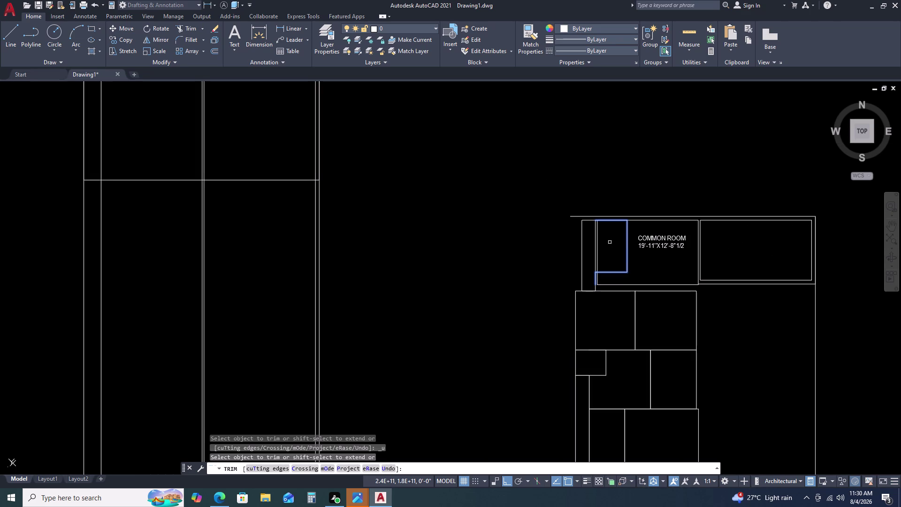
key(Escape)
key(Escape)
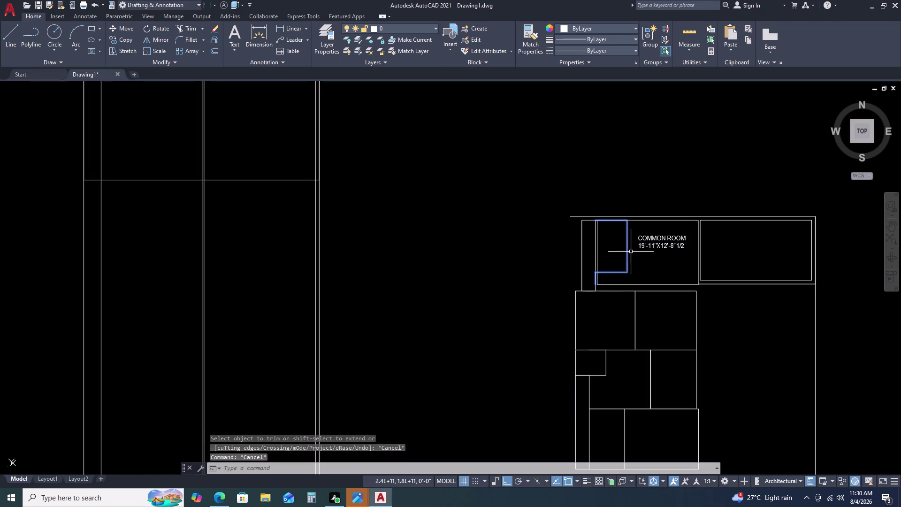
key(Escape)
key(Escape)
click(612, 272)
key(Escape)
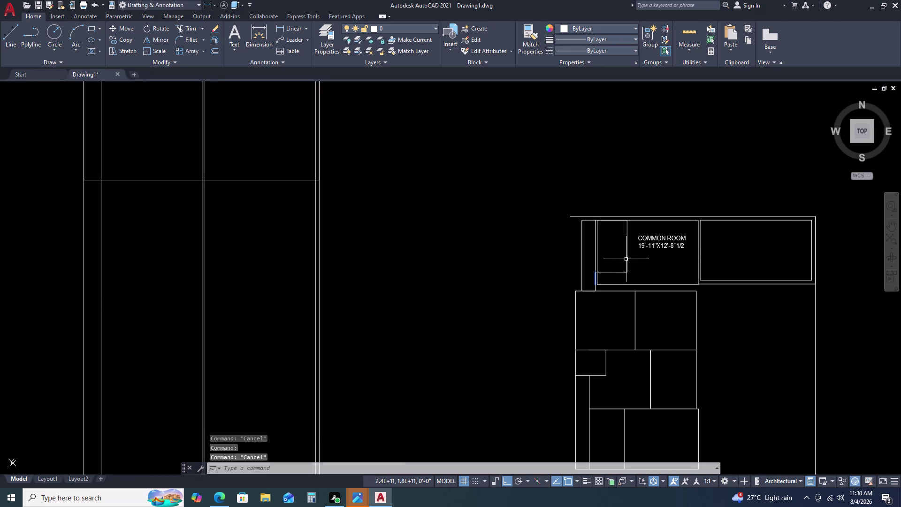
key(Escape)
scroll(up, 3)
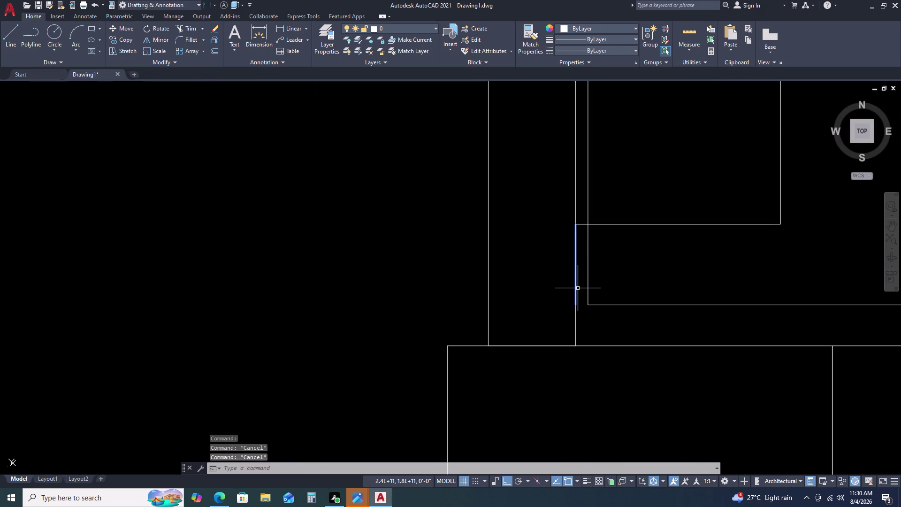
Delete two short vertical wall pieces near the common room's left side.
click(576, 279)
key(Delete)
key(Insert)
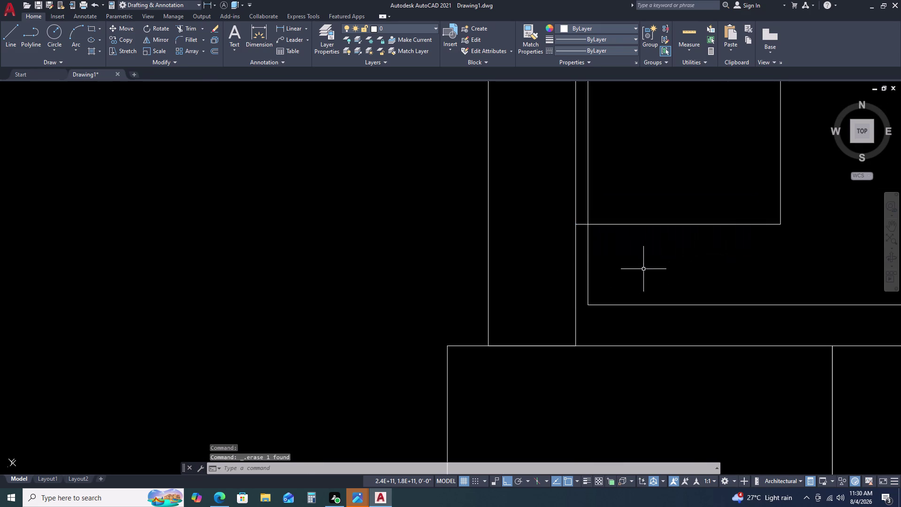
click(577, 238)
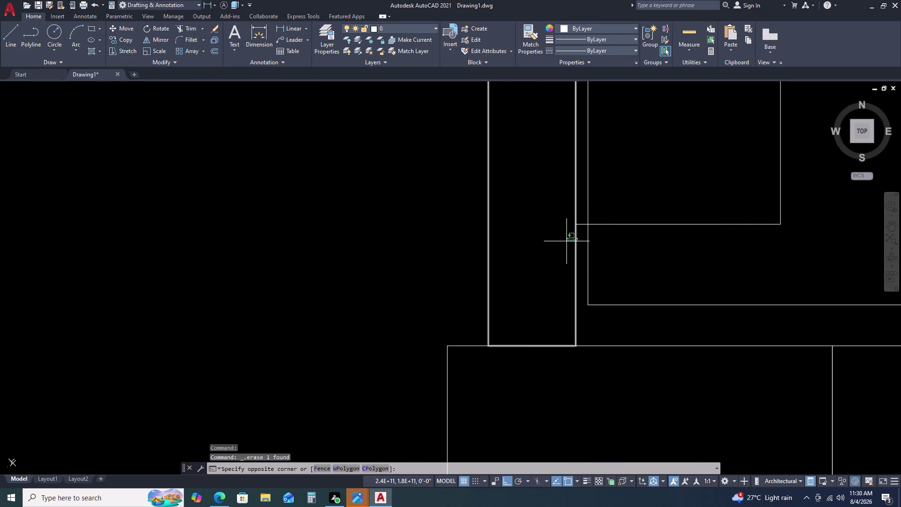
click(565, 241)
key(Delete)
Undo twice to restore the earlier erased wall line.
scroll(down, 3)
scroll(down, 3)
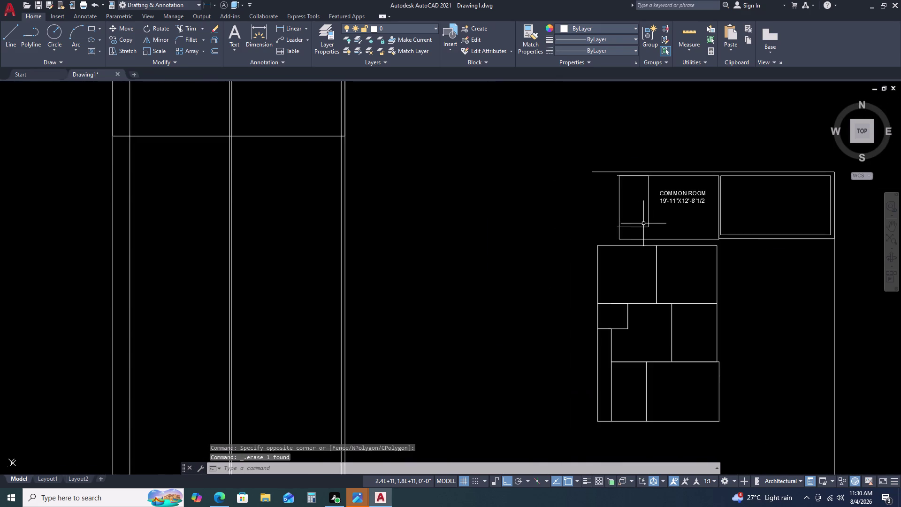
scroll(down, 3)
key(ctrl+z)
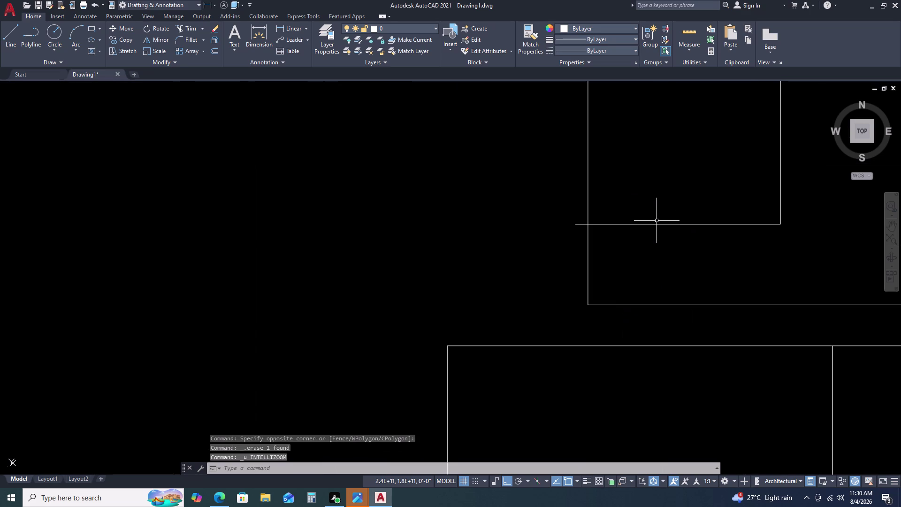
key(ctrl+z)
scroll(down, 3)
scroll(down, 3)
middle_drag(730, 185, 728, 186)
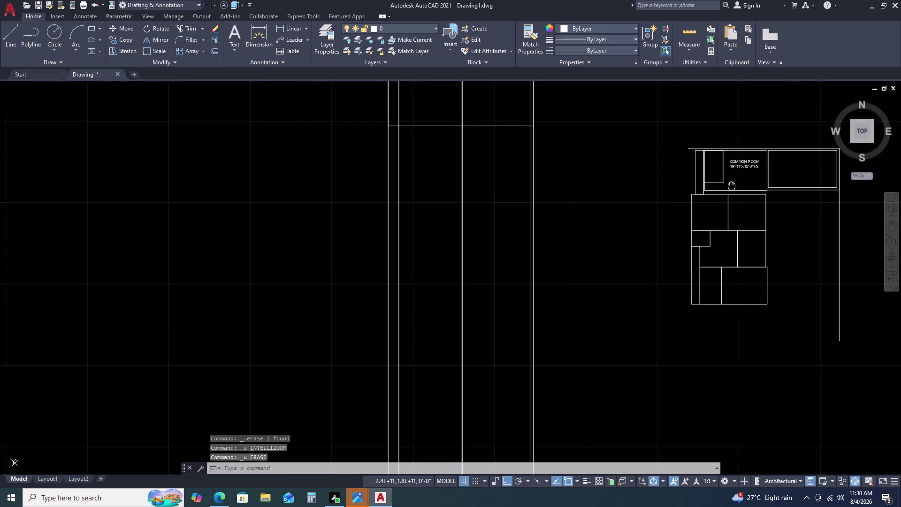
middle_drag(728, 186, 686, 184)
scroll(up, 3)
middle_drag(715, 193, 616, 205)
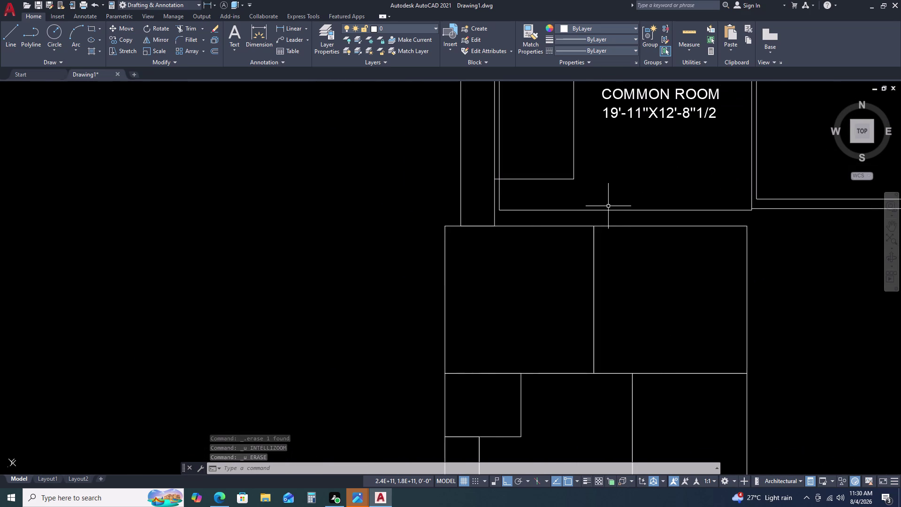
scroll(down, 3)
scroll(up, 3)
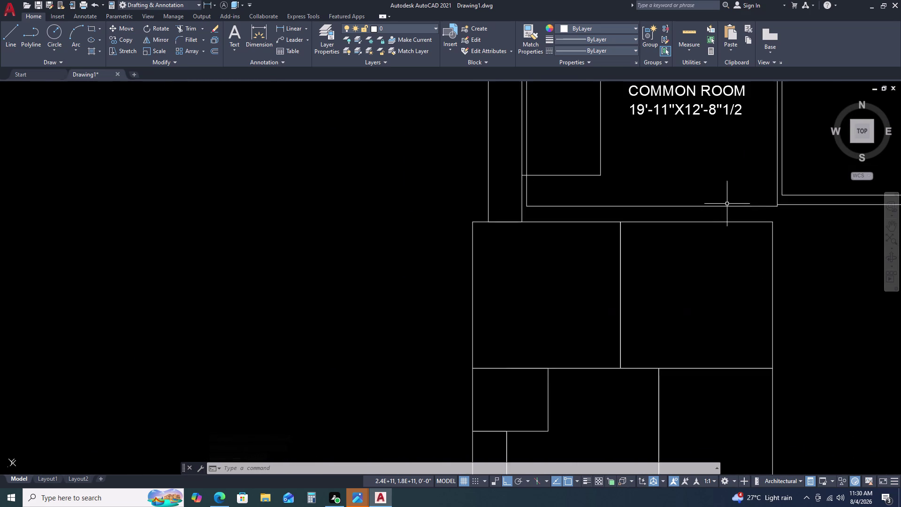
scroll(up, 3)
scroll(down, 3)
scroll(down, 3)
Window-select the eight room outlines and move them to the left.
click(757, 216)
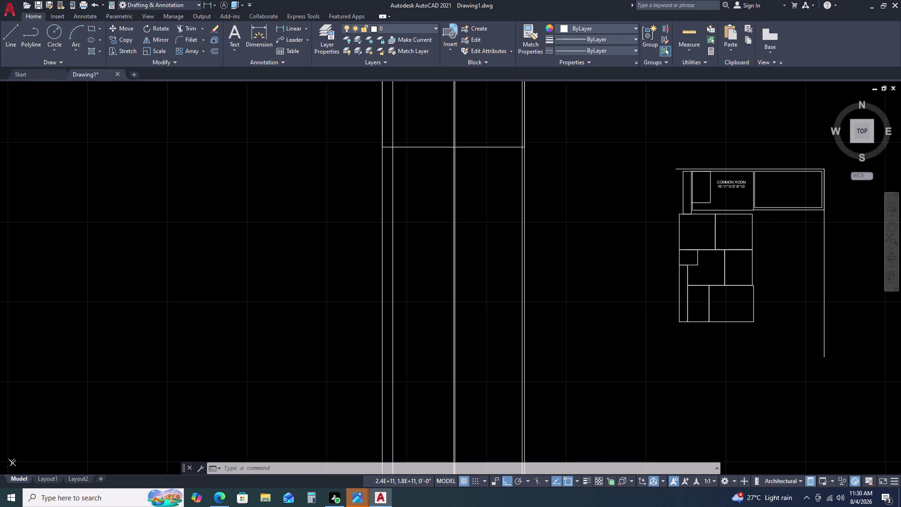
click(657, 335)
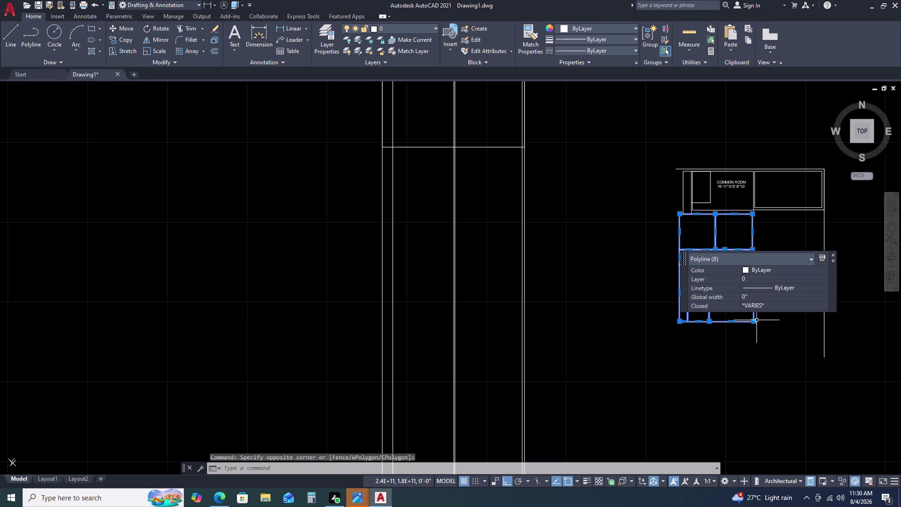
key(m)
key(space)
drag(726, 306, 715, 310)
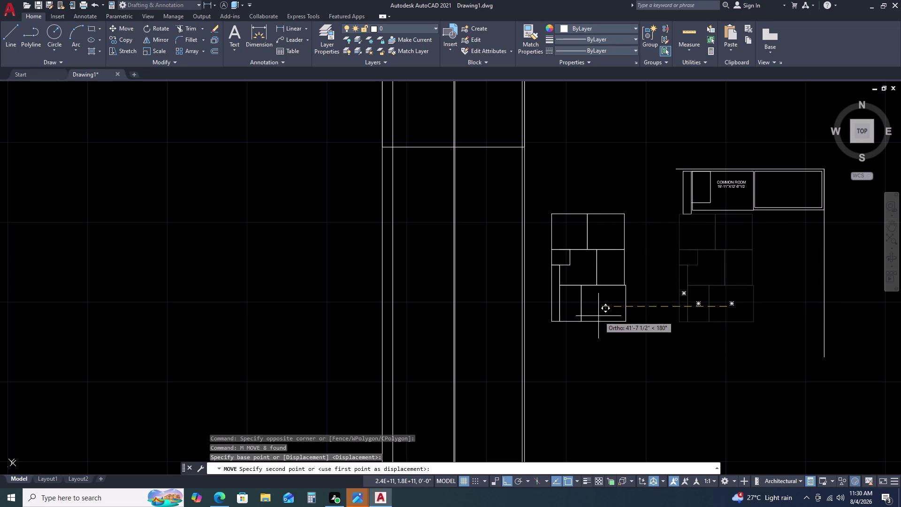
click(599, 316)
key(Escape)
Erase the three small outlines around the COMMON ROOM label.
scroll(up, 3)
middle_drag(766, 190, 665, 205)
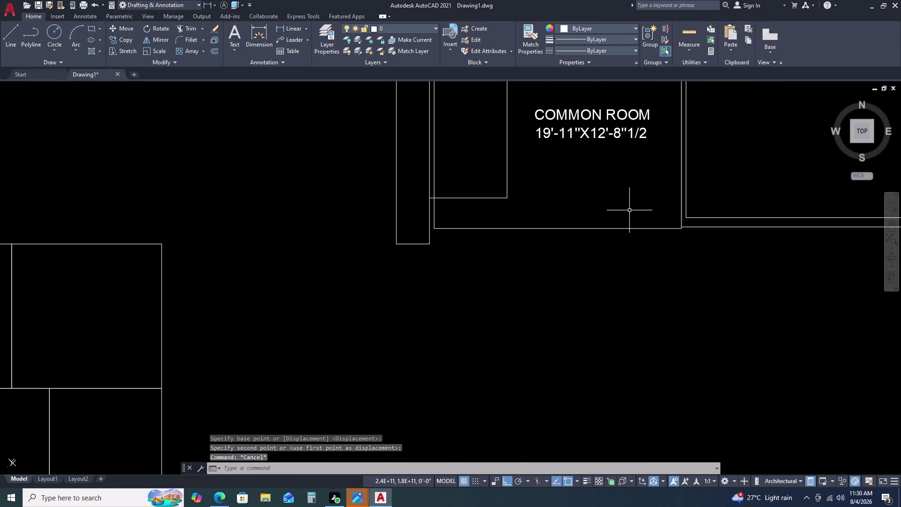
scroll(down, 3)
drag(633, 236, 627, 230)
click(536, 195)
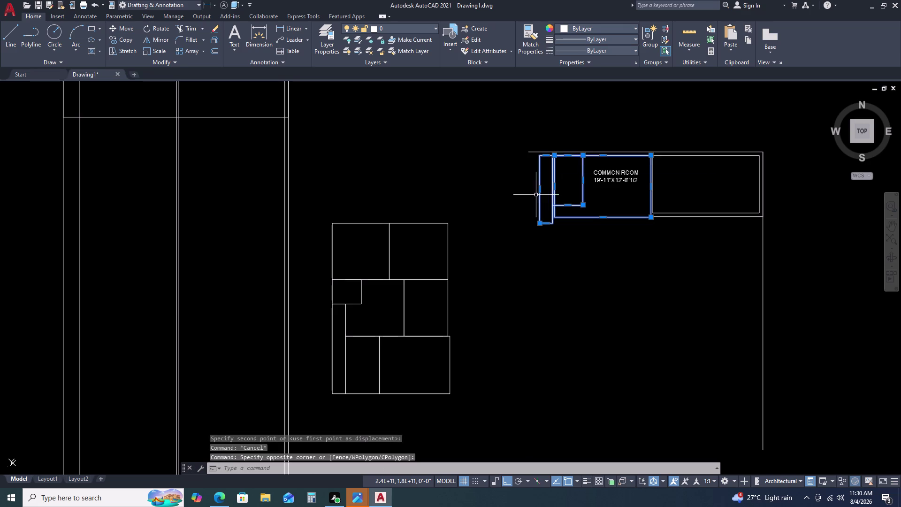
key(Delete)
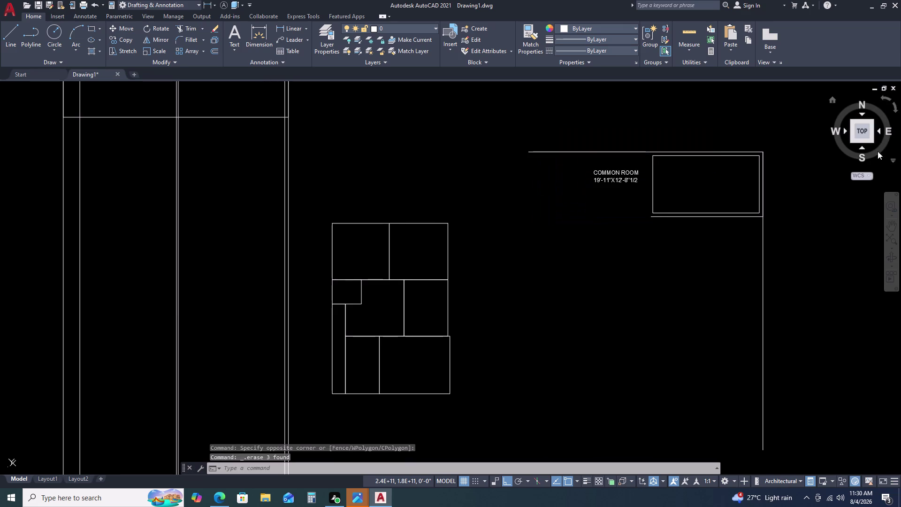
Pick two spots beside the common room and begin an offset.
scroll(up, 3)
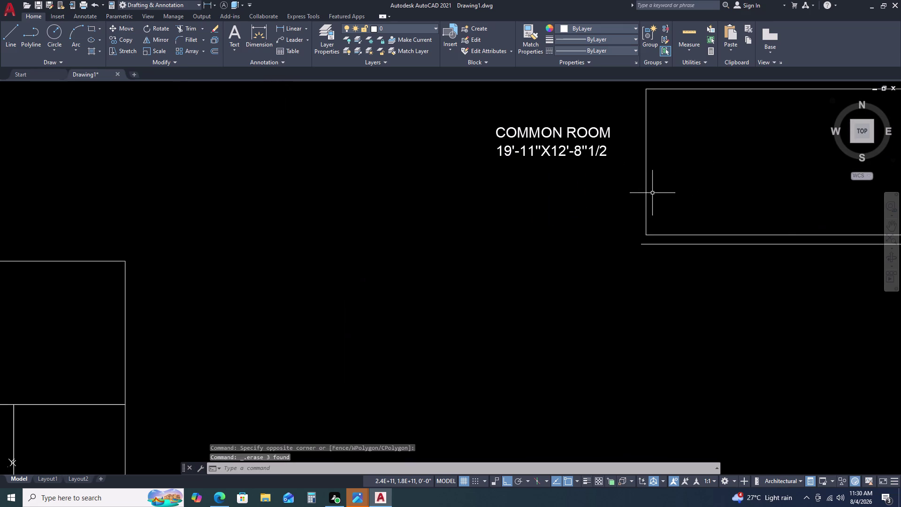
click(652, 192)
click(632, 202)
text(O)
key(space)
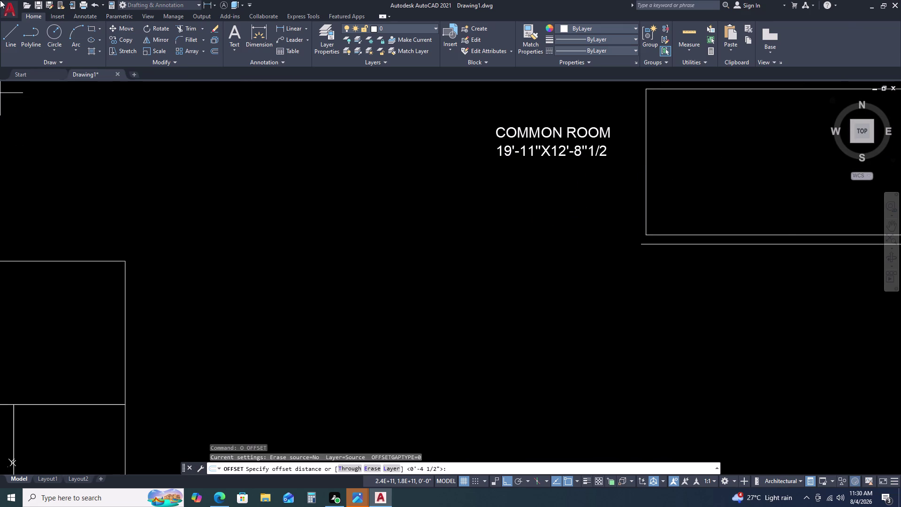
Offset a wall line by 4.5 inches.
text(4.5)
key(Return)
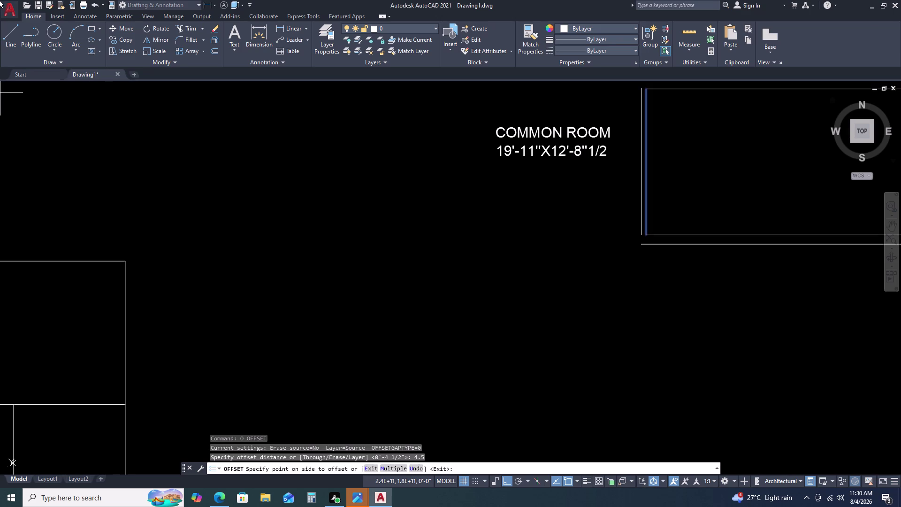
click(300, 189)
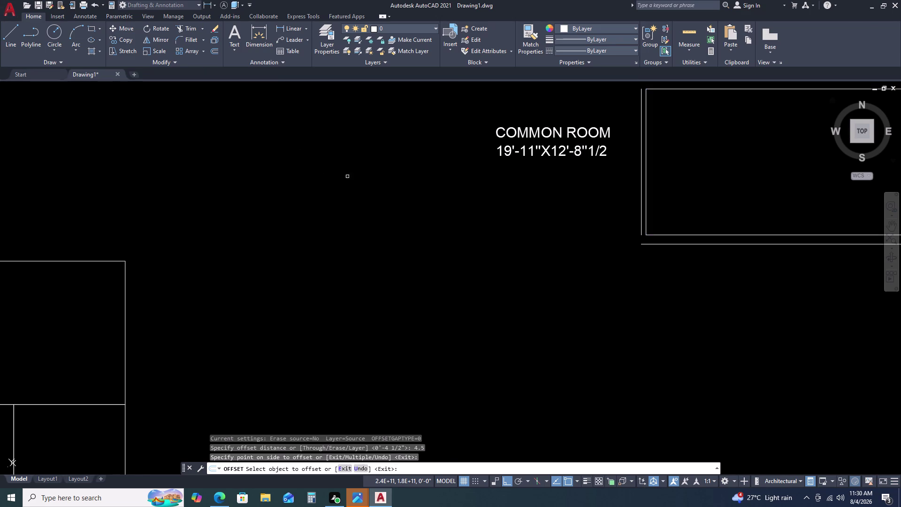
scroll(down, 3)
key(Escape)
scroll(up, 3)
scroll(up, 3)
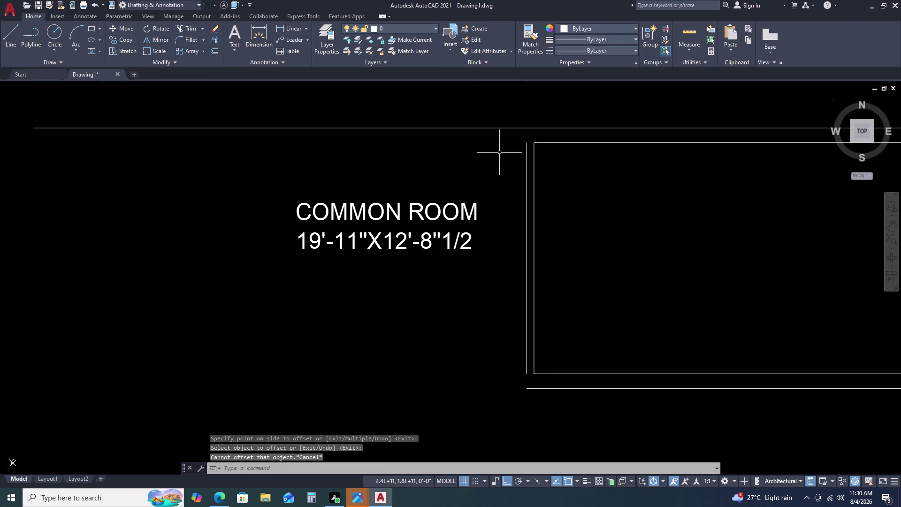
Start a fillet on a wall line, then abandon it.
key(f)
key(space)
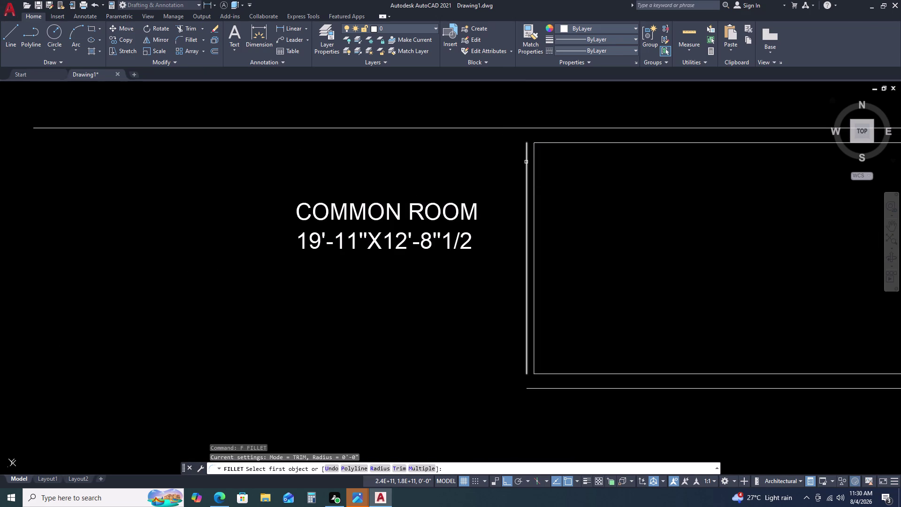
click(527, 160)
key(Escape)
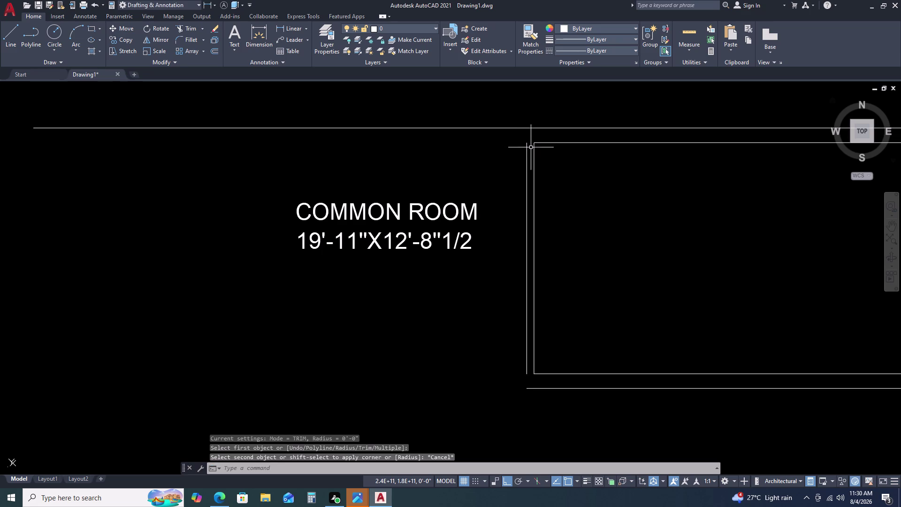
Extend the left wall line to the top wall line with a fence (EX).
text(EX)
key(space)
click(531, 157)
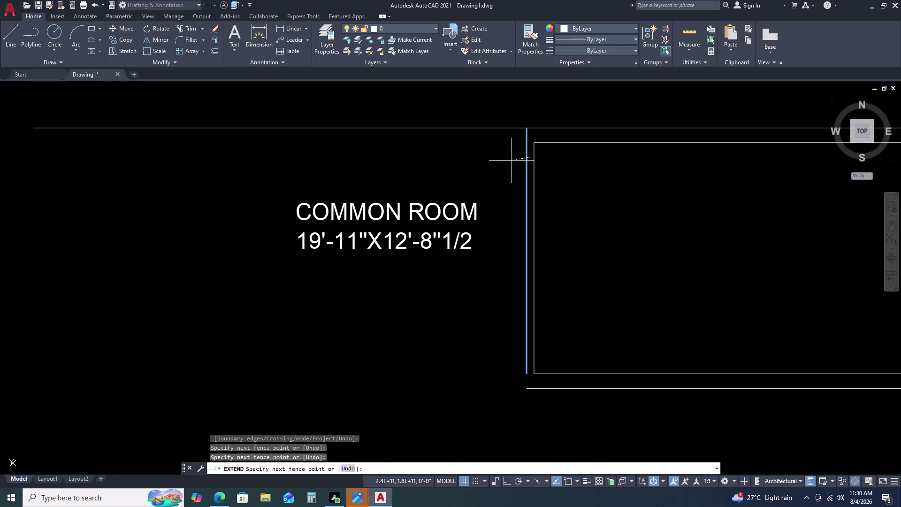
click(513, 156)
drag(524, 361, 519, 360)
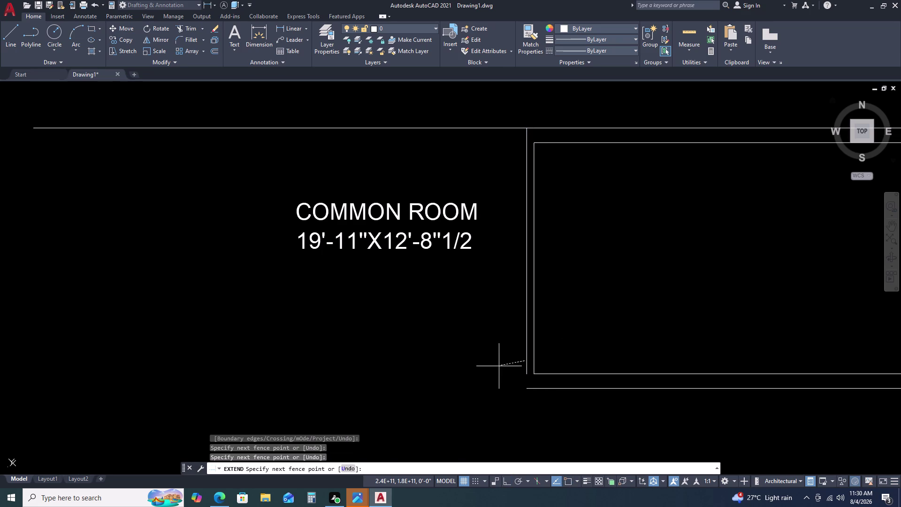
click(531, 367)
key(Escape)
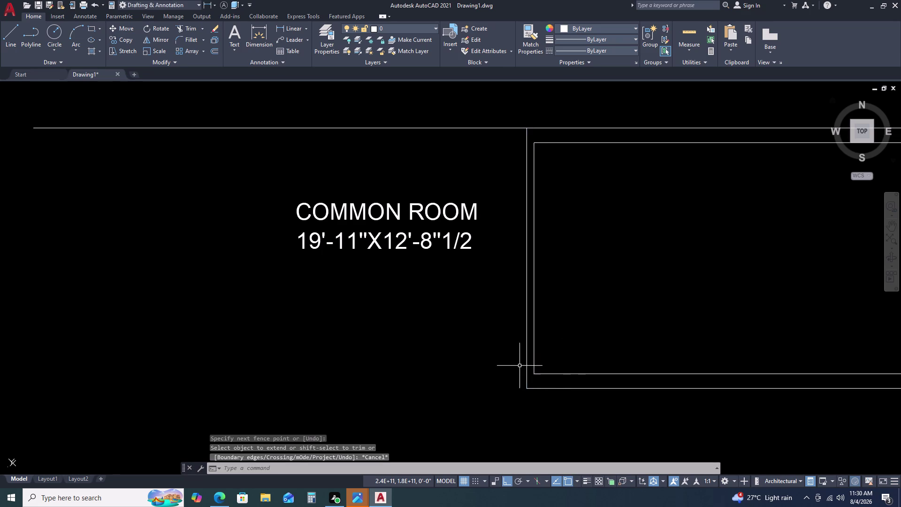
Clear pending commands and select the common room's left wall line.
scroll(down, 3)
scroll(up, 3)
scroll(down, 3)
scroll(up, 3)
key(Escape)
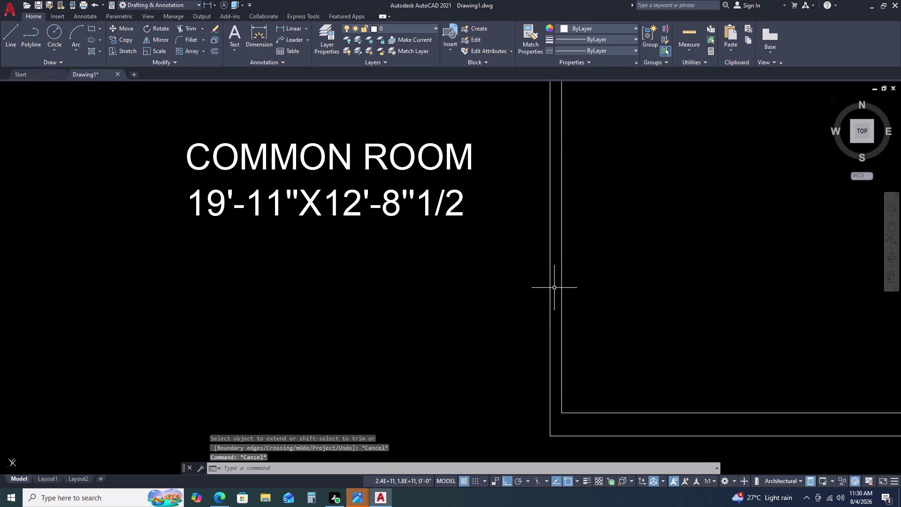
scroll(down, 3)
scroll(down, 3)
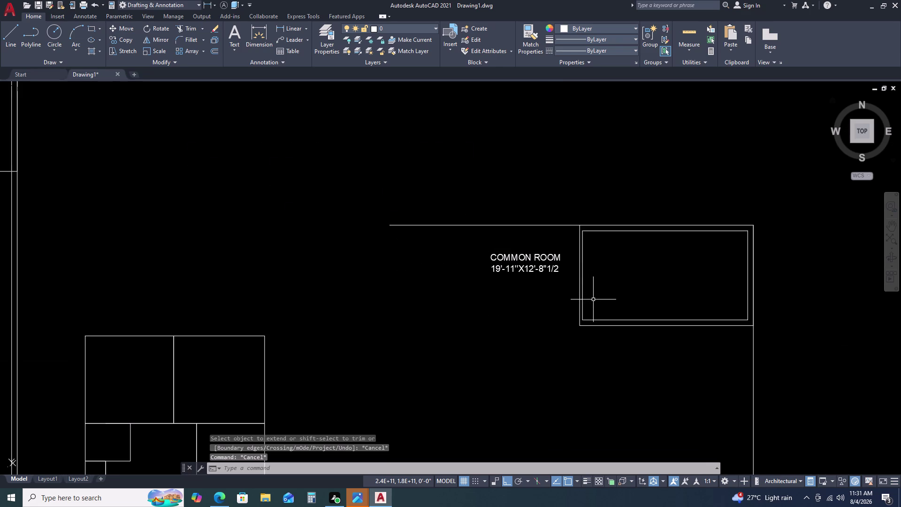
middle_click(592, 280)
key(Escape)
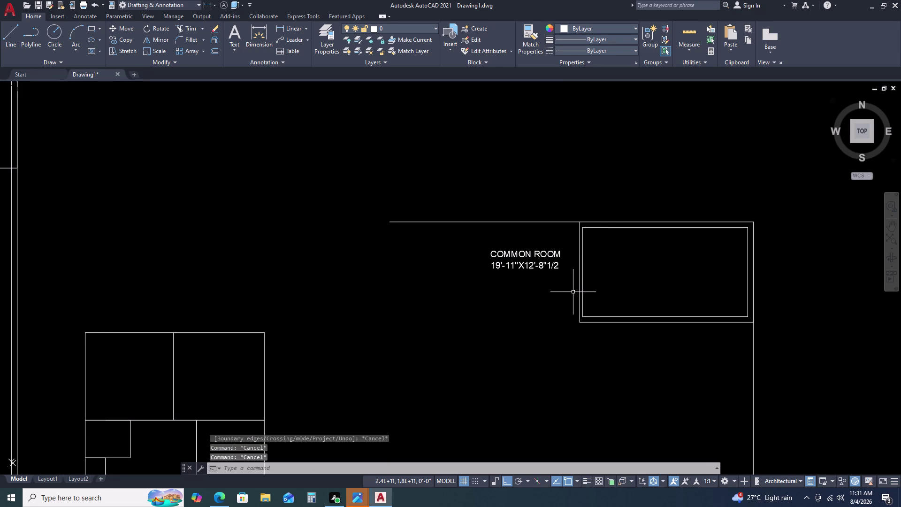
scroll(up, 3)
click(585, 256)
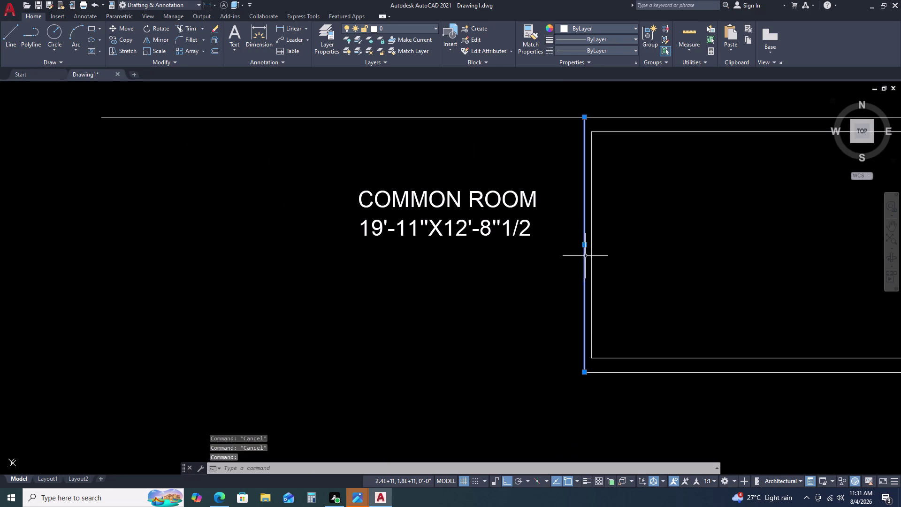
Offset the left wall line 19'-11" to the left.
key(o)
key(space)
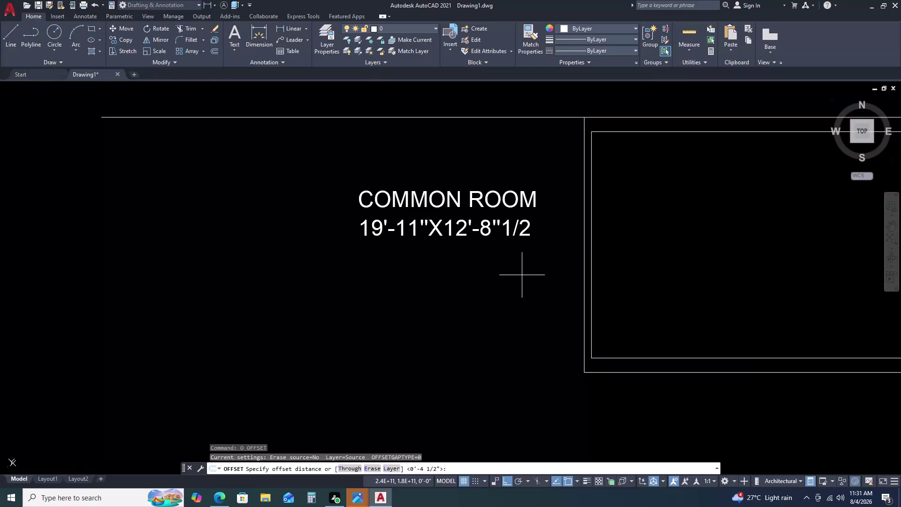
text(19')
text(11)
key(Return)
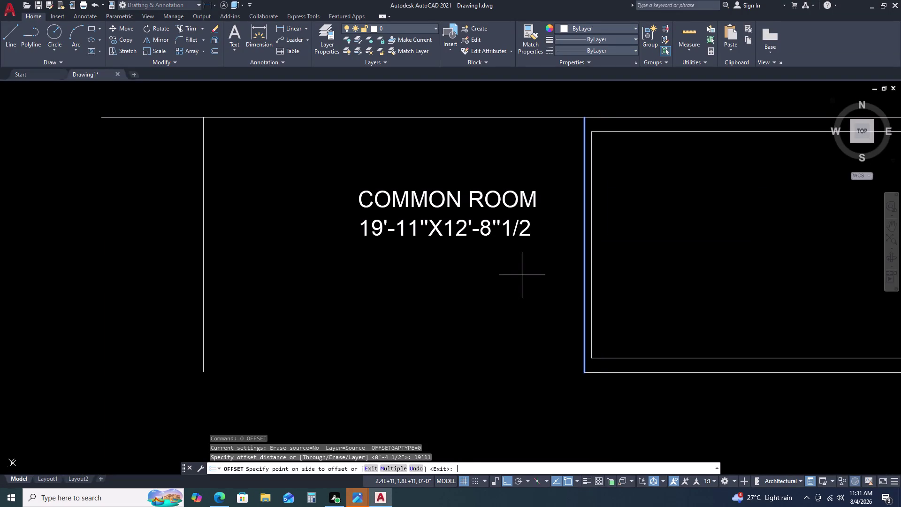
click(431, 277)
scroll(down, 3)
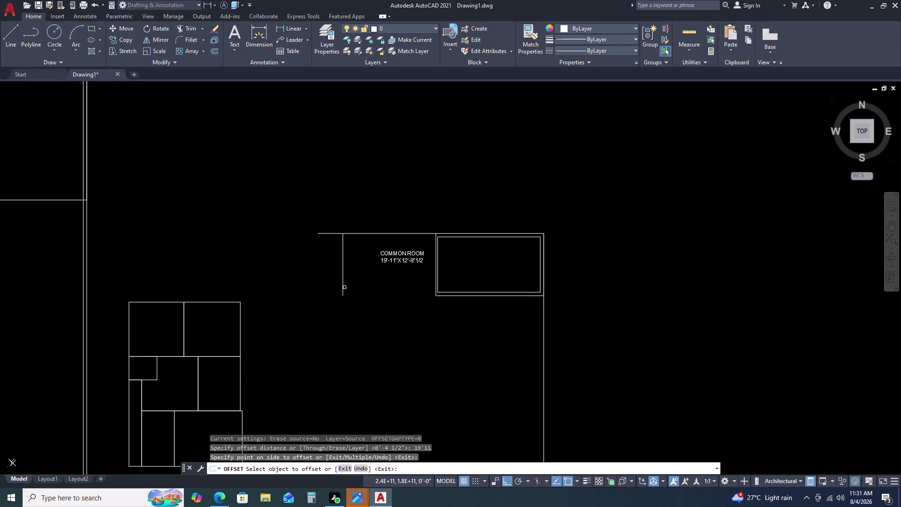
click(329, 286)
key(Escape)
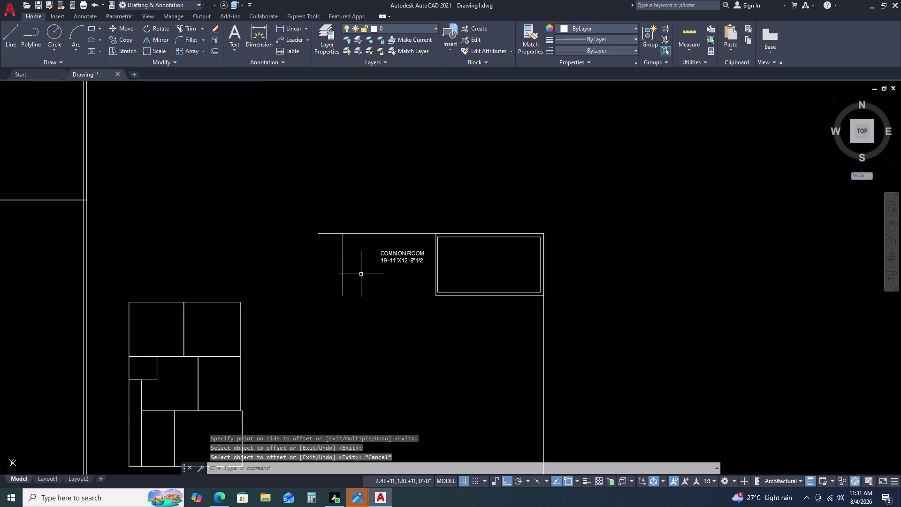
Select the newly created vertical wall line.
drag(339, 272, 333, 272)
click(325, 274)
click(330, 267)
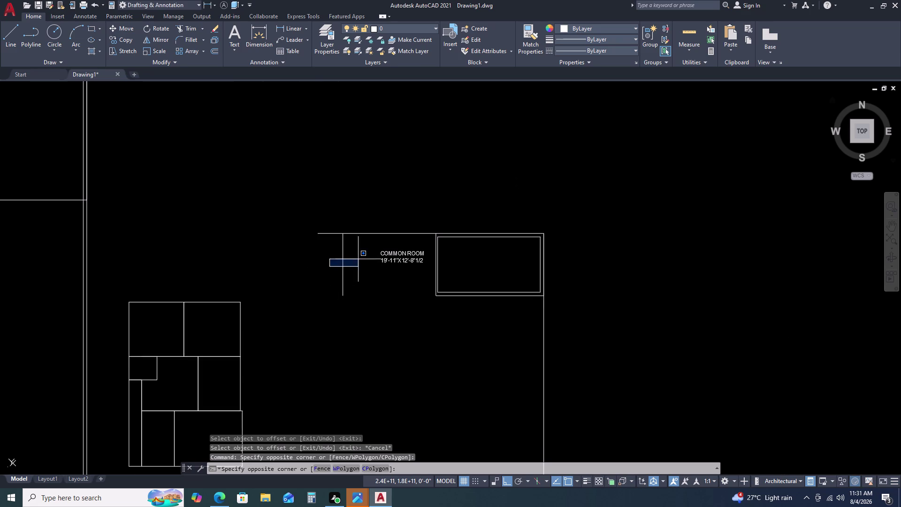
click(352, 251)
click(351, 251)
click(327, 257)
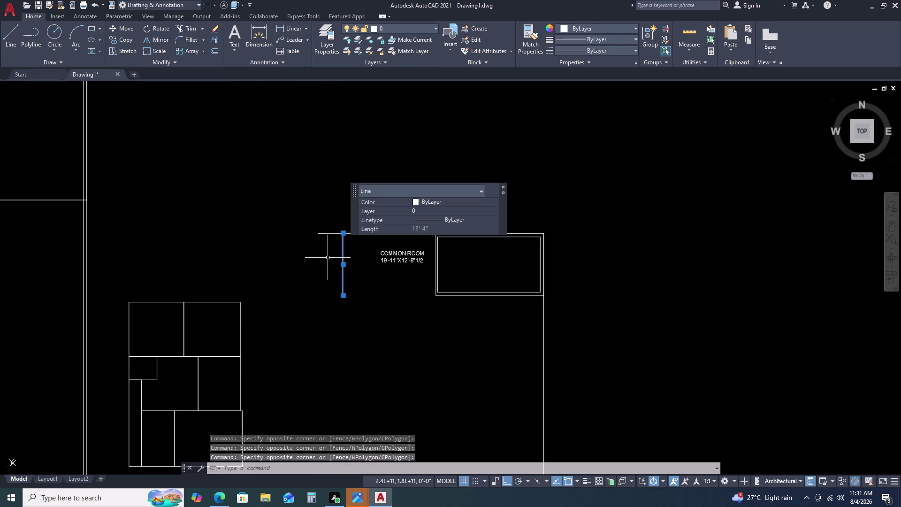
Offset the vertical wall line 9 inches to make a double wall.
text(O)
key(space)
key(9)
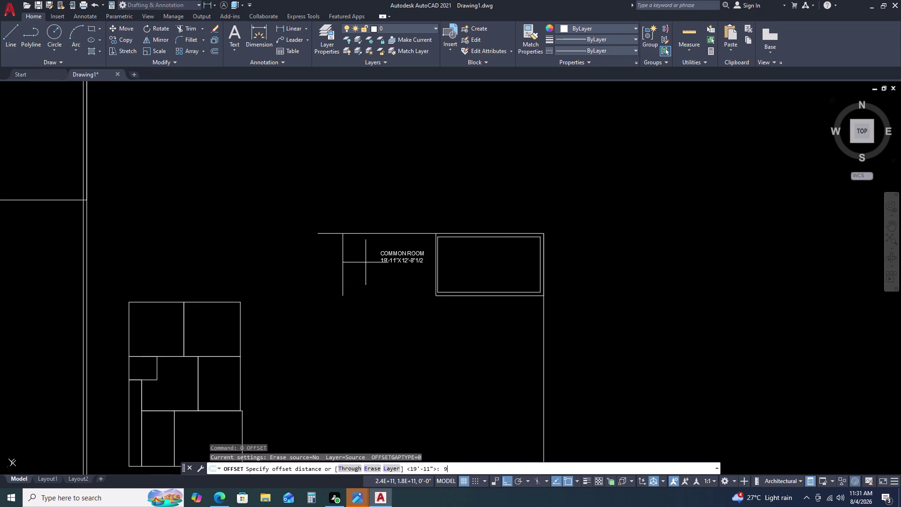
key(Return)
click(315, 272)
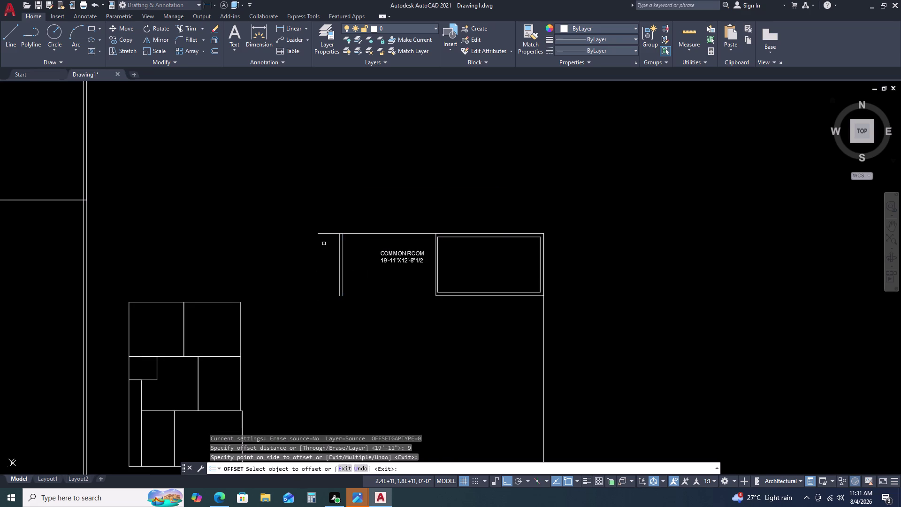
scroll(up, 3)
key(Escape)
Select the left wall line.
click(377, 261)
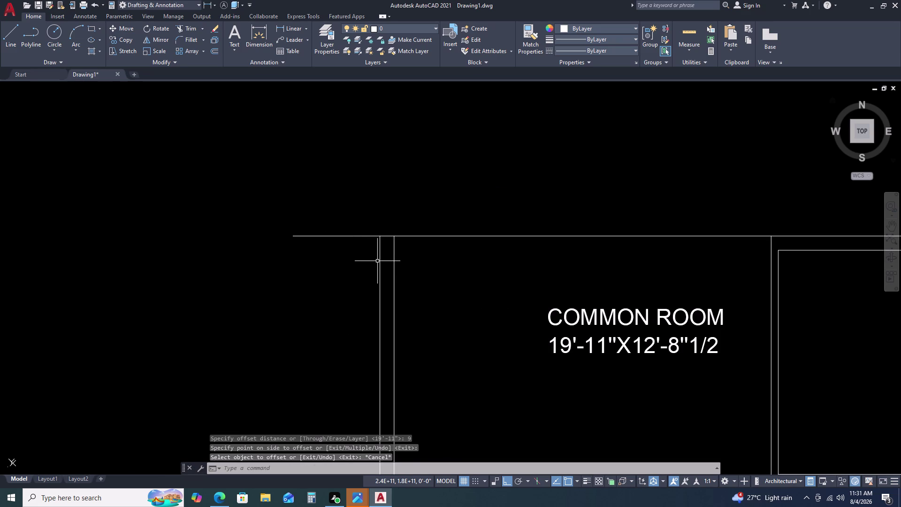
click(381, 253)
click(382, 255)
click(370, 265)
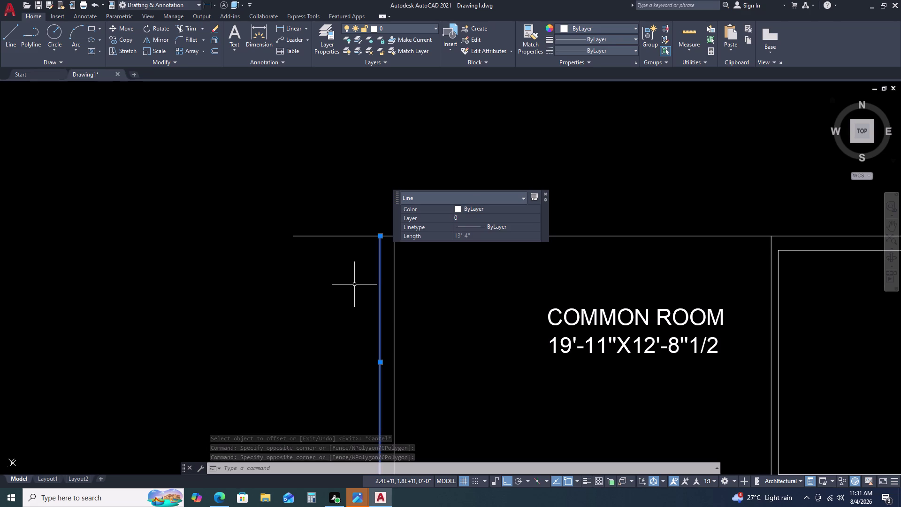
Offset the wall line 2'-8" to the left, after clearing a mistyped 1'-8".
text(1')
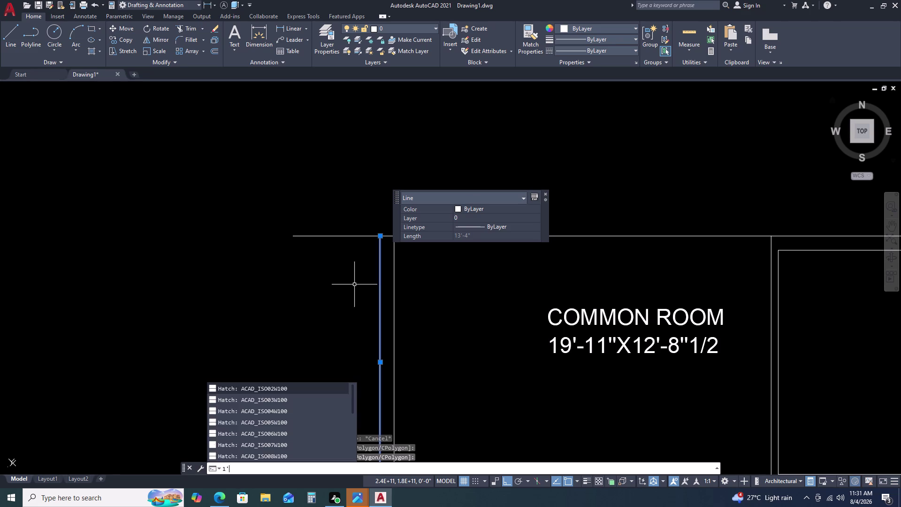
text(8)
key(BackSpace)
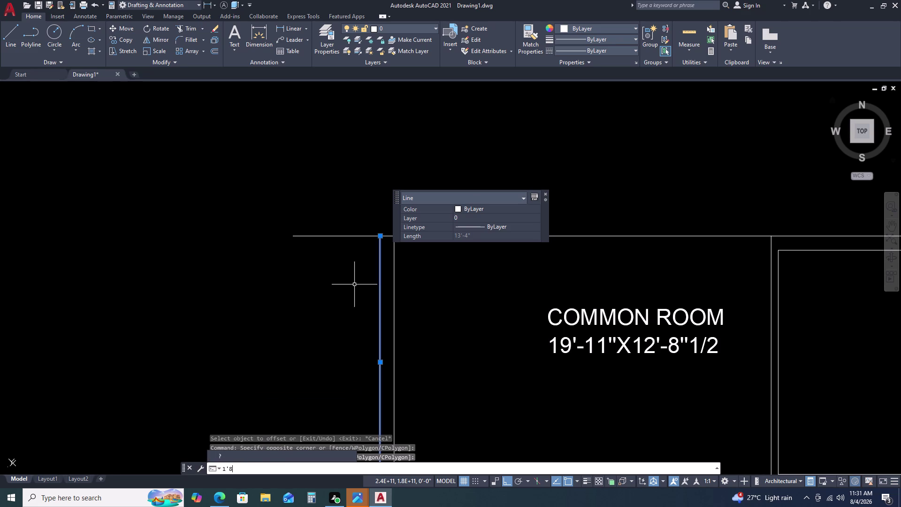
key(BackSpace)
key(BackSpace)
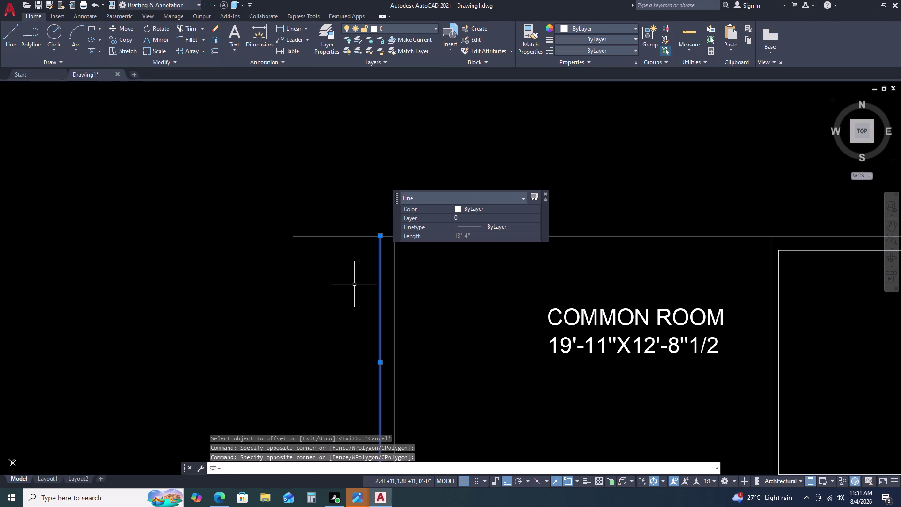
text(O)
key(space)
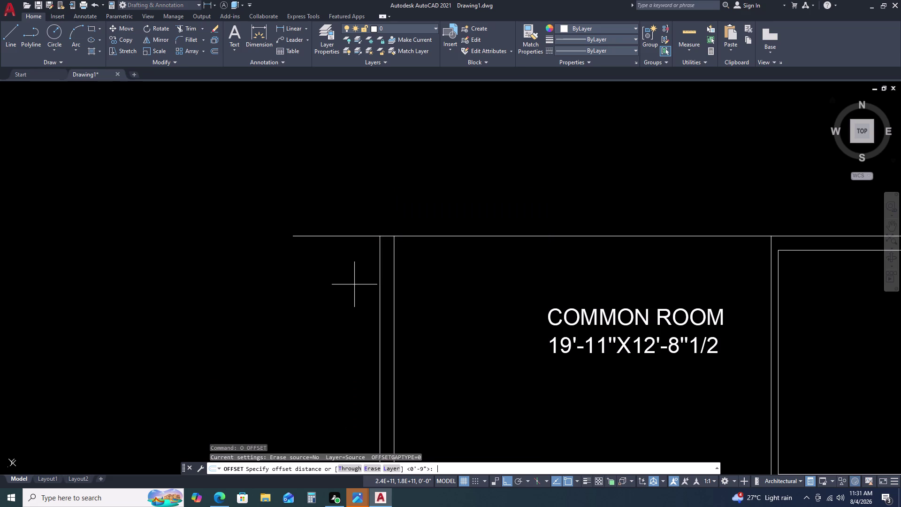
text(2')
text(8)
key(Return)
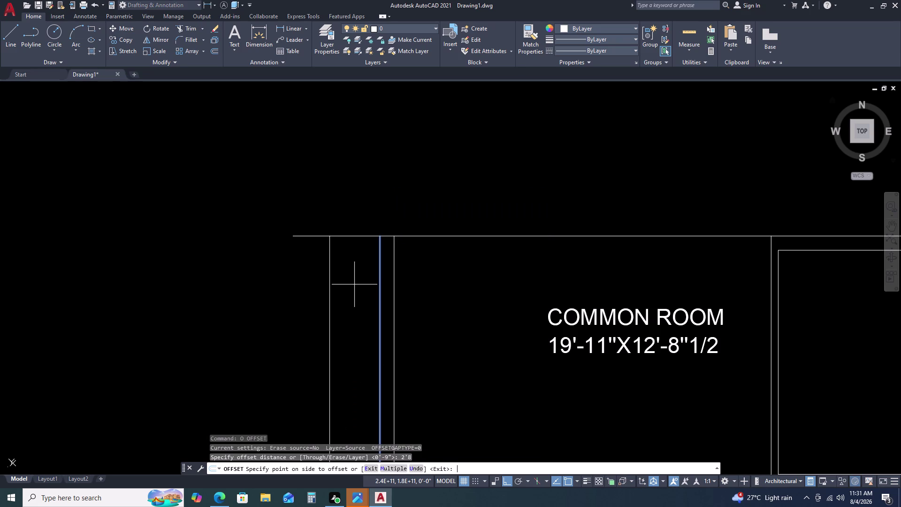
scroll(down, 3)
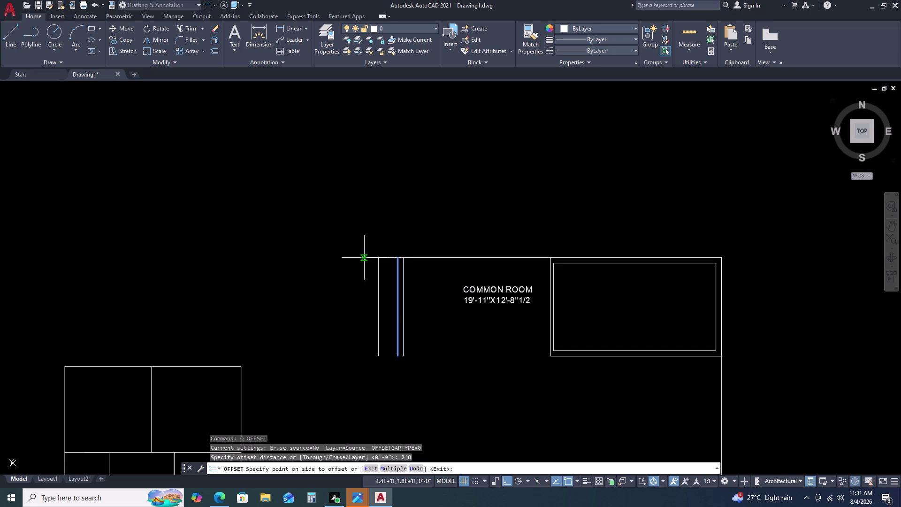
click(355, 299)
key(Escape)
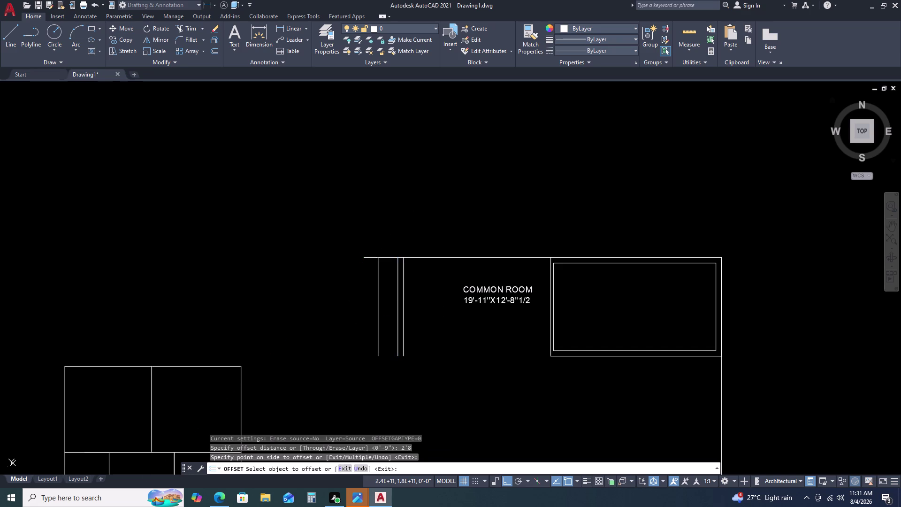
Fence-trim the top wall line's overhang beyond the new wall line.
text(TR)
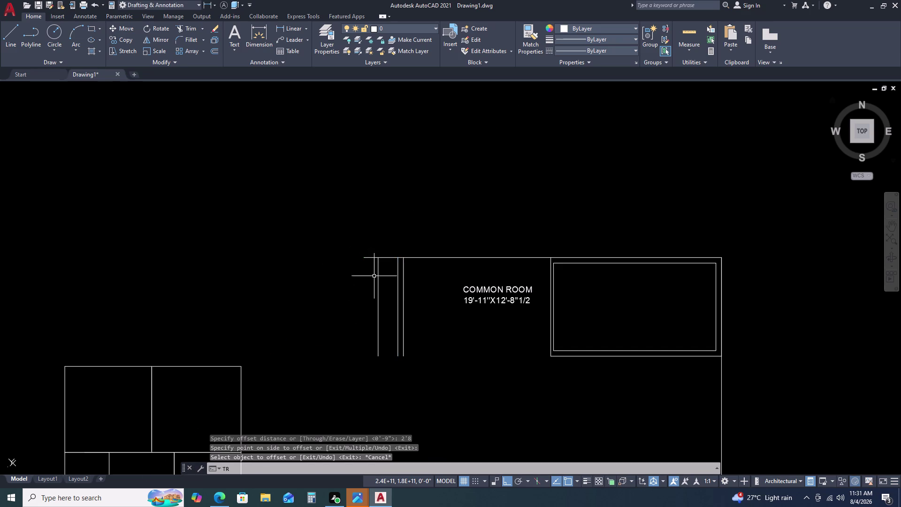
key(space)
click(367, 257)
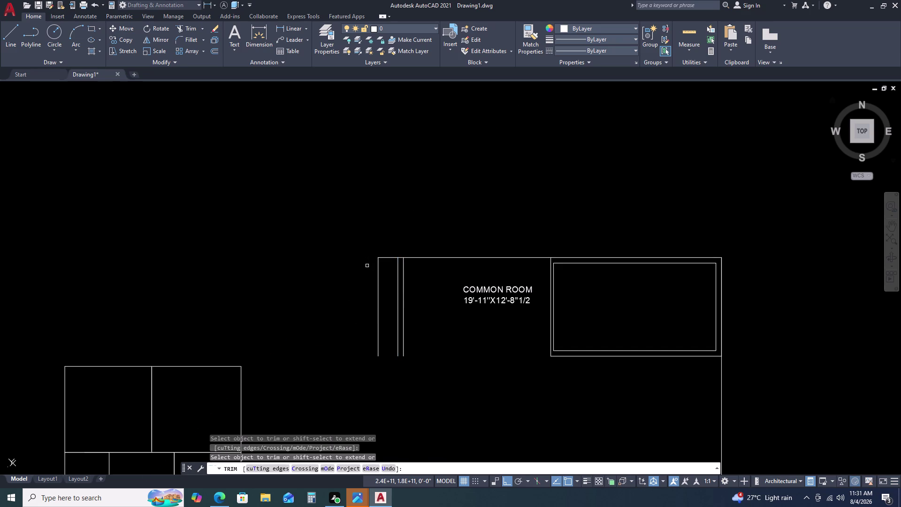
click(341, 279)
key(Escape)
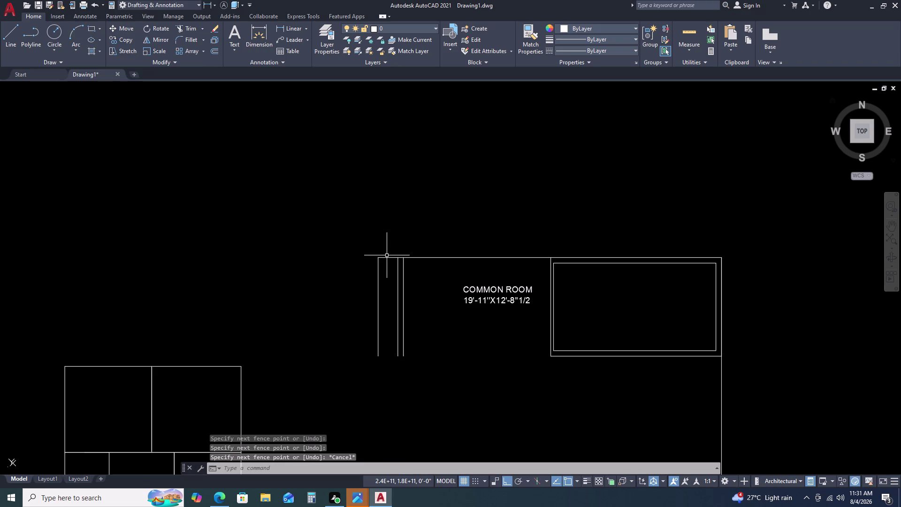
Add a 46'-5" linear dimension (DLI) above the top wall.
key(d)
key(l)
key(i)
key(space)
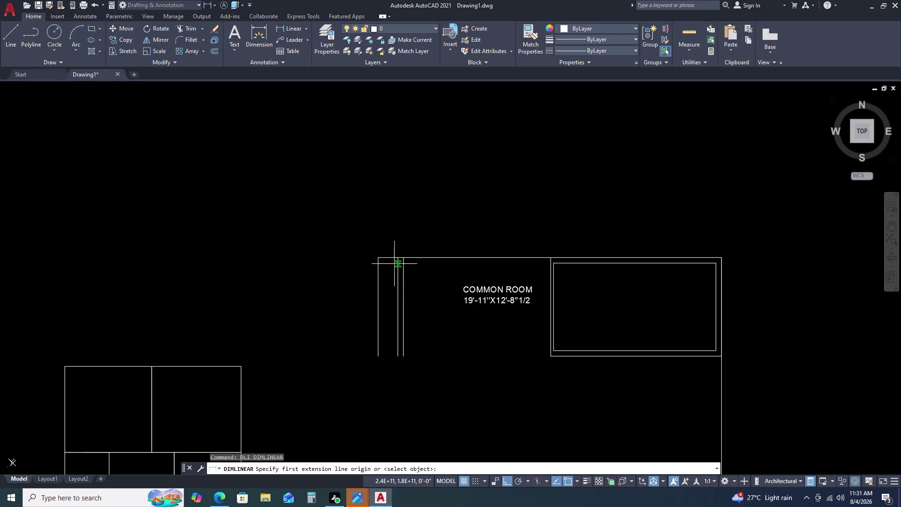
drag(378, 258, 383, 258)
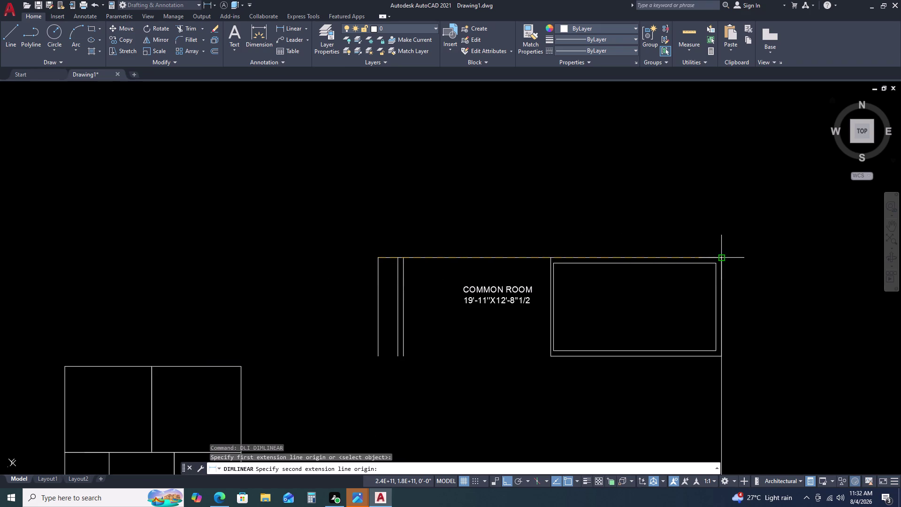
click(721, 260)
click(691, 167)
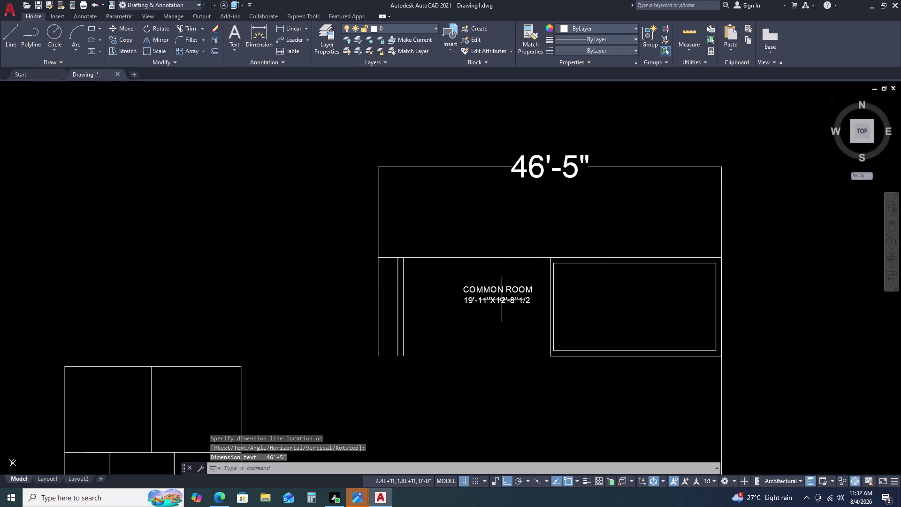
Offset the outer left wall line by 4.5 inches.
click(378, 289)
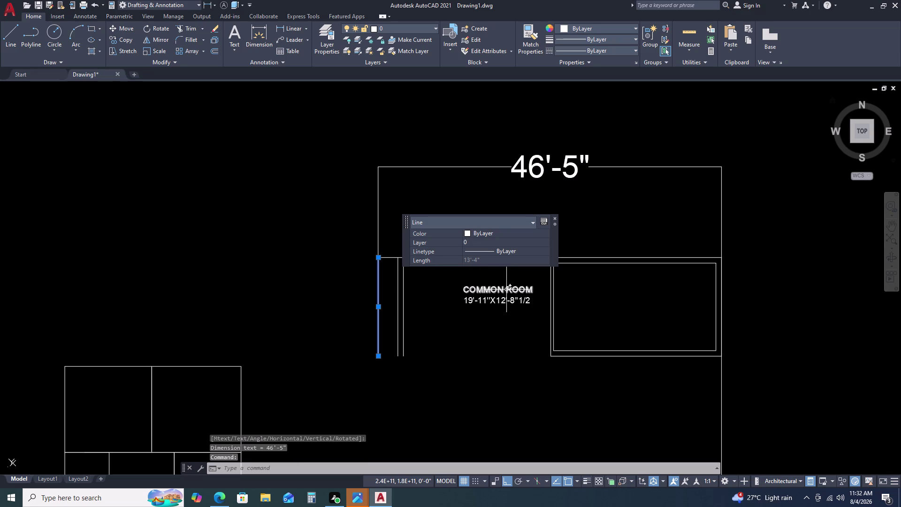
key(o)
key(space)
text(4.5)
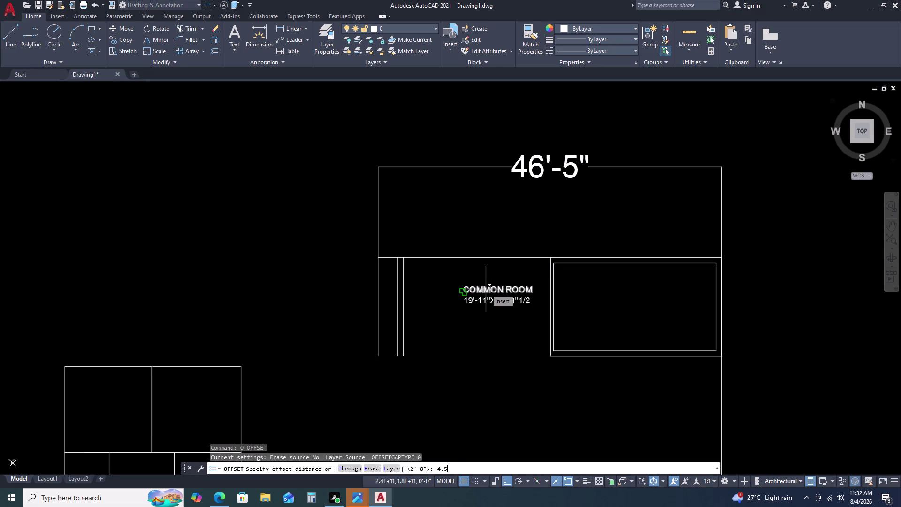
key(Return)
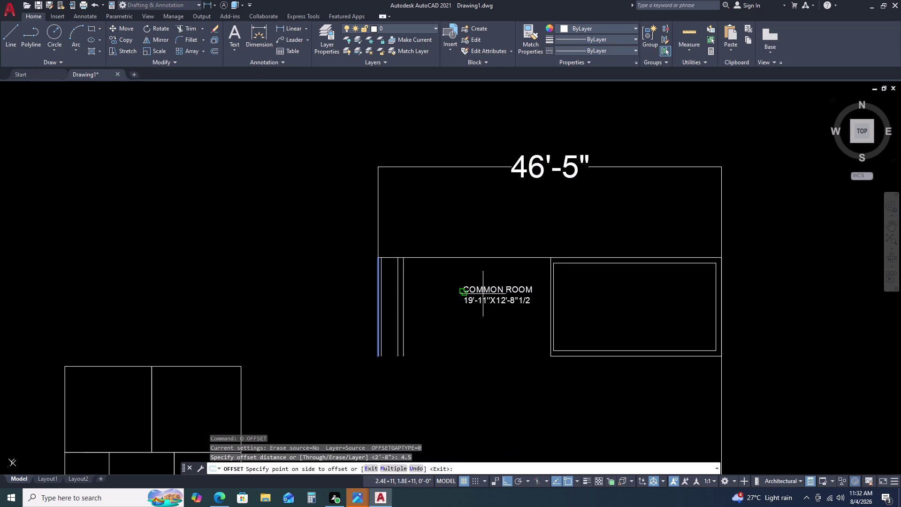
click(480, 331)
key(Escape)
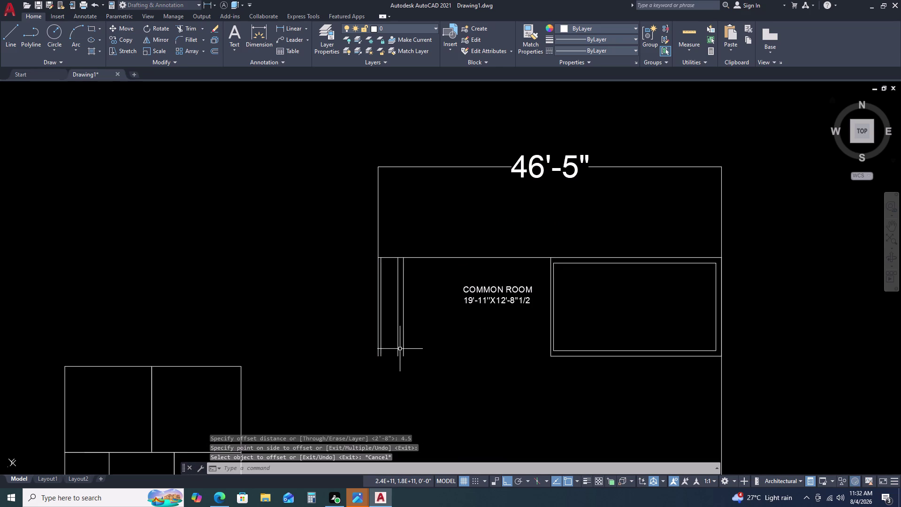
Recenter the room and select the top wall line.
scroll(down, 3)
middle_drag(414, 356, 413, 336)
middle_click(413, 318)
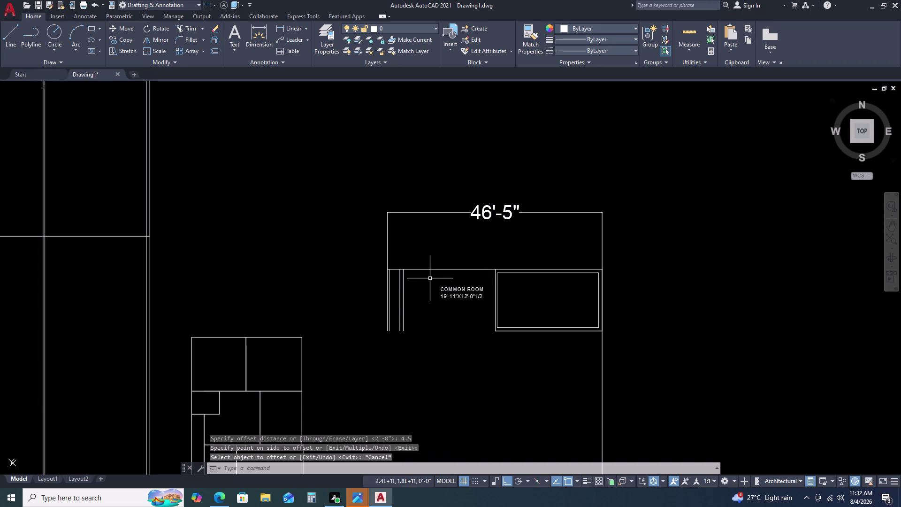
click(433, 265)
click(426, 277)
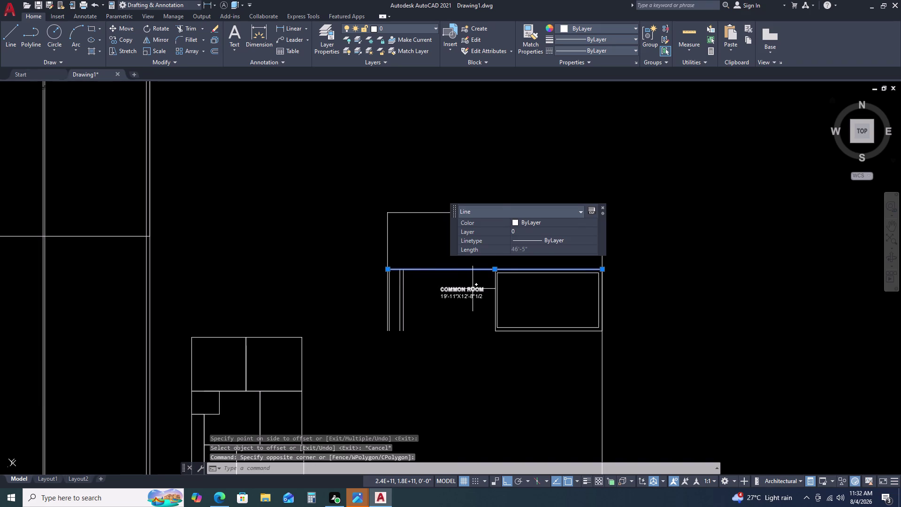
Offset the top wall line 12'-8½" downward to create the bottom wall.
key(o)
key(space)
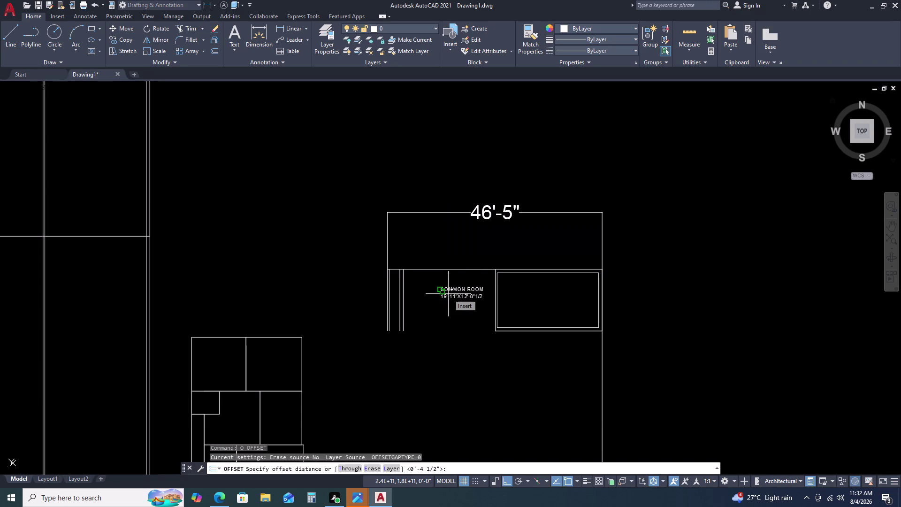
text(12)
text(')
text(8)
text(.5)
key(Return)
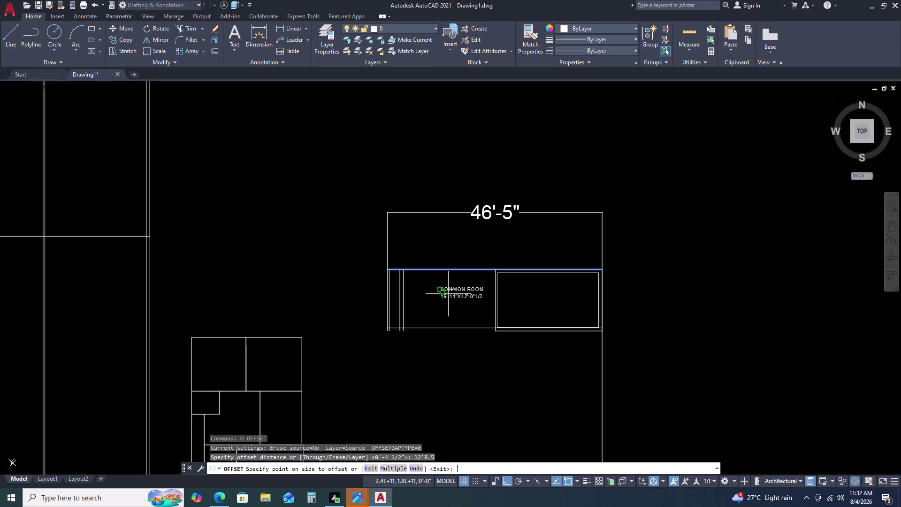
scroll(up, 3)
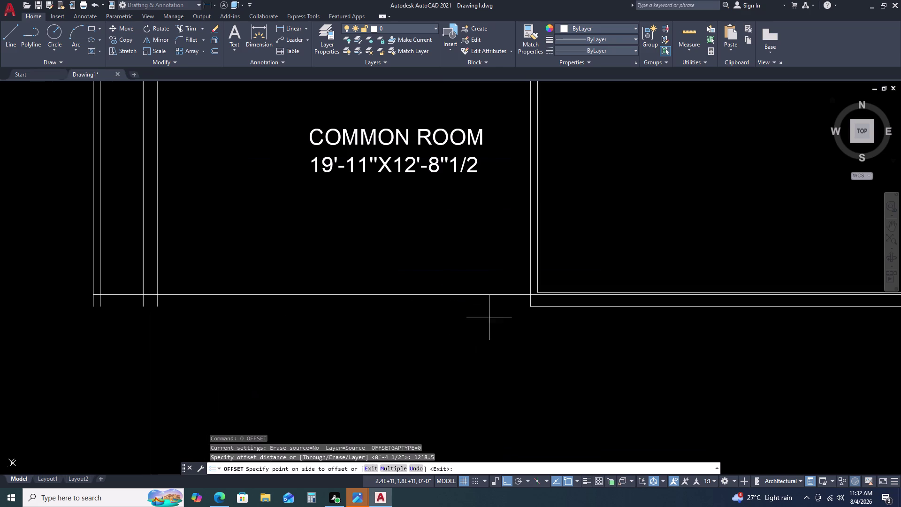
double_click(420, 329)
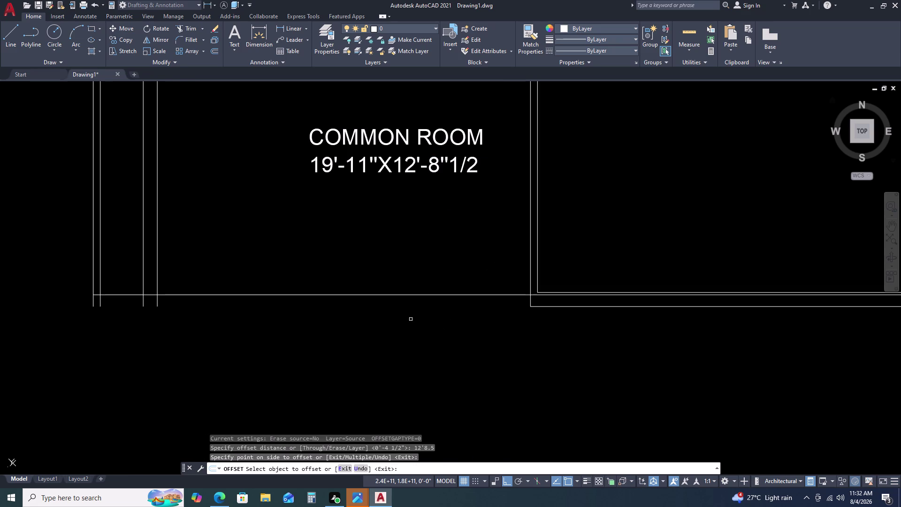
scroll(down, 3)
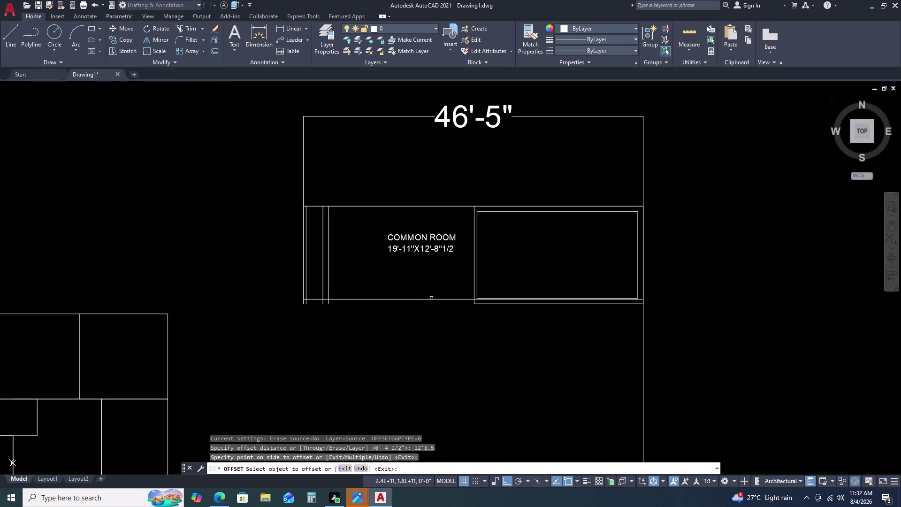
scroll(up, 3)
key(Escape)
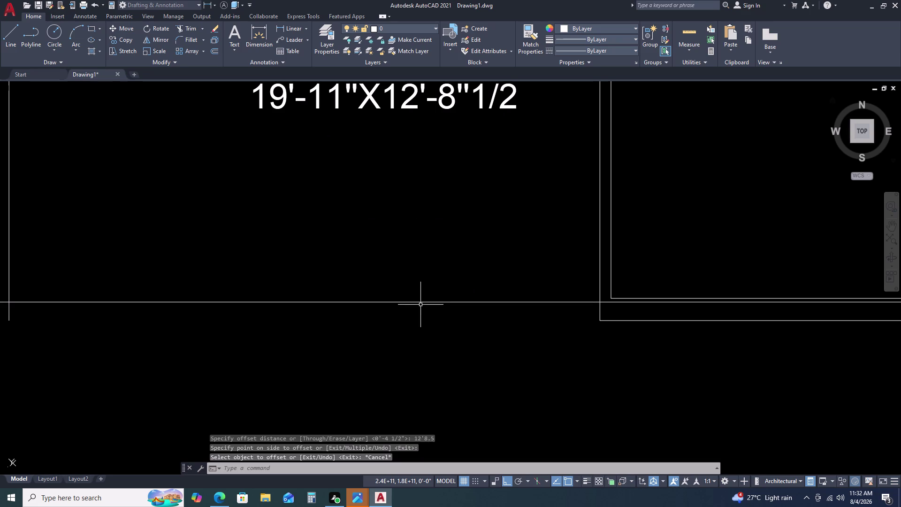
Offset the new bottom wall line 4.5 inches downward.
scroll(down, 3)
middle_drag(532, 293, 464, 256)
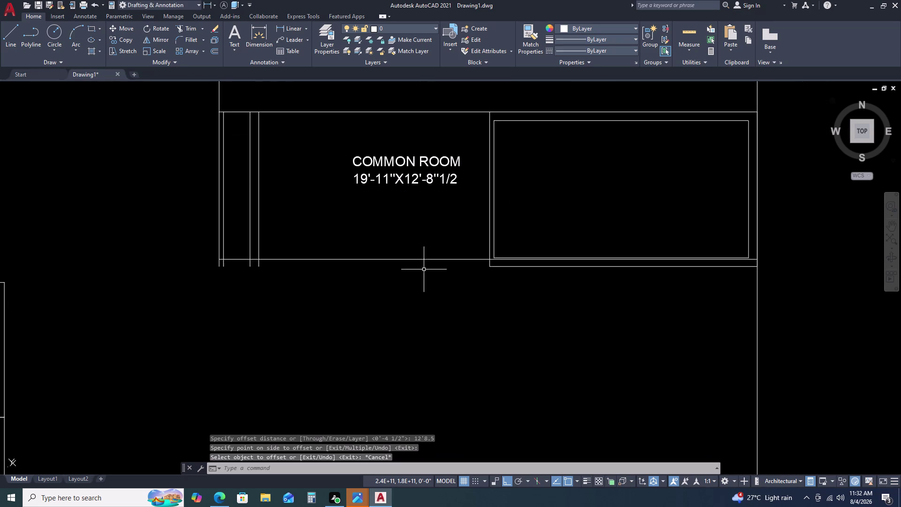
scroll(down, 3)
click(409, 257)
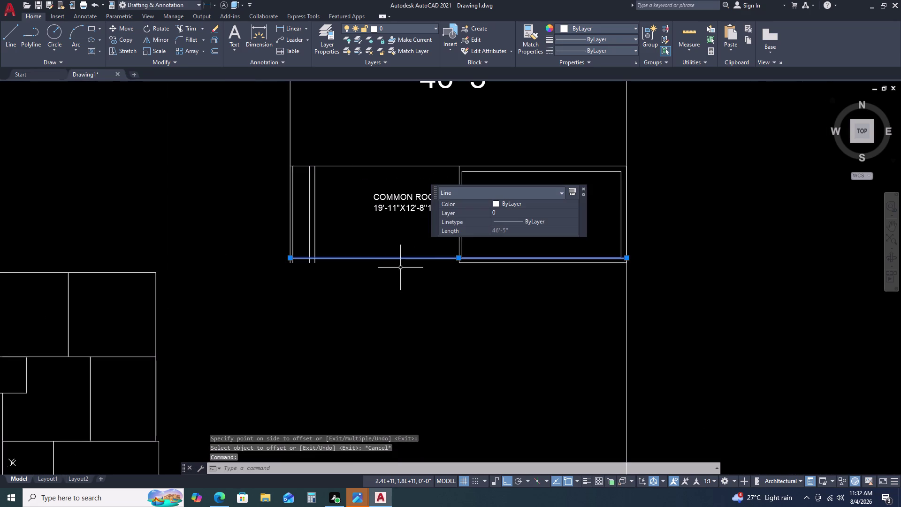
click(397, 276)
click(390, 282)
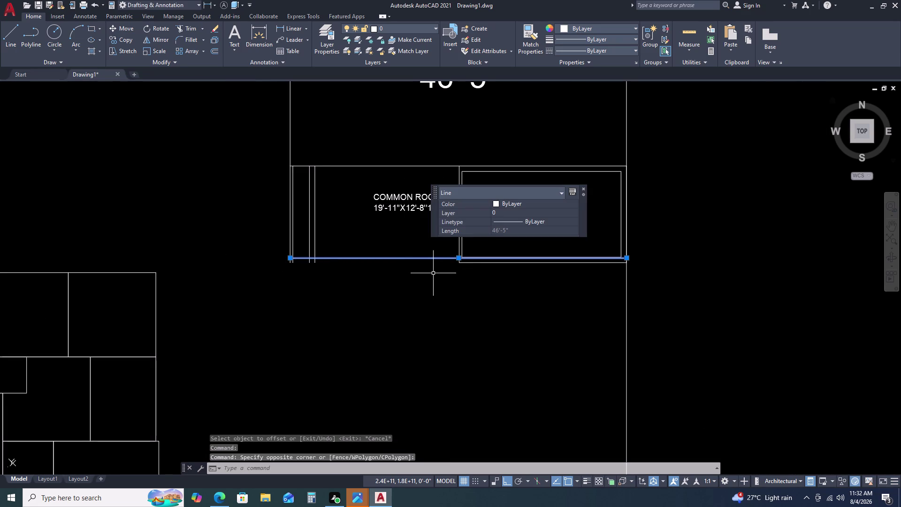
text(O)
key(space)
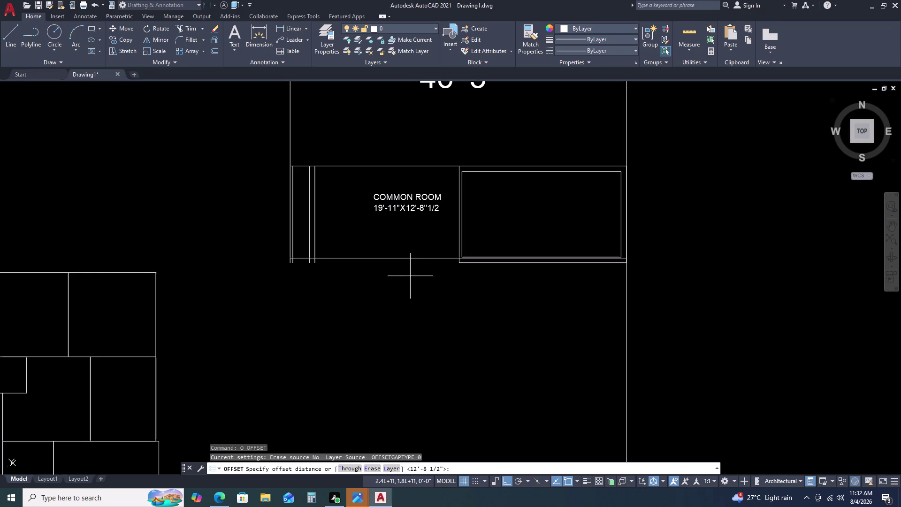
text(4.5)
key(Return)
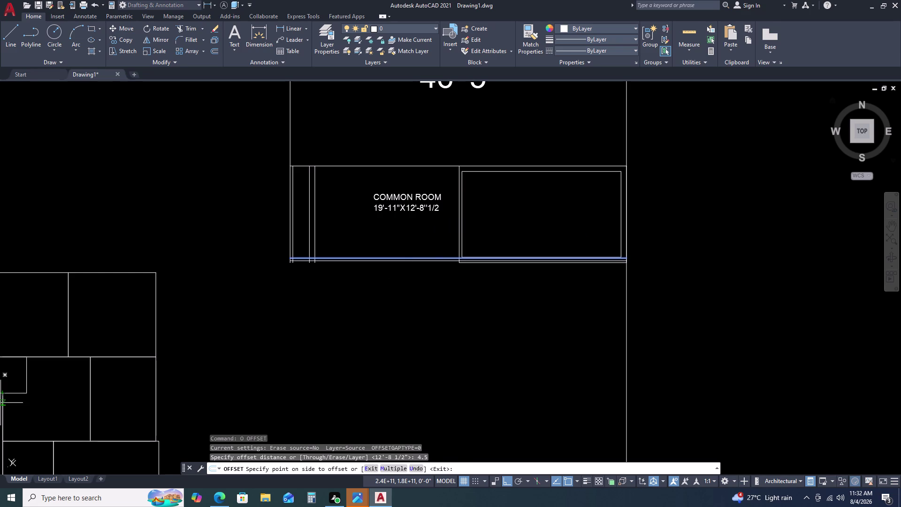
click(304, 279)
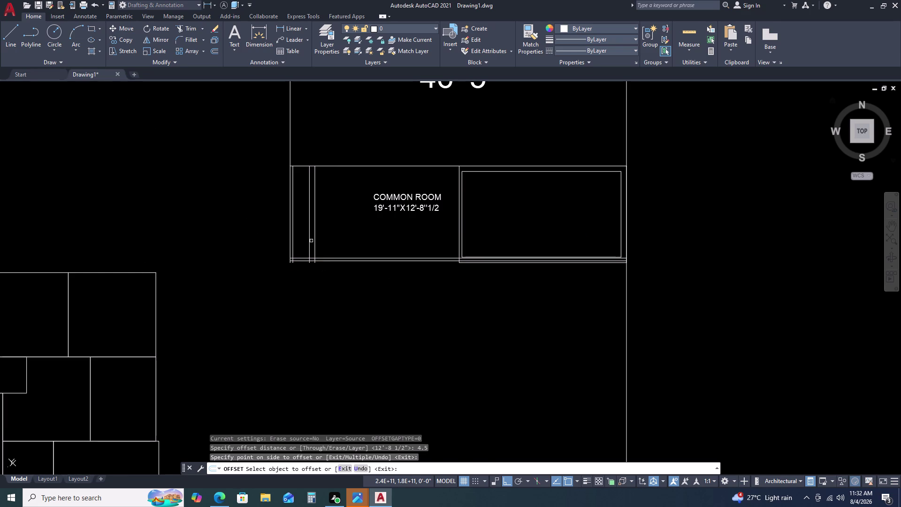
key(Escape)
Trim the overlapping wall line ends near the lower-right corner.
text(TR)
key(space)
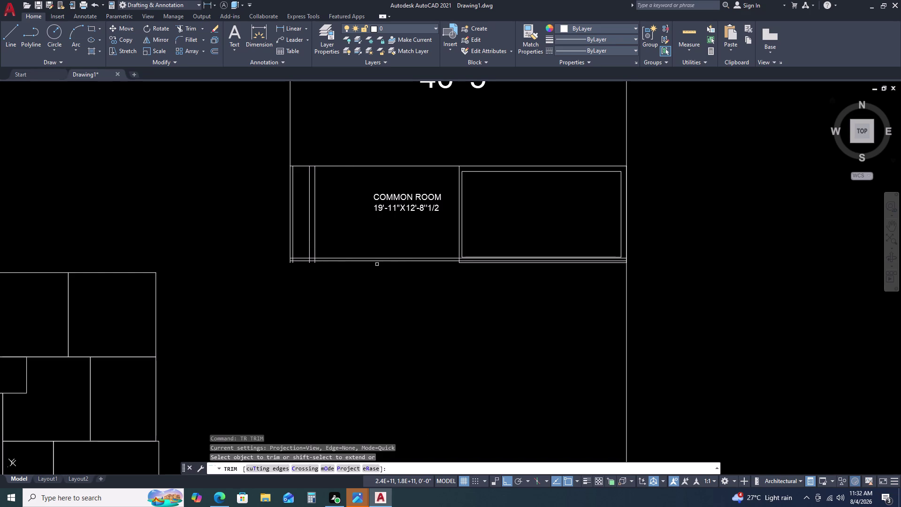
scroll(up, 3)
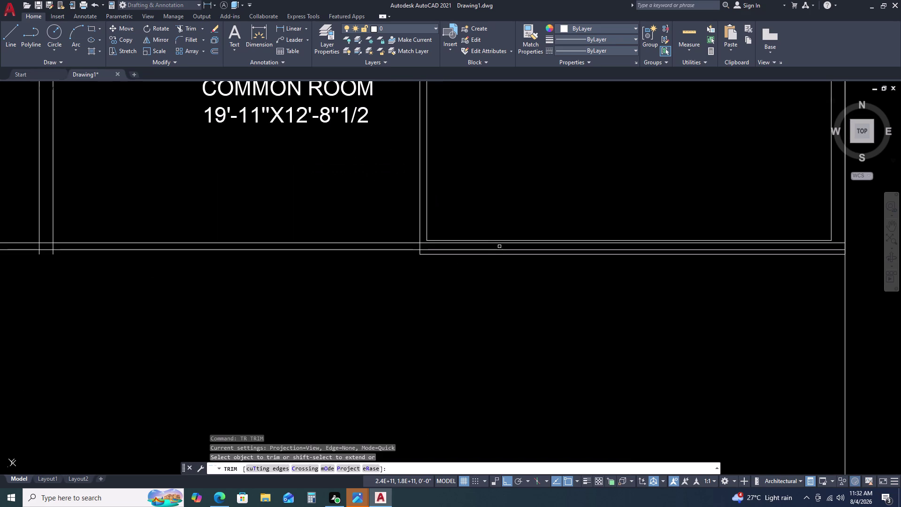
scroll(up, 3)
click(485, 229)
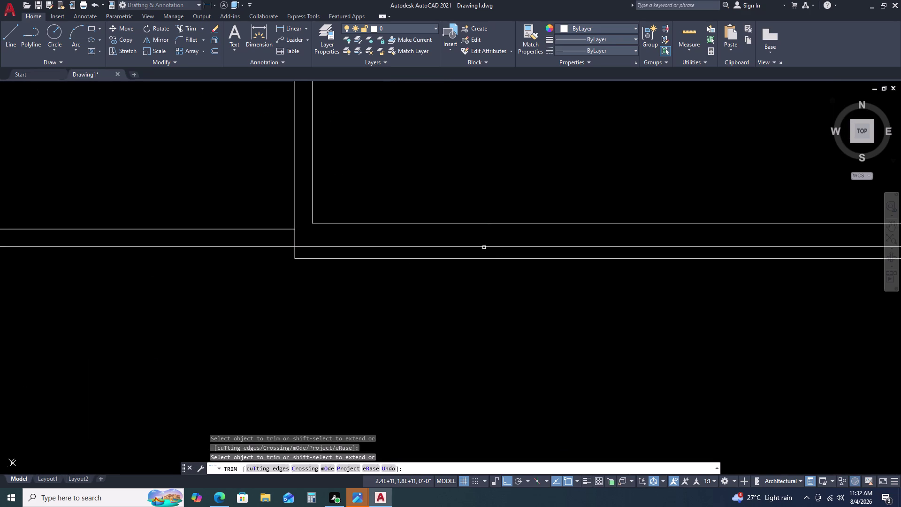
double_click(484, 246)
scroll(down, 3)
scroll(down, 3)
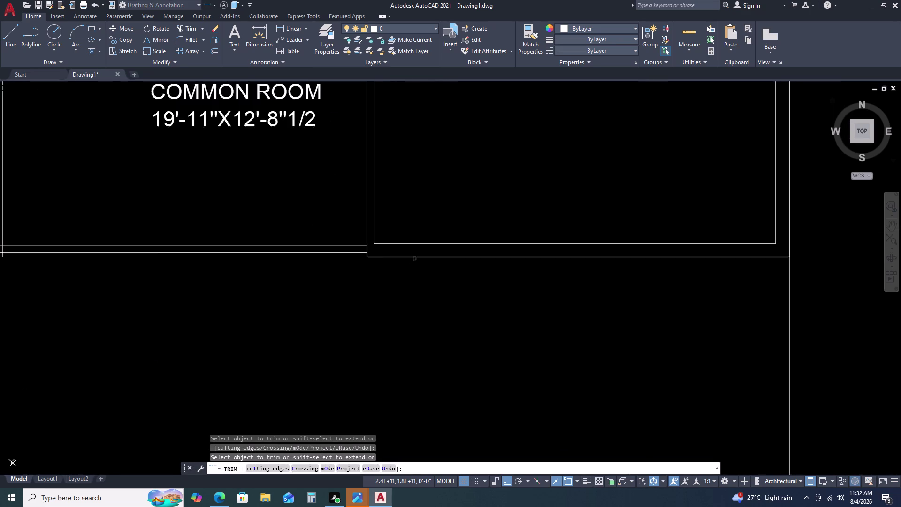
scroll(down, 3)
key(Escape)
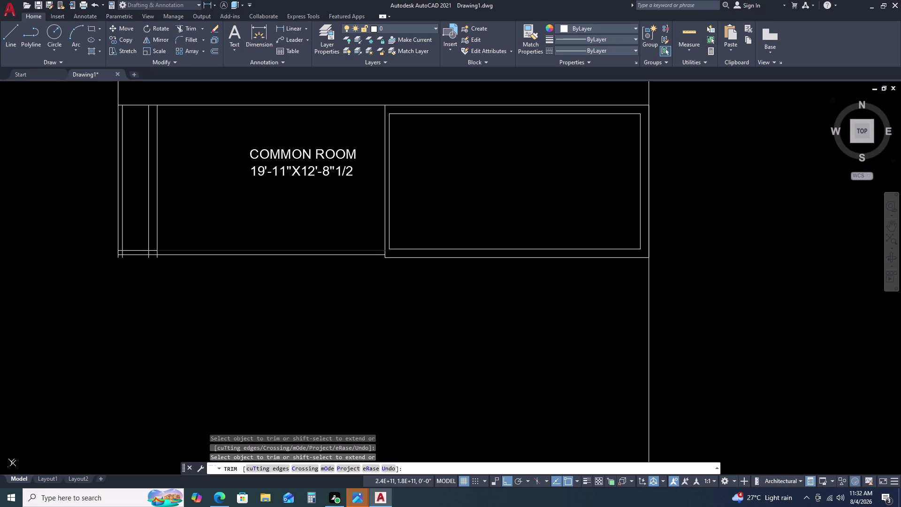
scroll(up, 3)
Fillet both lower-right wall line pairs into sharp corners.
key(f)
key(space)
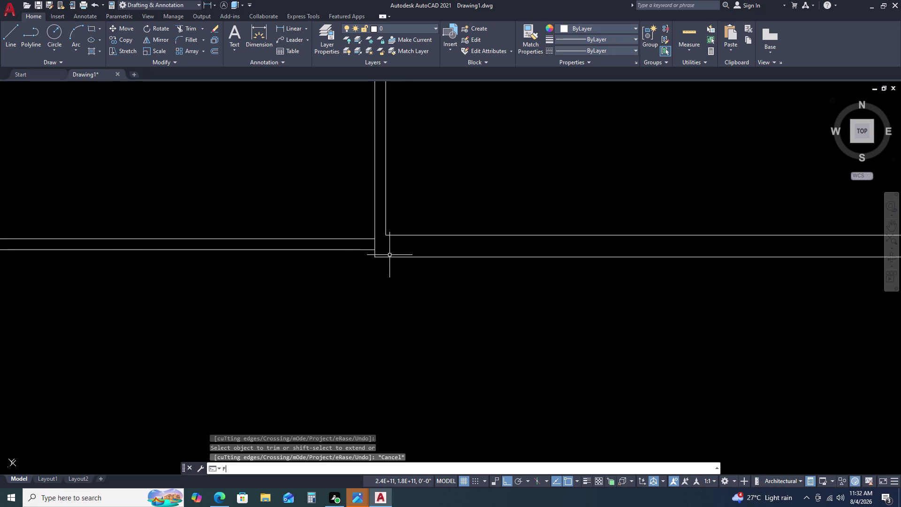
click(364, 239)
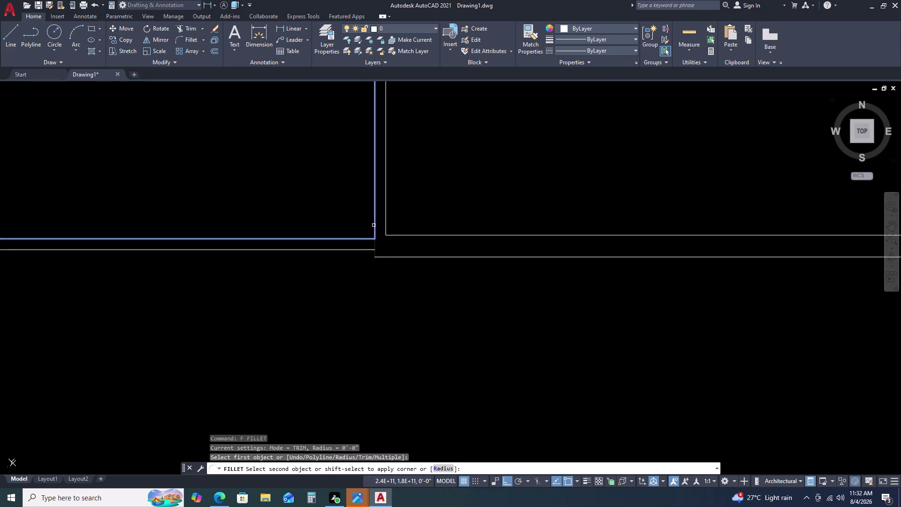
click(374, 225)
key(space)
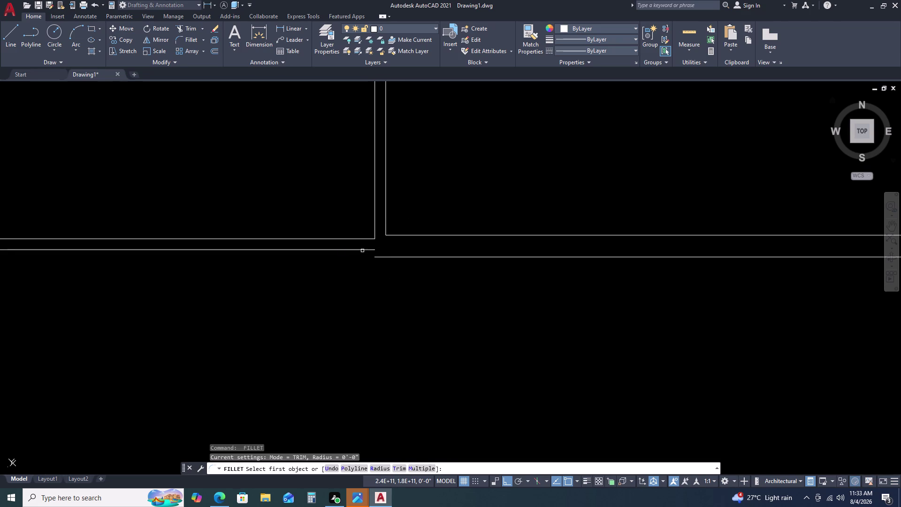
click(362, 250)
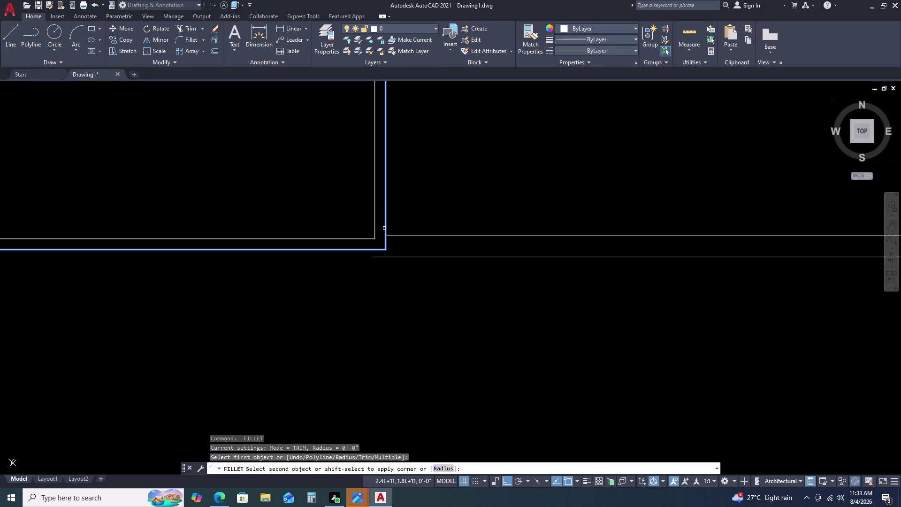
click(384, 228)
key(Escape)
scroll(down, 3)
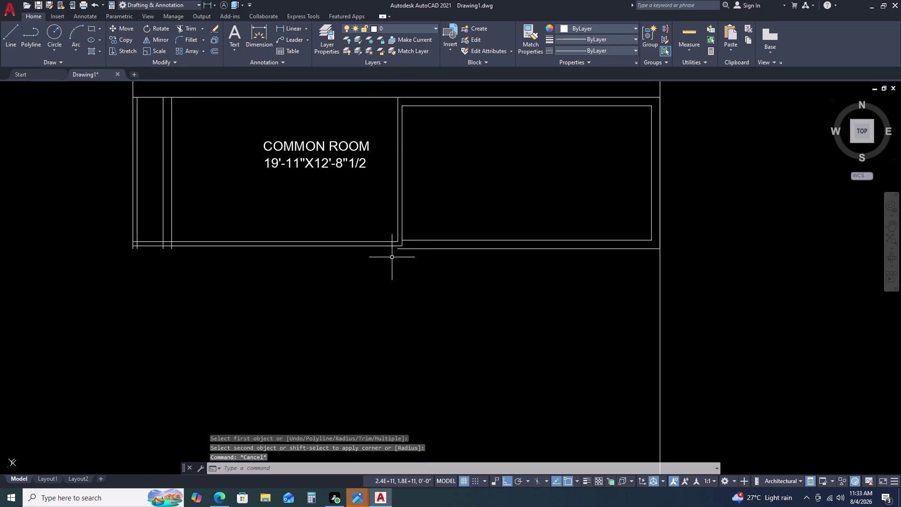
middle_drag(413, 244, 412, 238)
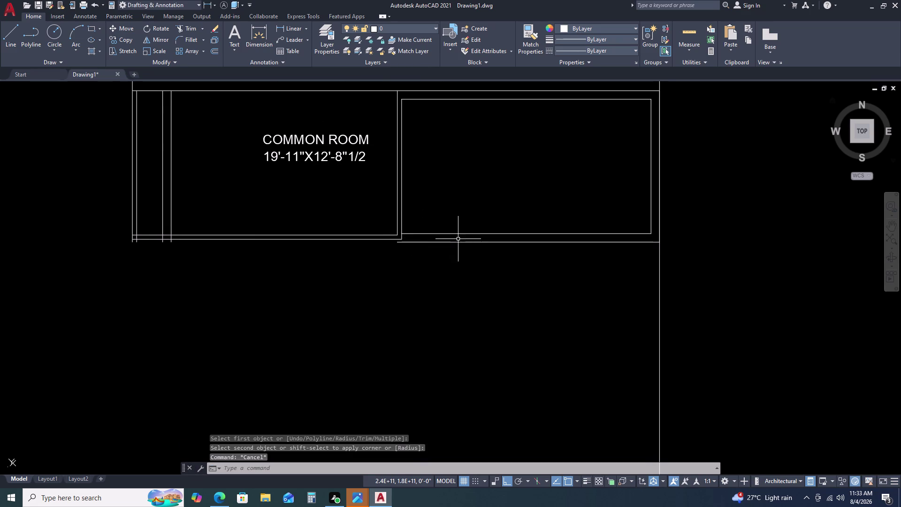
Delete the long bottom line beneath the right-hand room.
click(458, 240)
click(448, 263)
key(Delete)
Offset the right room's bottom edge 4.5 downward to double the wall line.
click(466, 234)
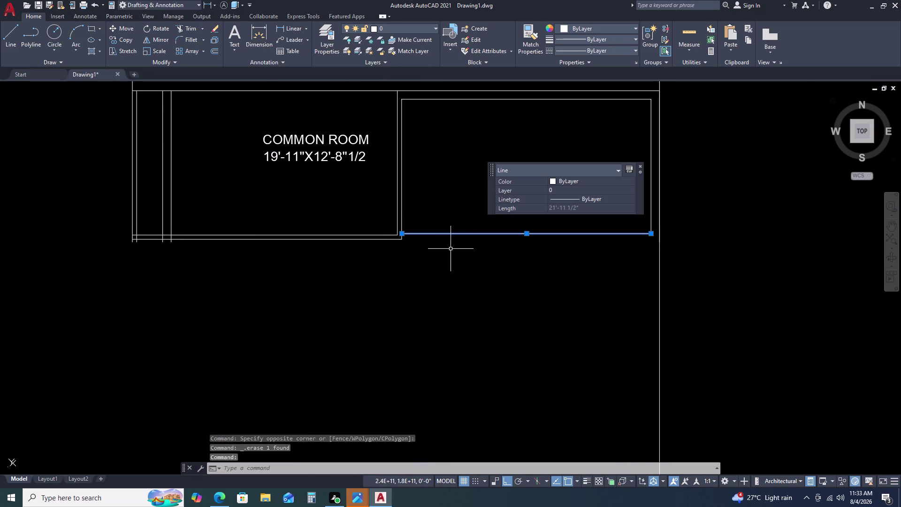
click(449, 250)
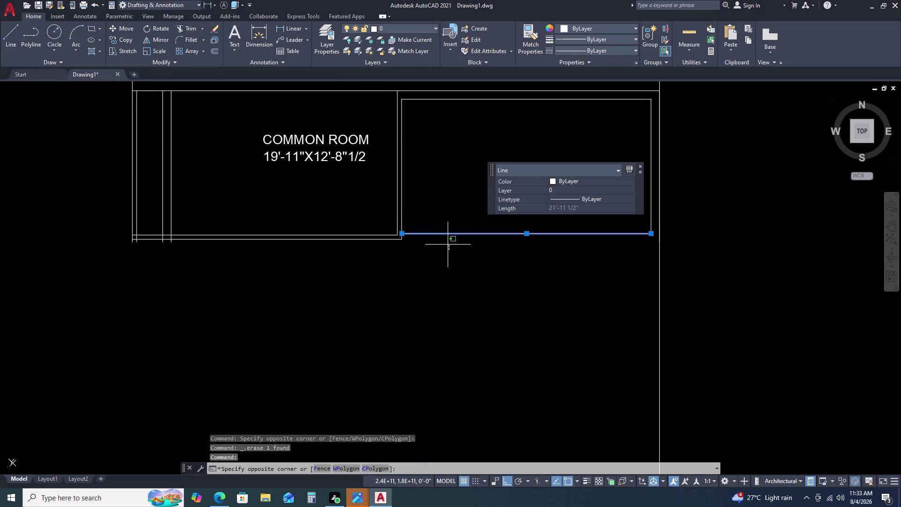
key(o)
key(space)
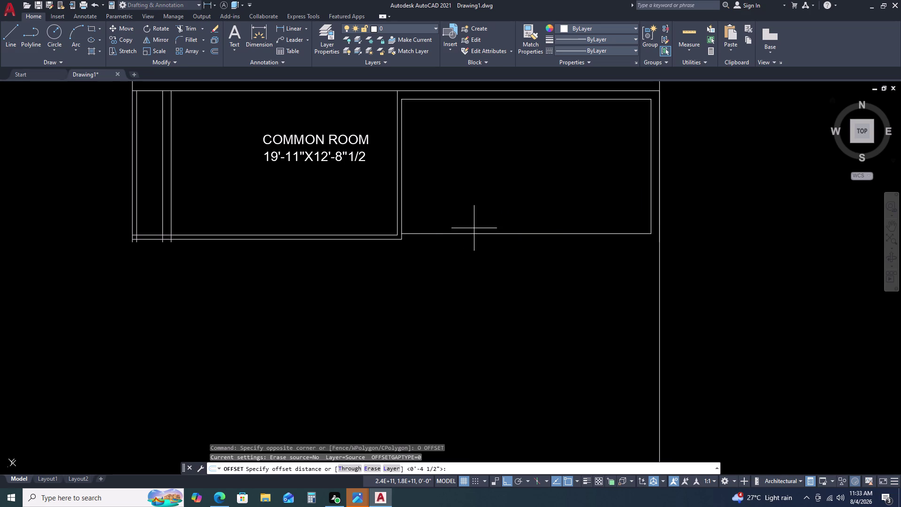
text(4.5)
key(Return)
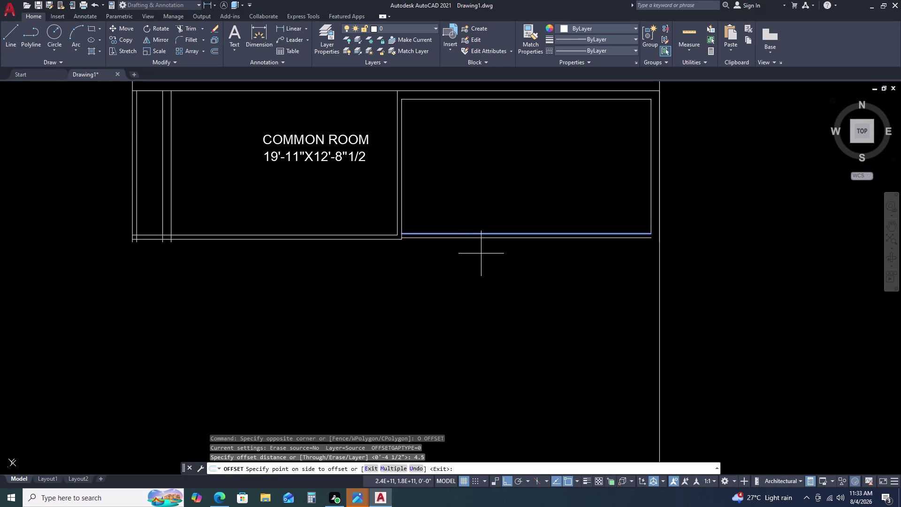
click(482, 258)
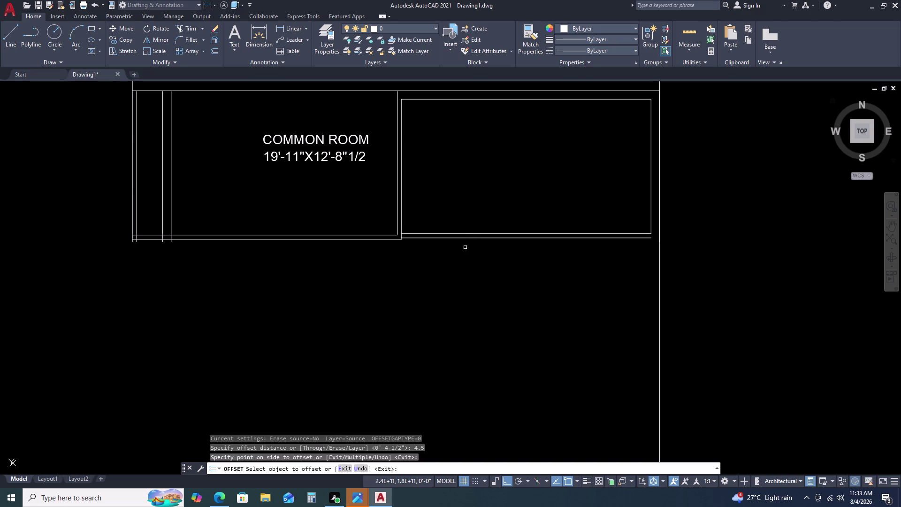
key(Escape)
Extend the new offset line to the right wall using EX.
key(e)
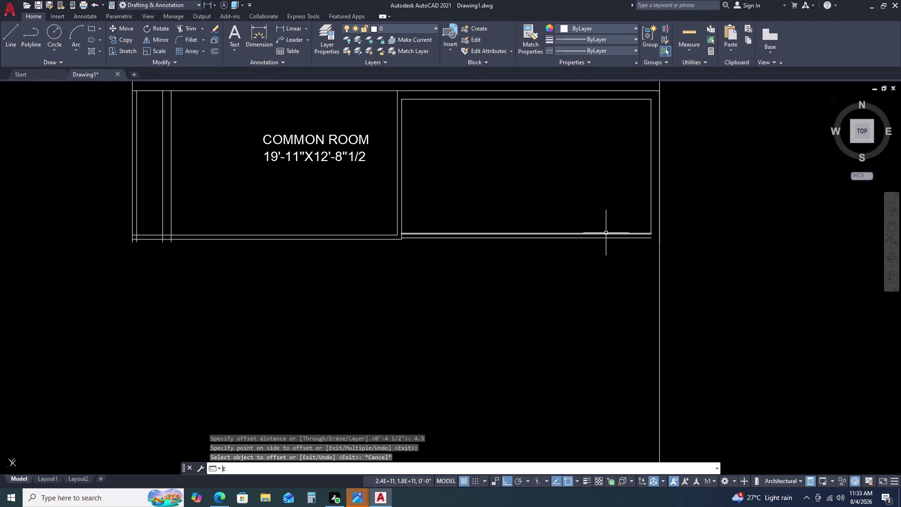
key(x)
key(space)
click(640, 238)
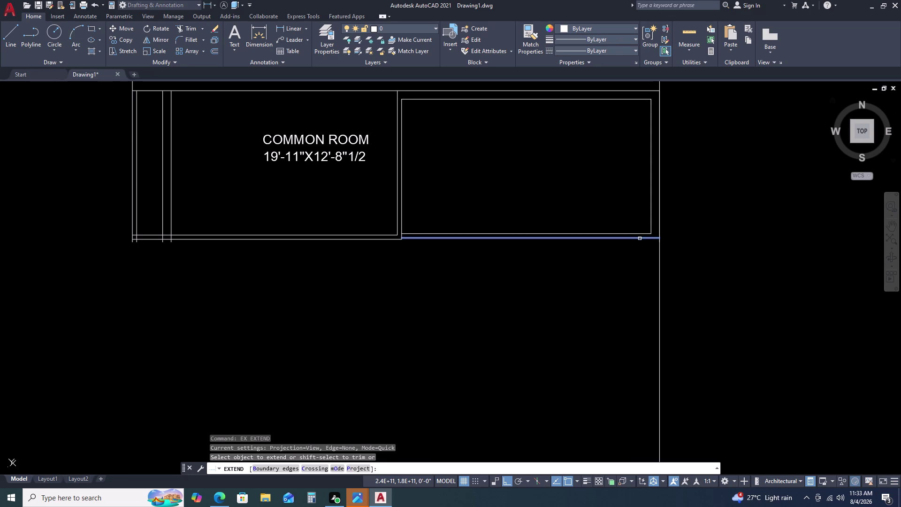
Finish extending, then pan to the bottom-left wall corners for trimming.
key(Escape)
scroll(up, 3)
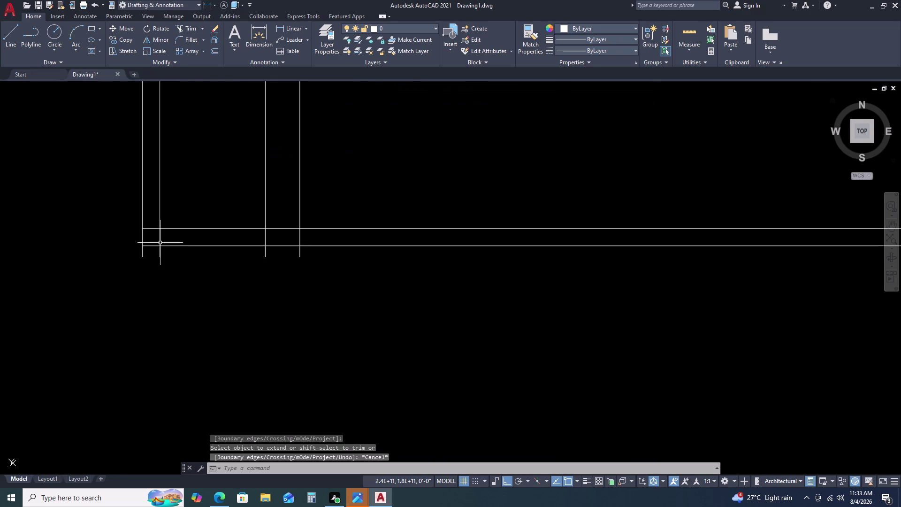
middle_drag(170, 253, 278, 190)
key(t)
key(r)
key(space)
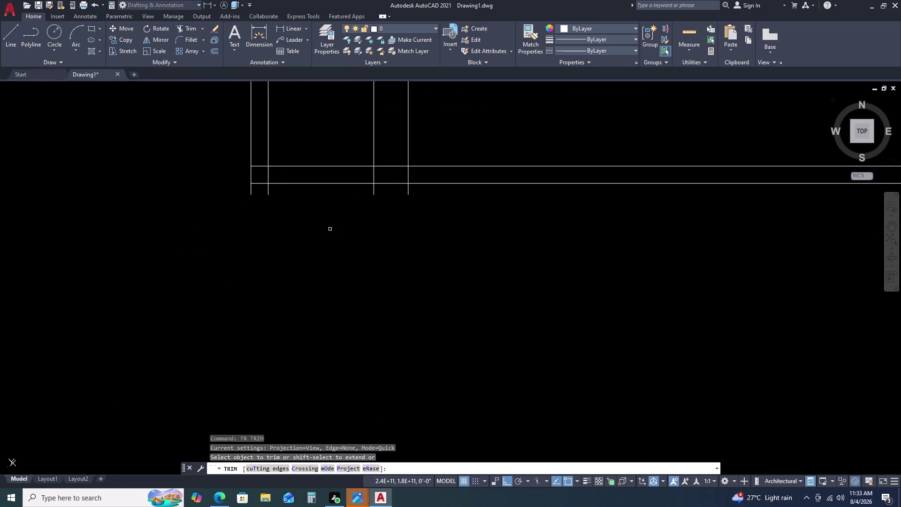
click(431, 190)
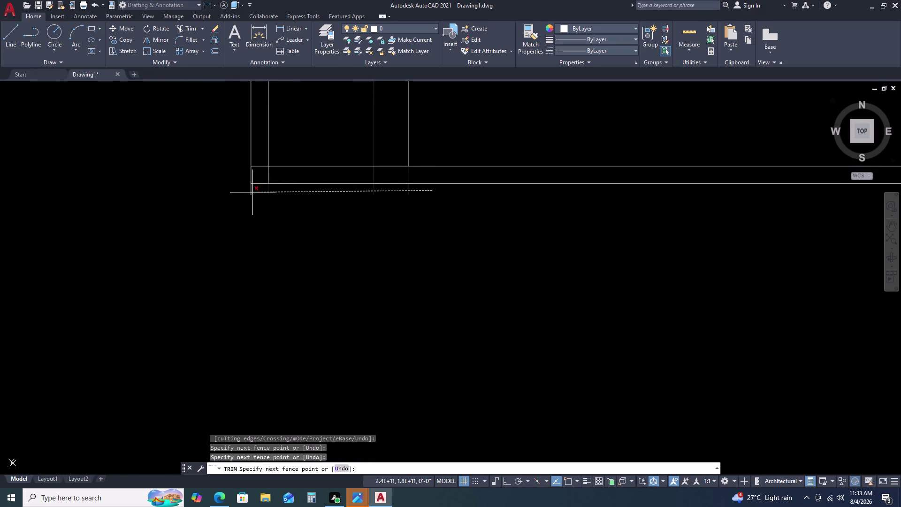
key(Escape)
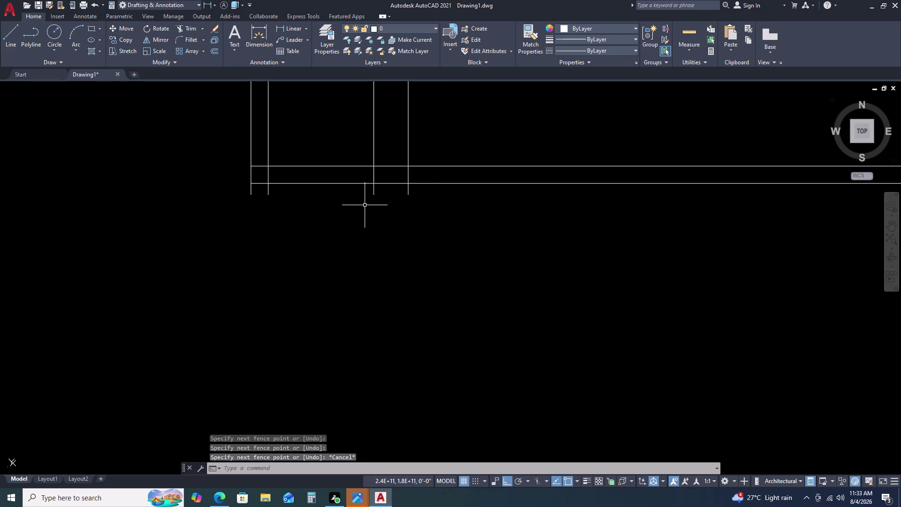
Trim the four overhanging wall-line ends at the bottom corners.
key(t)
text(R)
key(space)
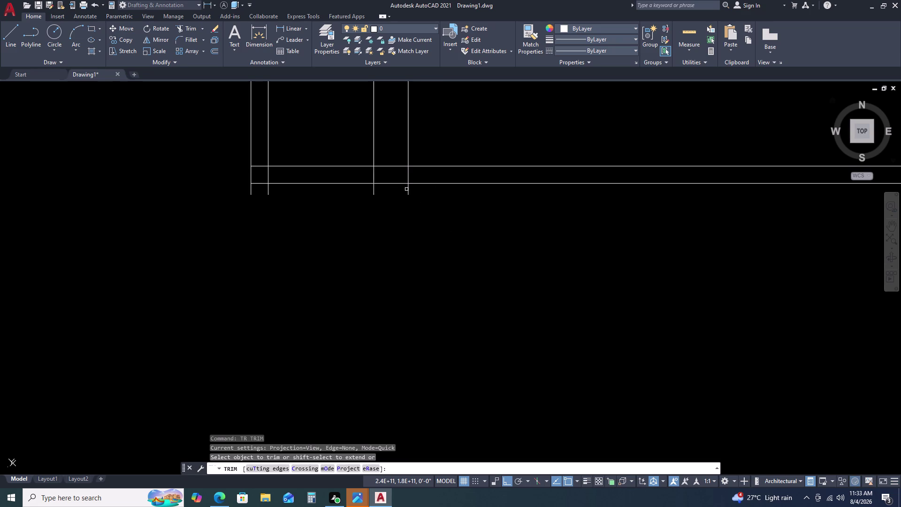
click(408, 192)
click(374, 192)
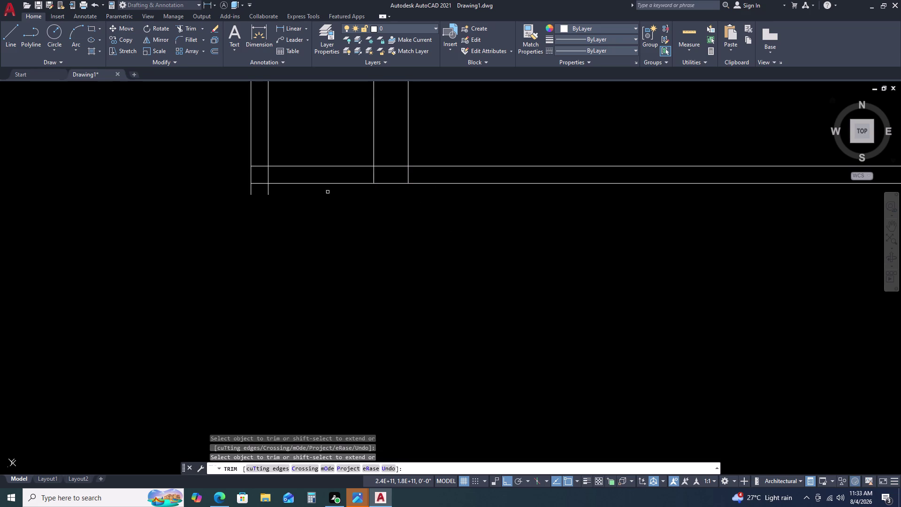
click(269, 191)
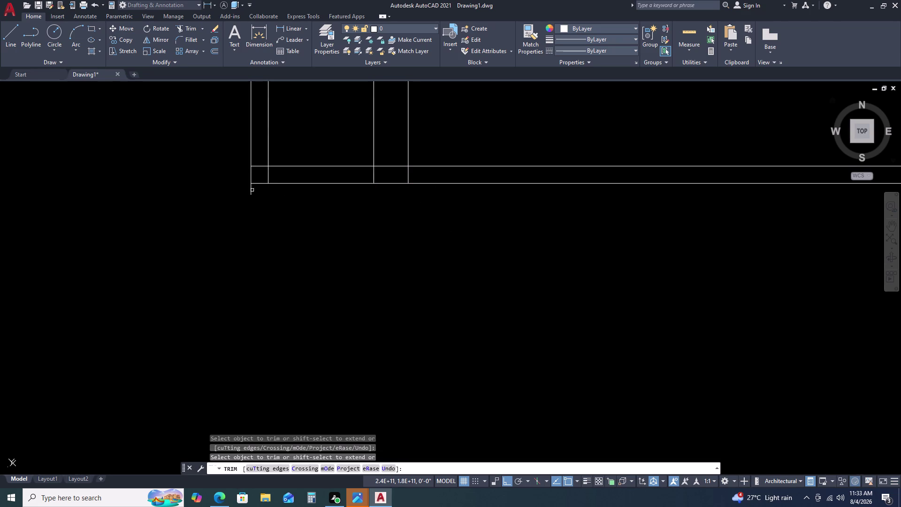
click(252, 190)
key(Escape)
Zoom out to show the whole plan and the 46'-5" dimension.
scroll(down, 3)
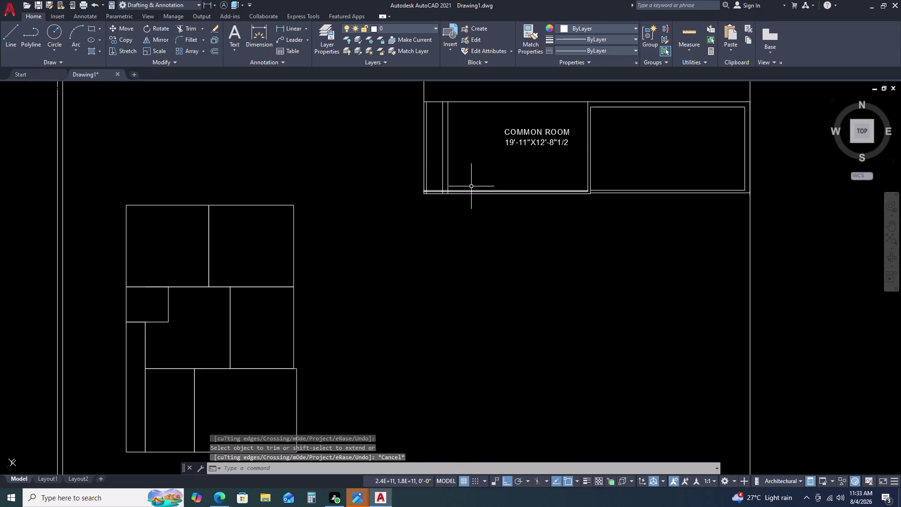
scroll(down, 3)
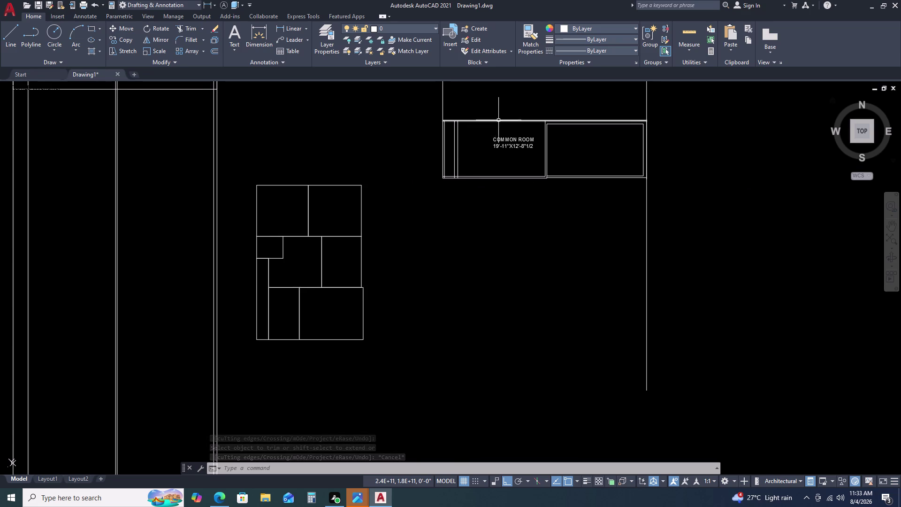
middle_drag(500, 120, 502, 144)
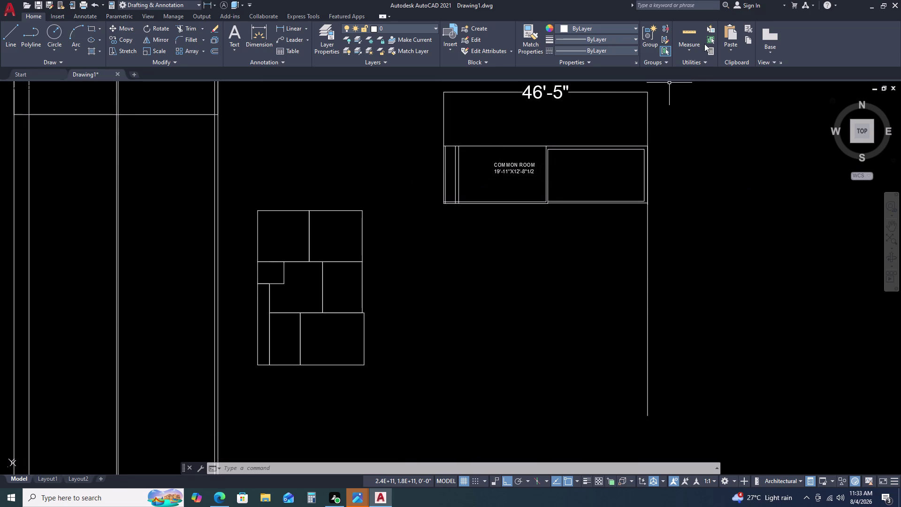